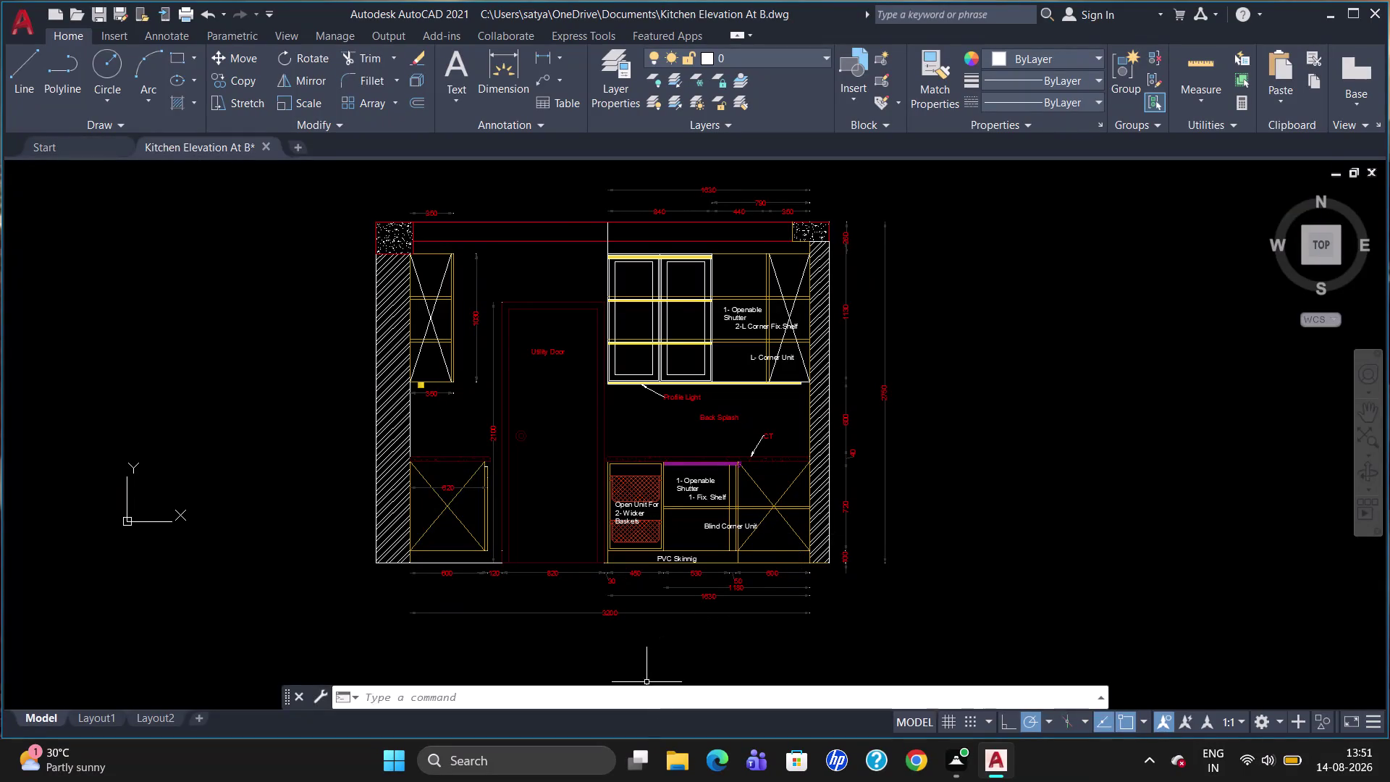
Select the two crossed lines in the lower-left base unit.
click(439, 507)
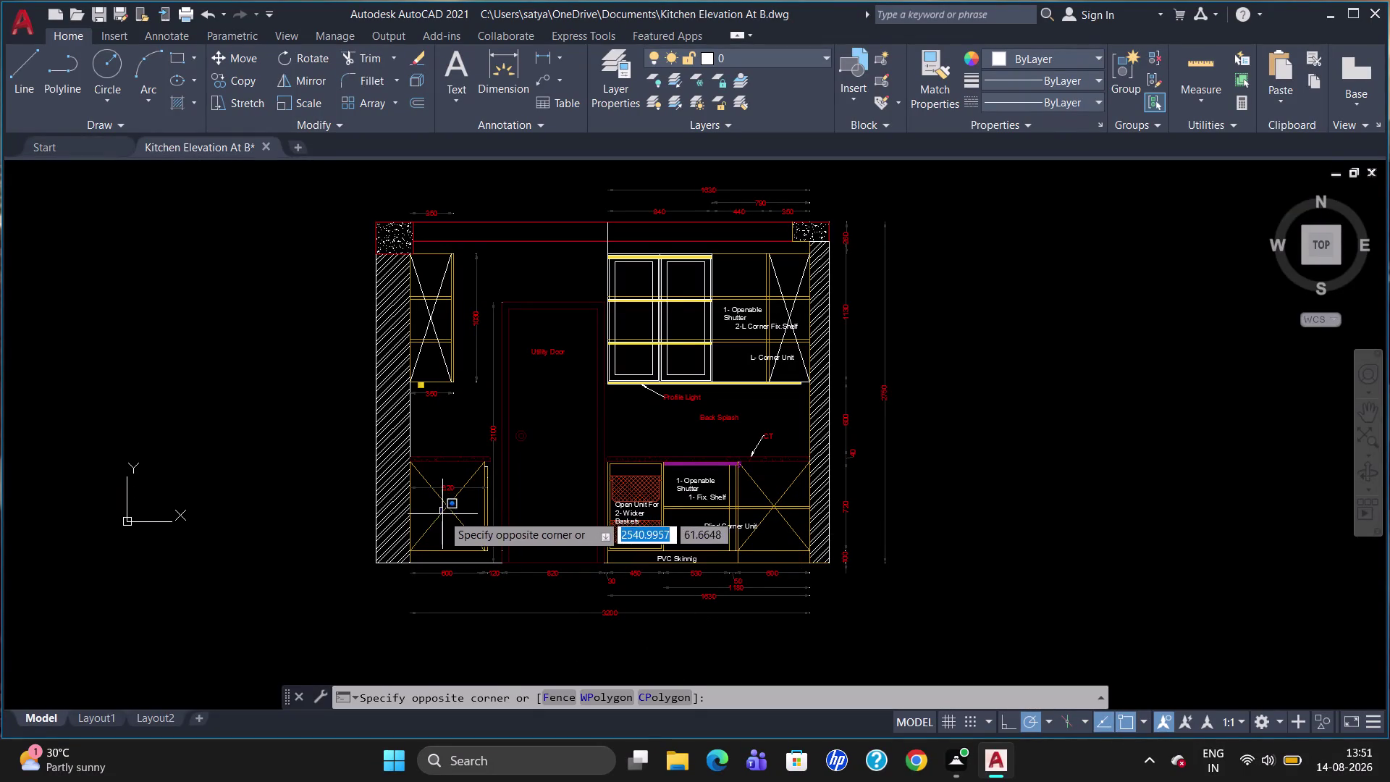
click(442, 514)
click(441, 513)
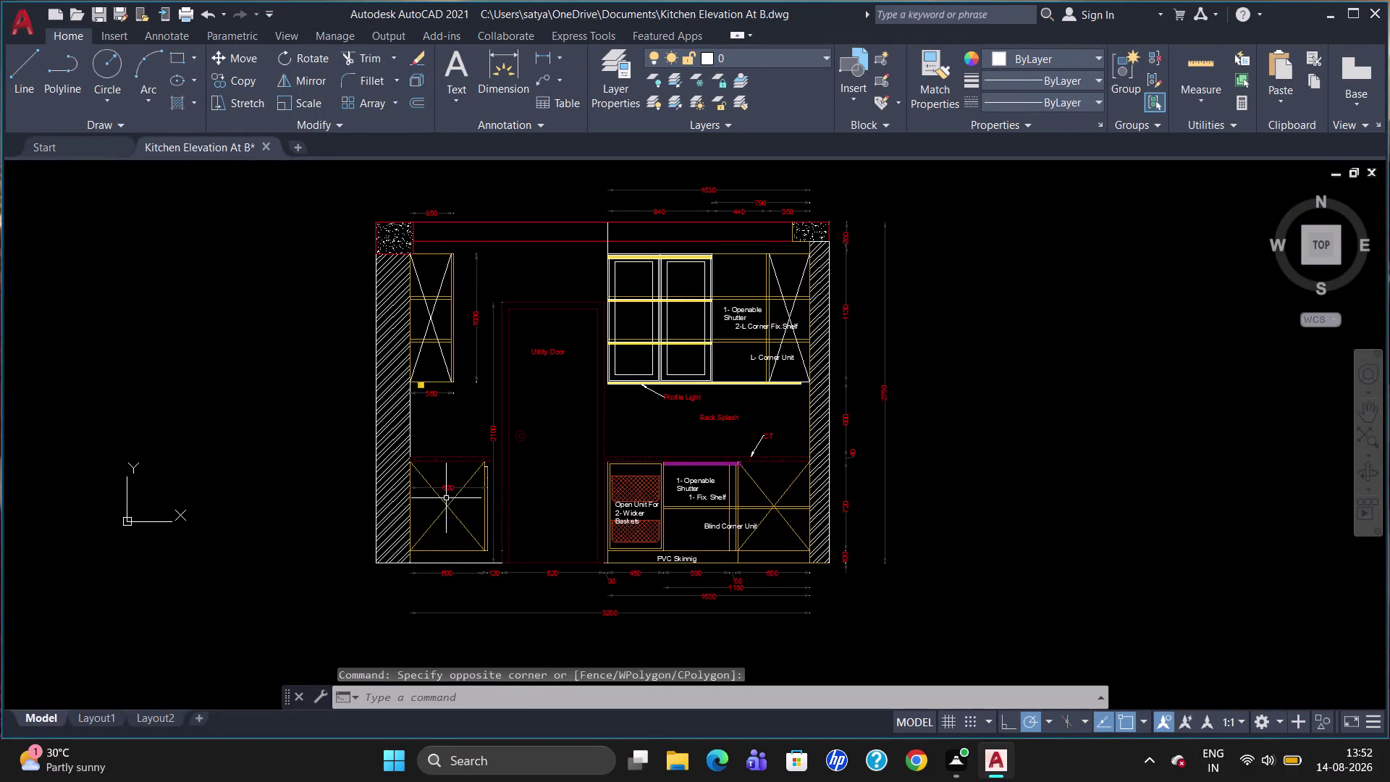
click(443, 496)
click(437, 515)
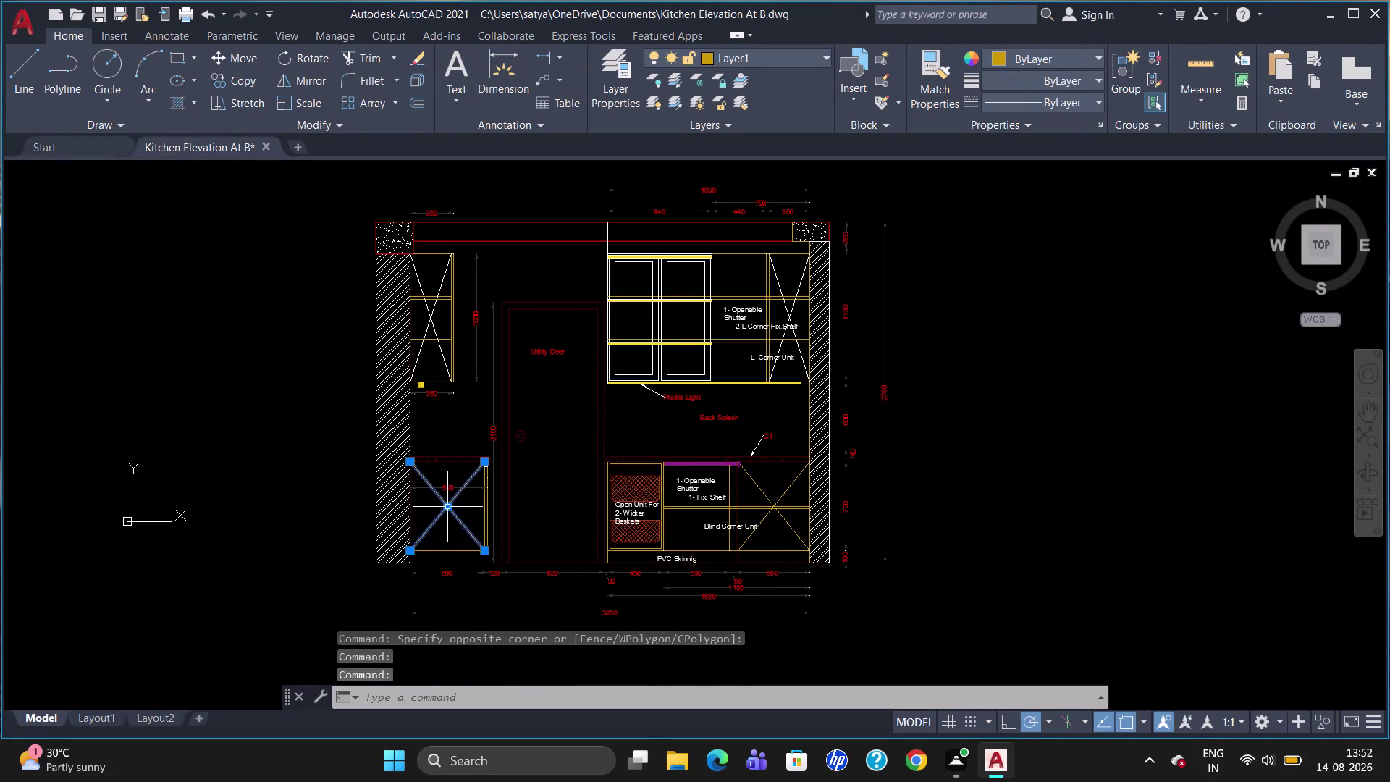
Check the selected lines' layer in Properties, close the palette, and start HATCH.
right_click(654, 410)
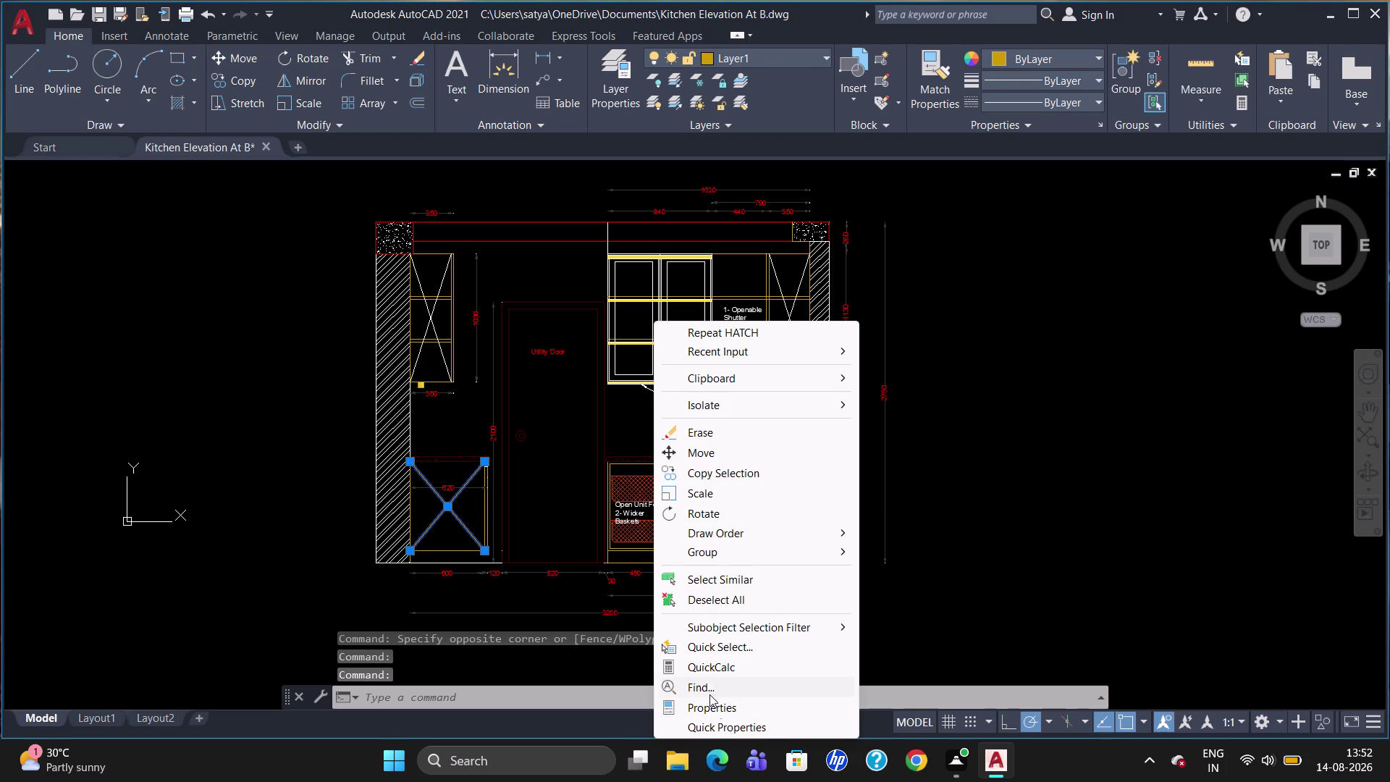
click(719, 707)
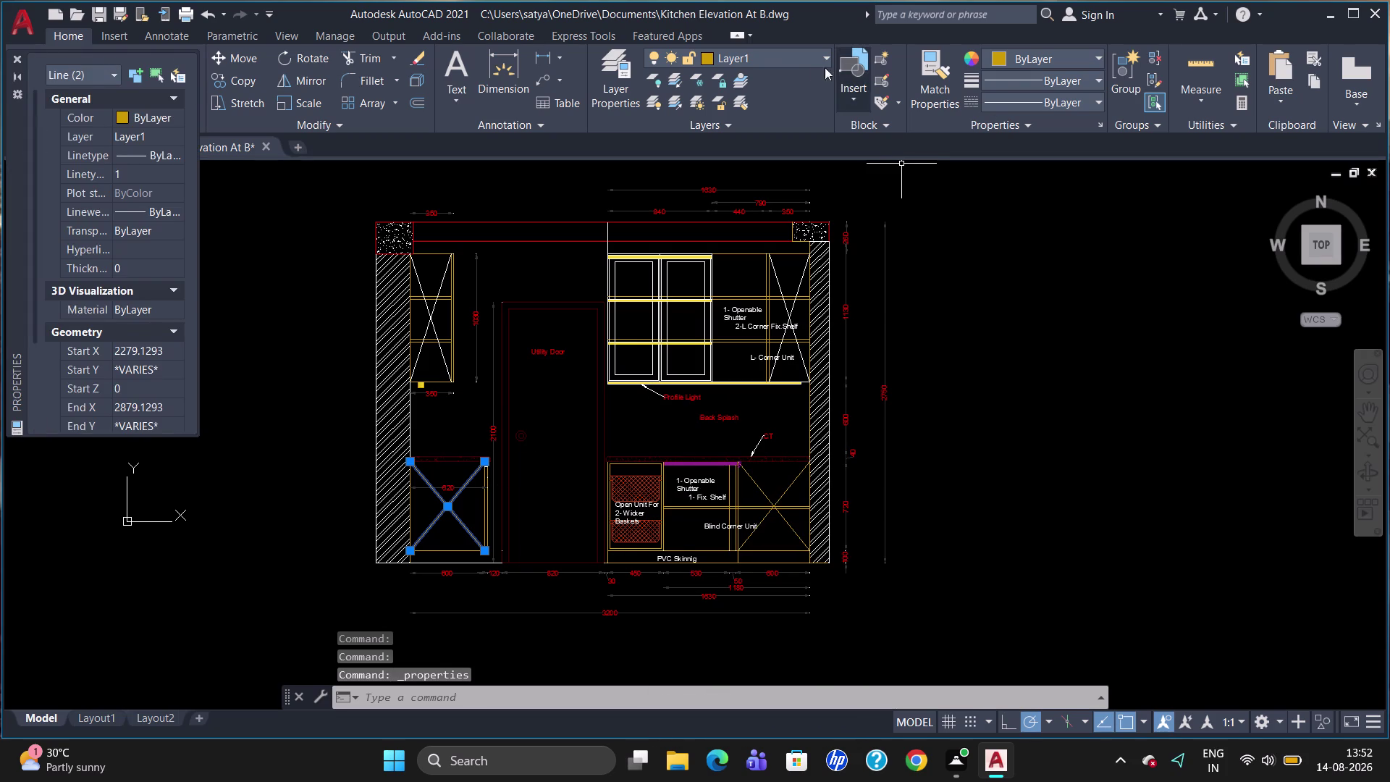
click(815, 62)
click(802, 77)
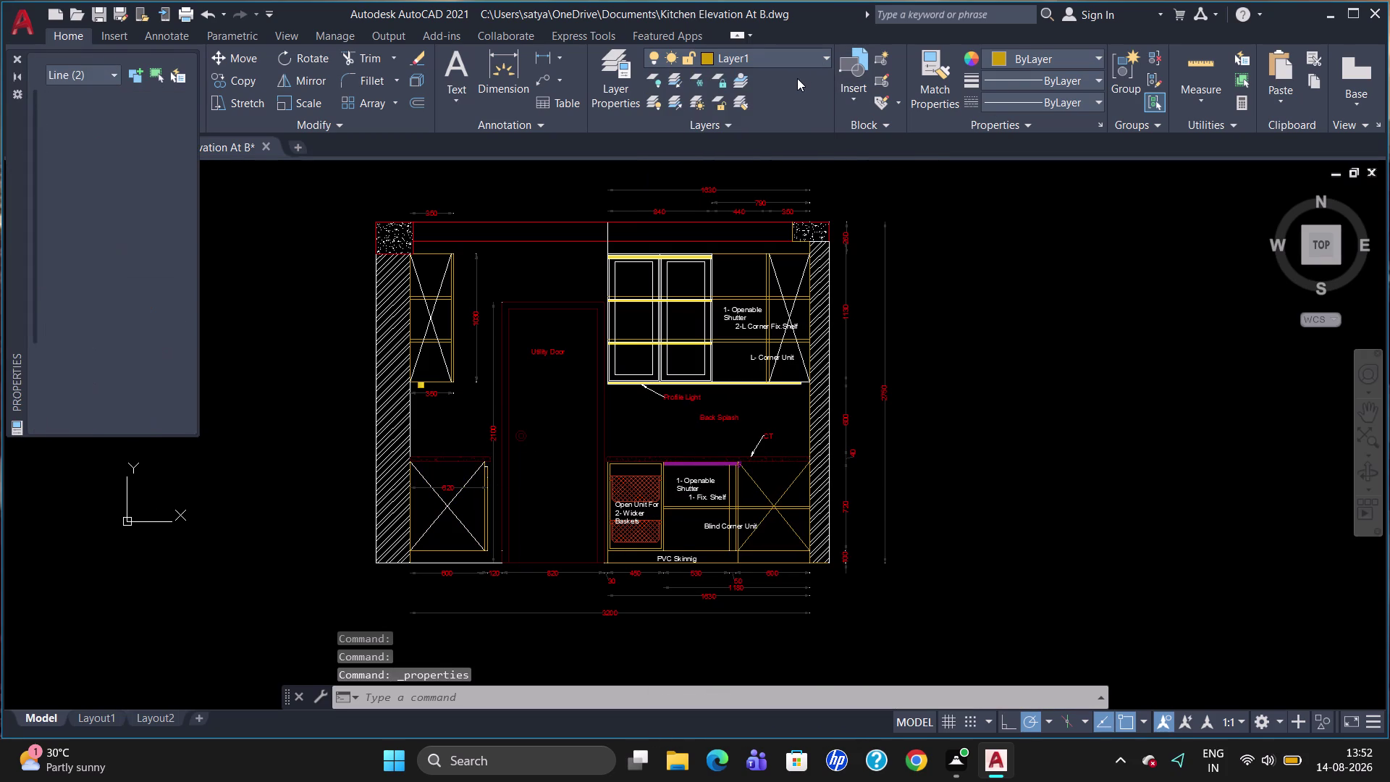
click(19, 52)
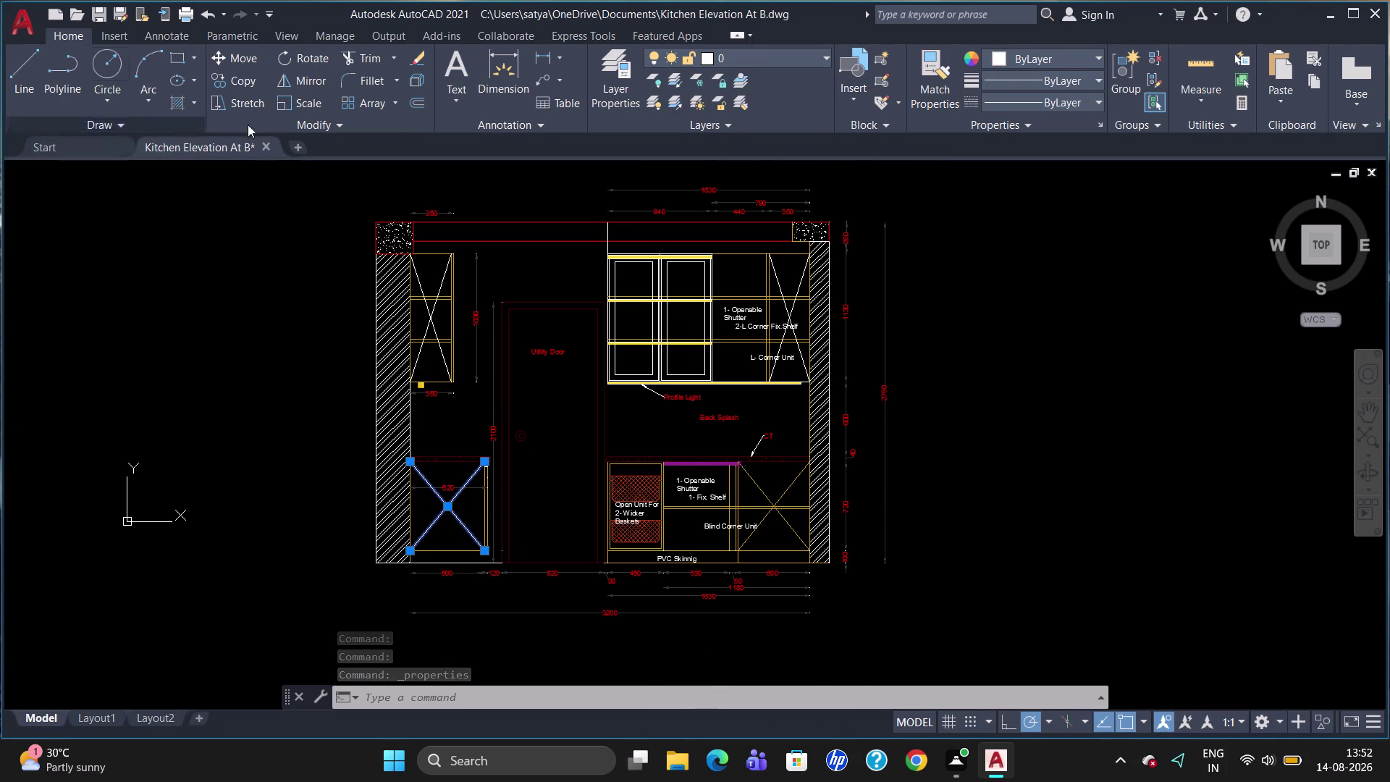
click(181, 103)
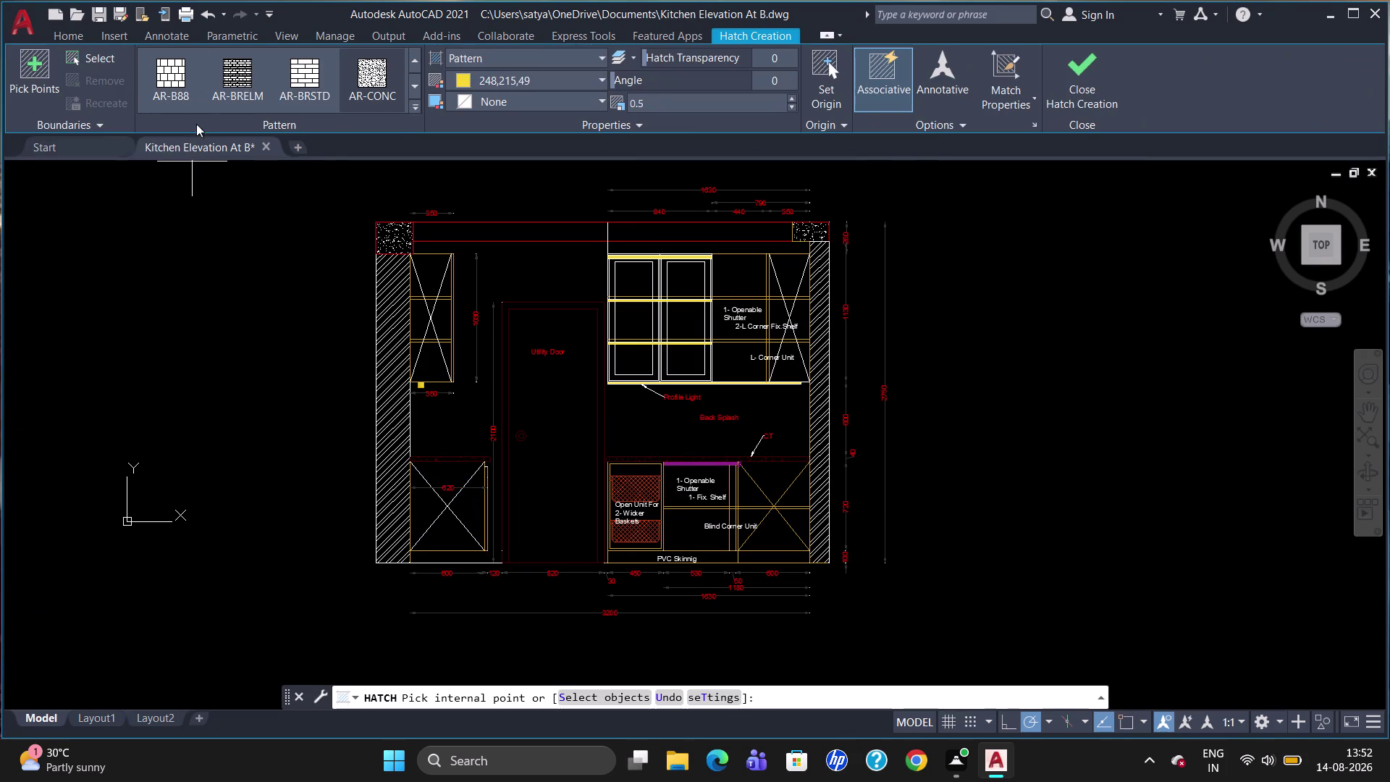
click(413, 102)
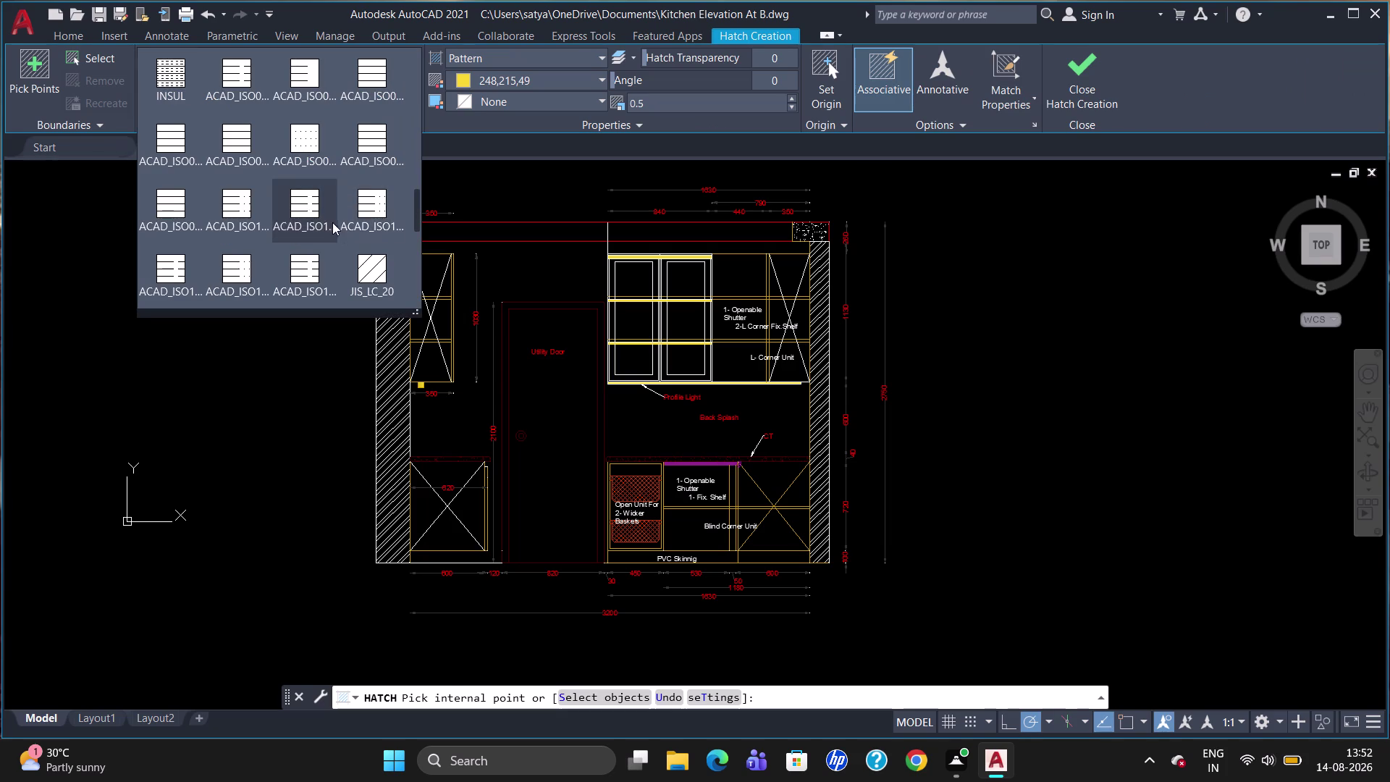
scroll(down, 3)
scroll(up, 3)
scroll(down, 3)
scroll(down, 3)
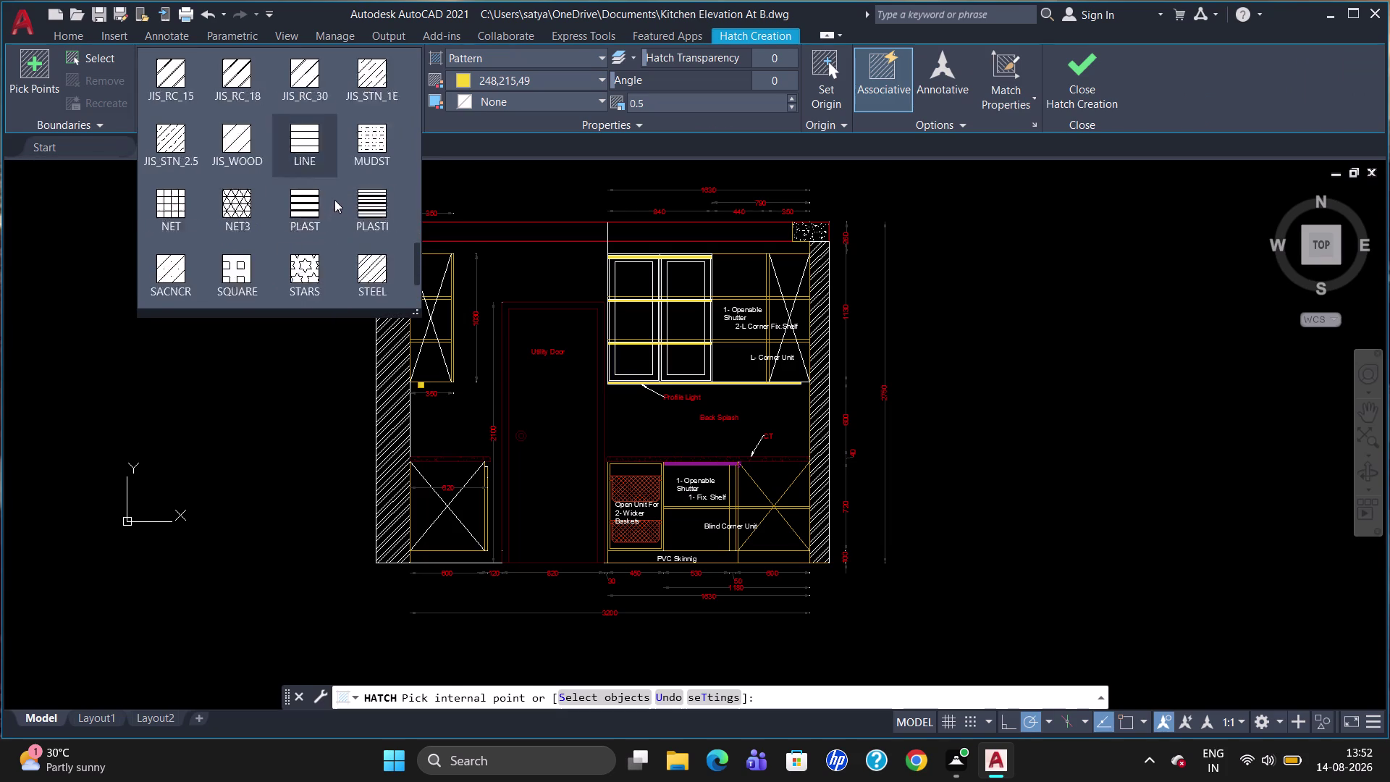
scroll(down, 3)
scroll(down, 3)
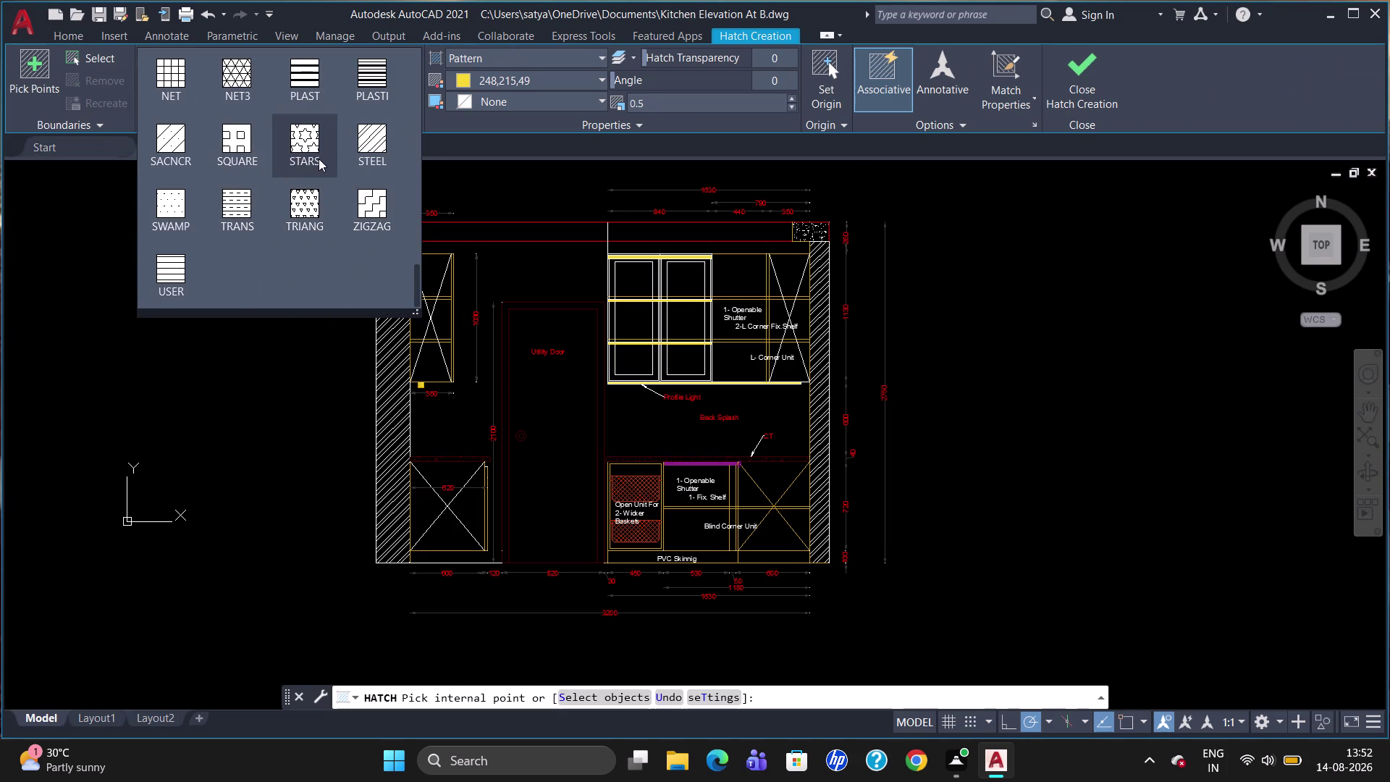
scroll(up, 3)
scroll(up, 3)
scroll(up, 3)
scroll(up, 3)
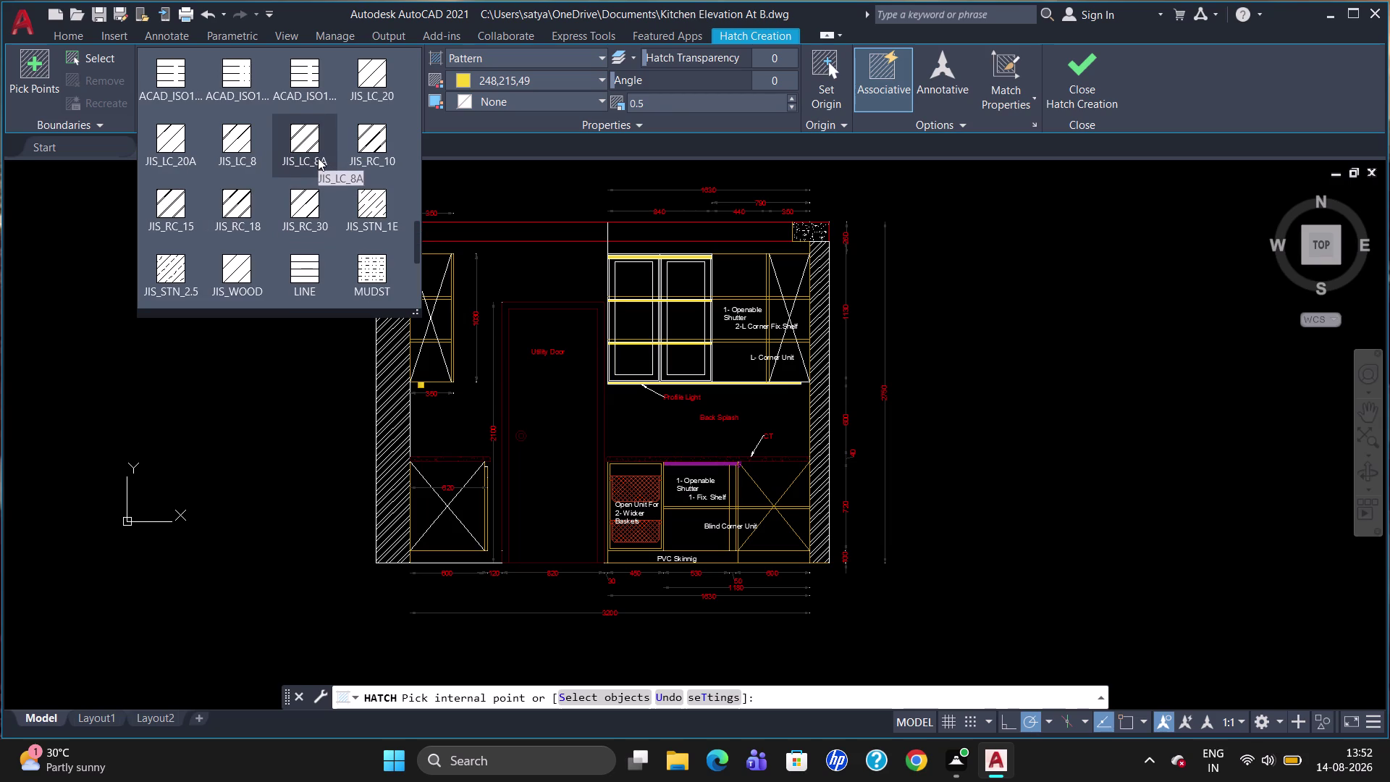
scroll(up, 3)
scroll(up, 3)
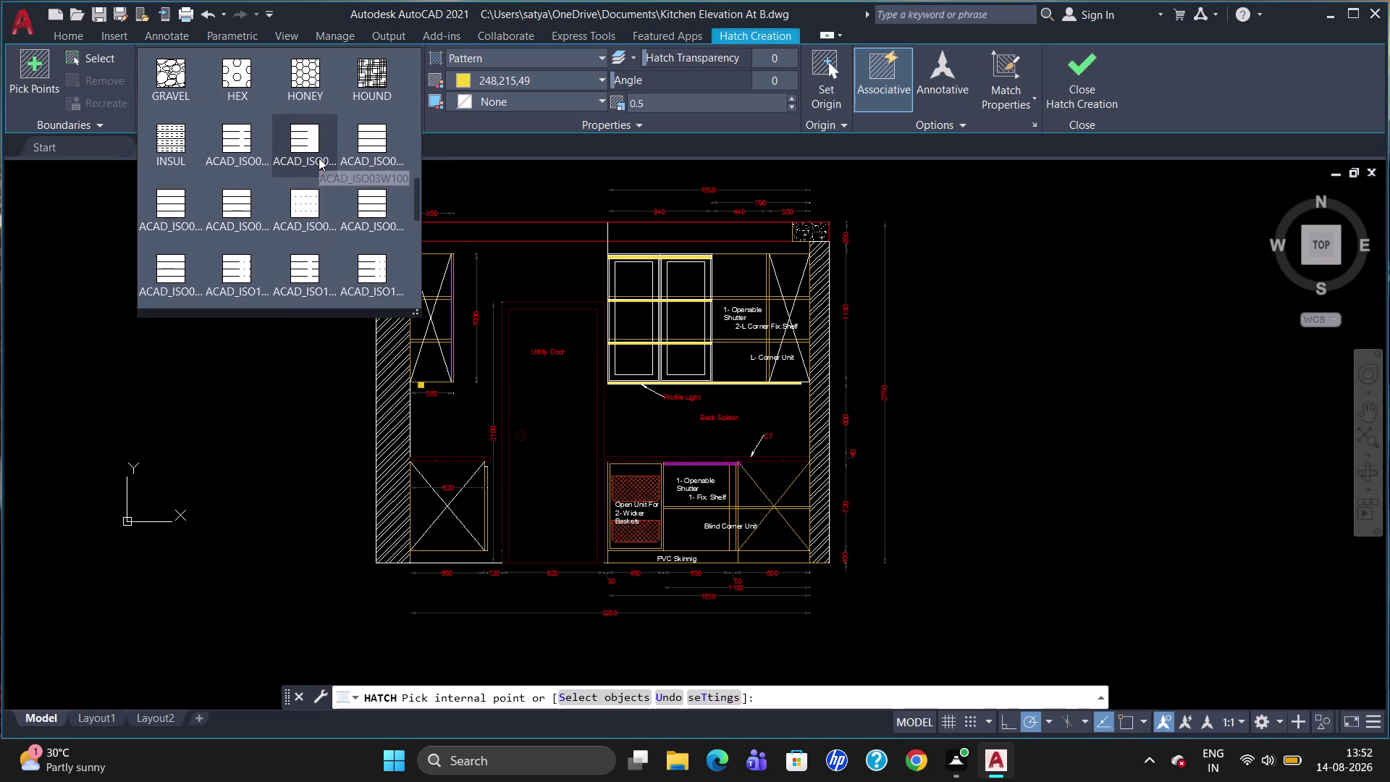
scroll(up, 3)
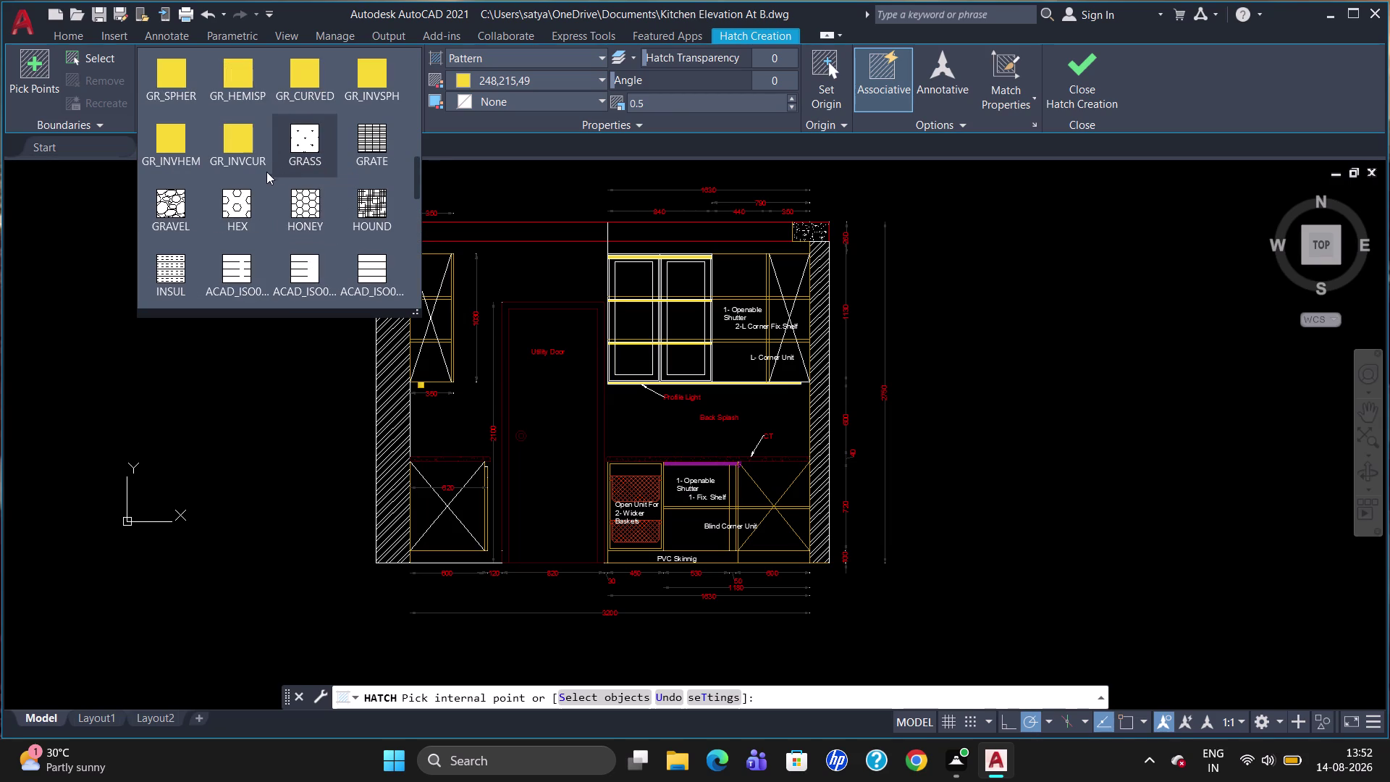
scroll(up, 3)
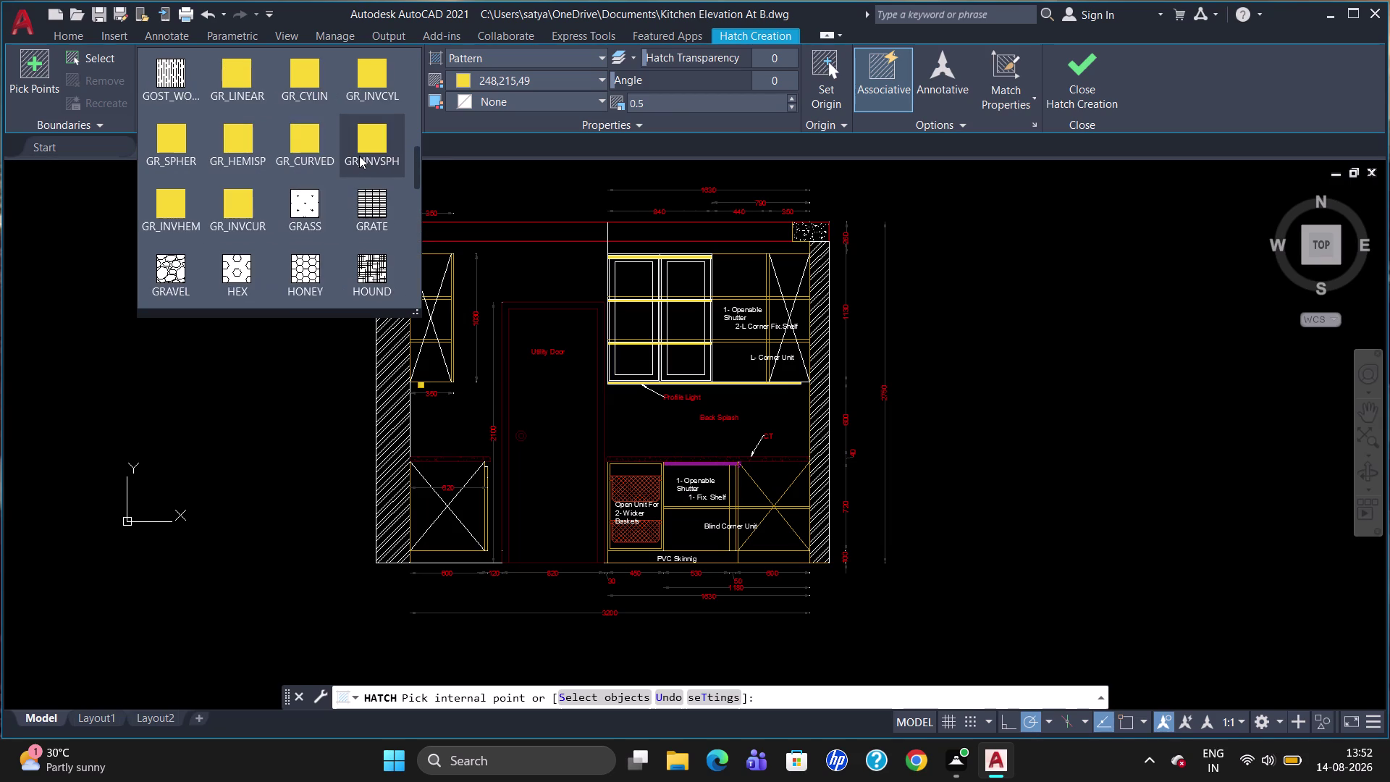
scroll(up, 3)
scroll(up, 3)
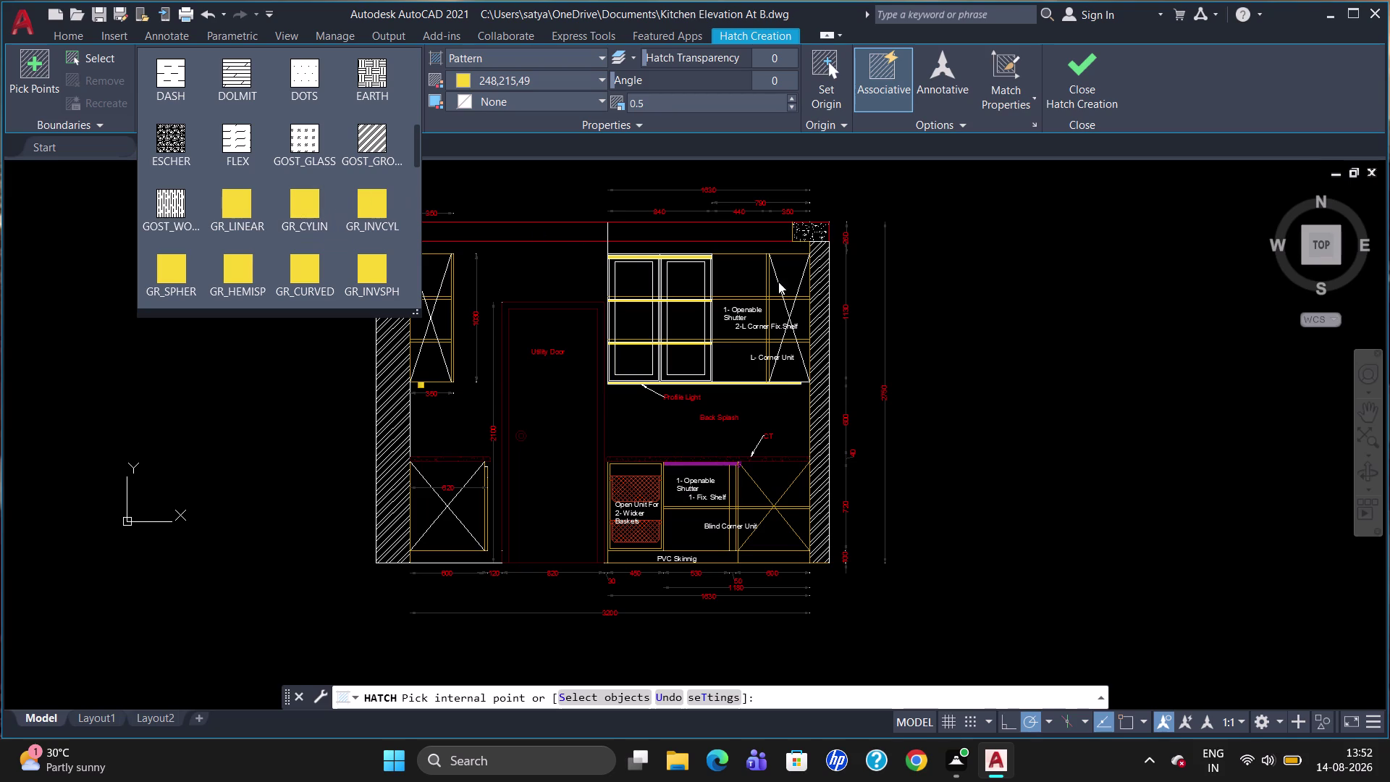
key(Escape)
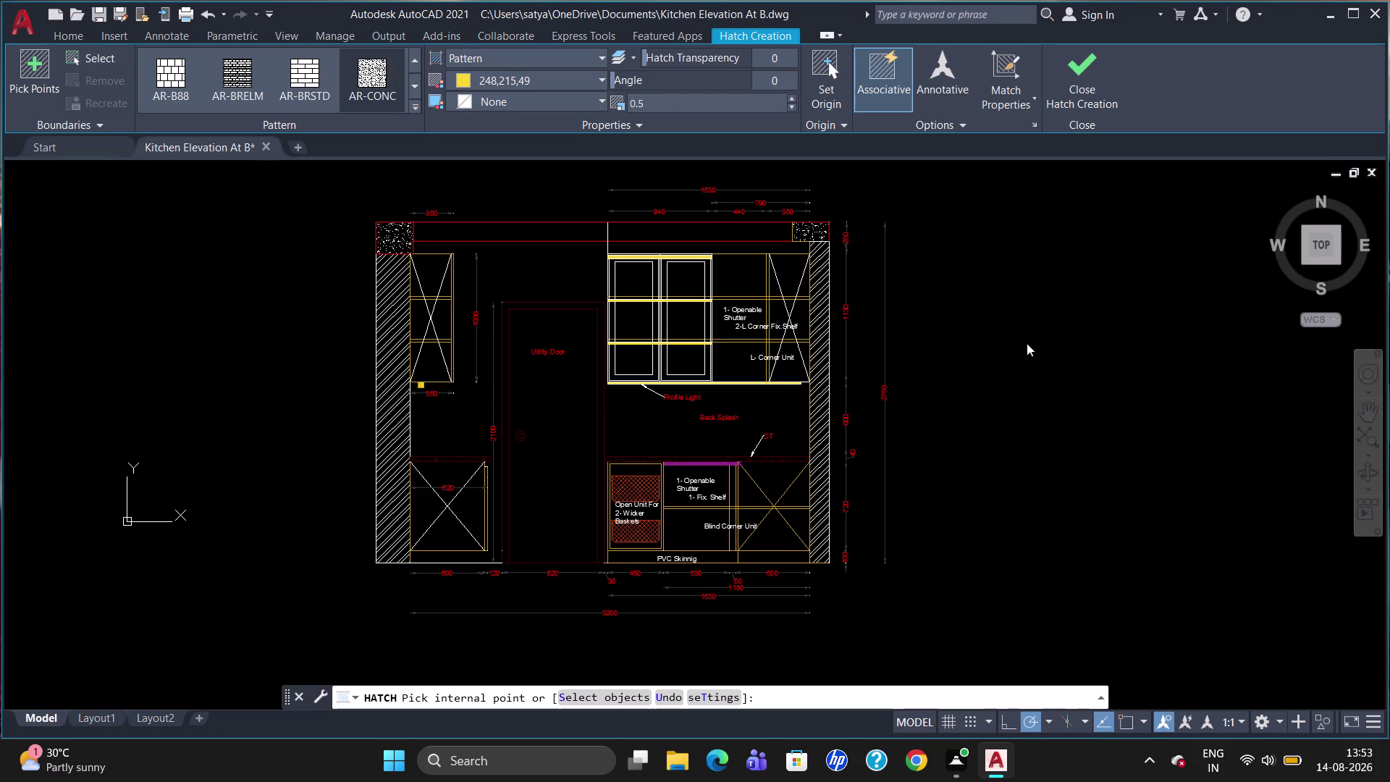
Try picking a hatch area outside the drawing and dismiss the boundary error.
text(rec)
key(Return)
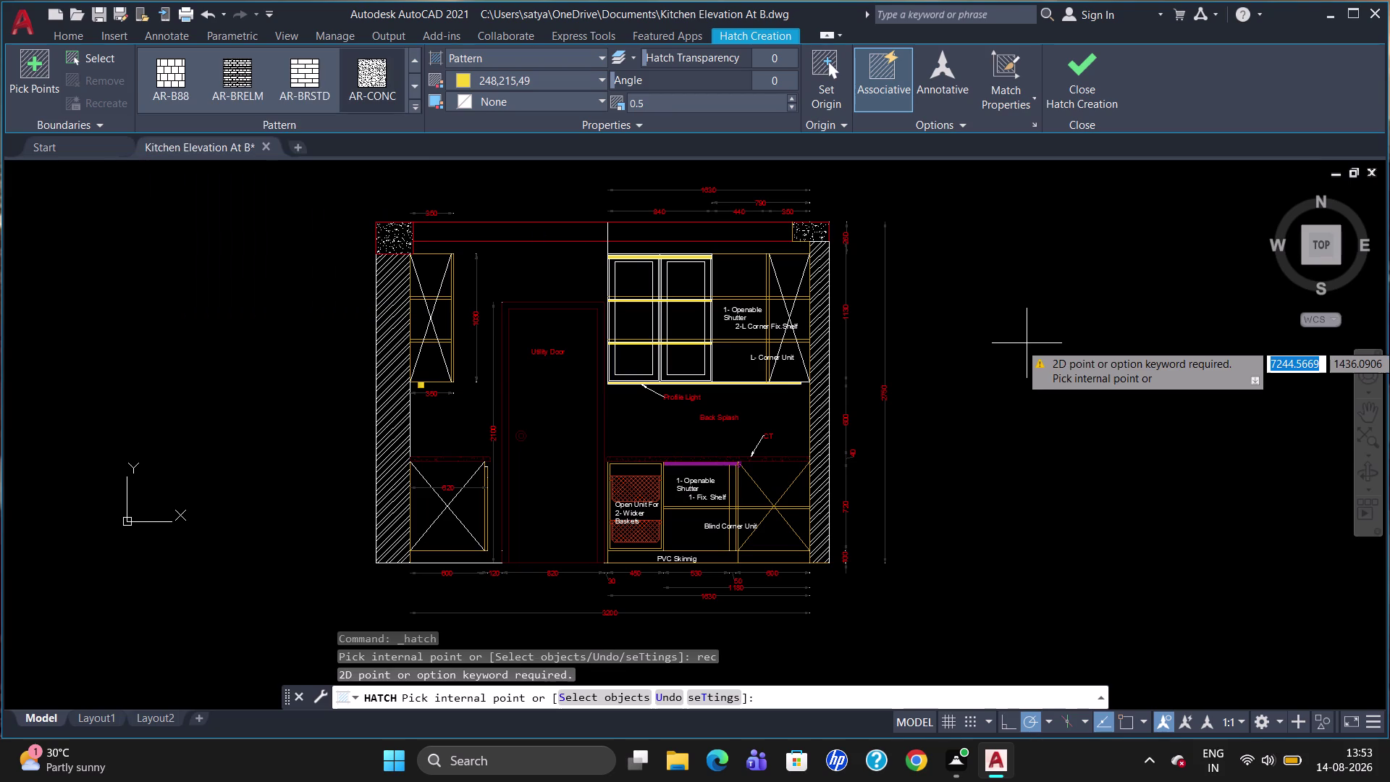
click(1029, 330)
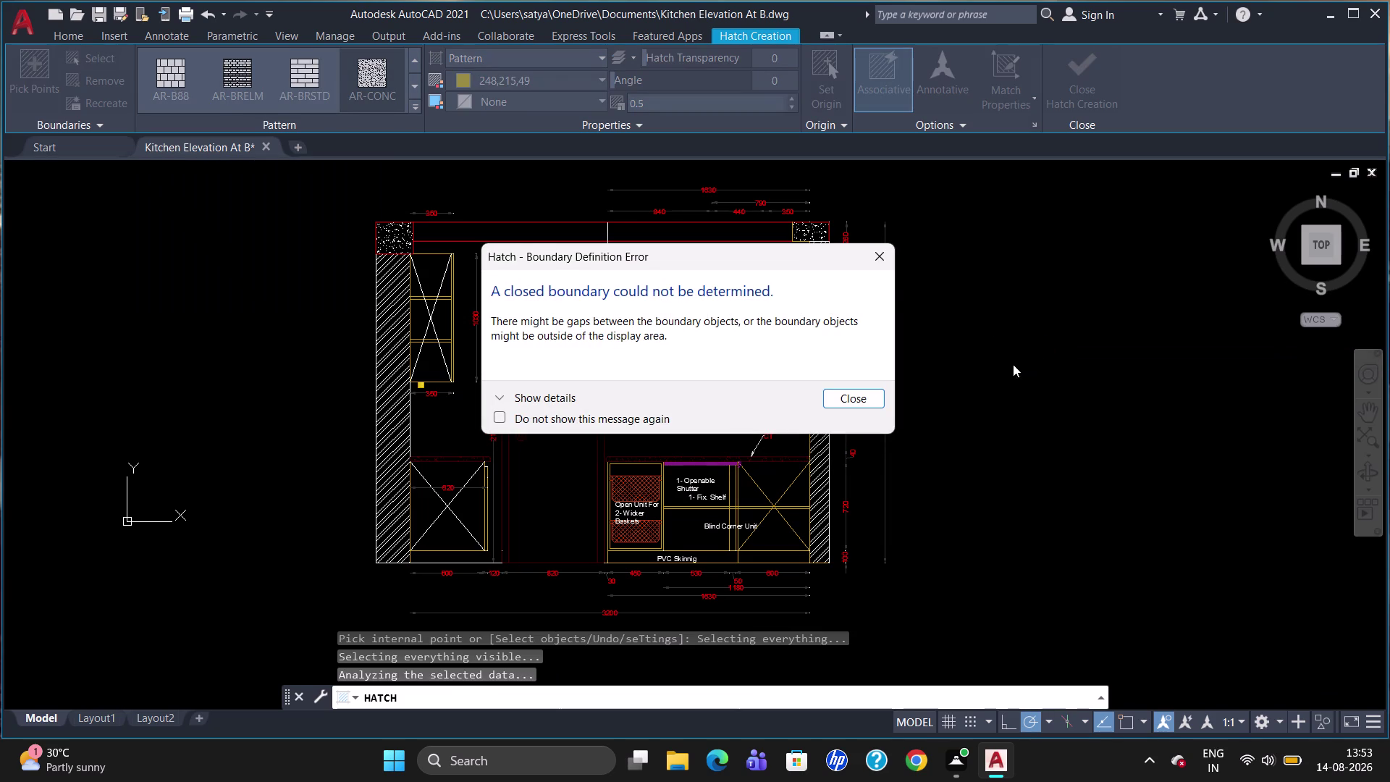
click(886, 250)
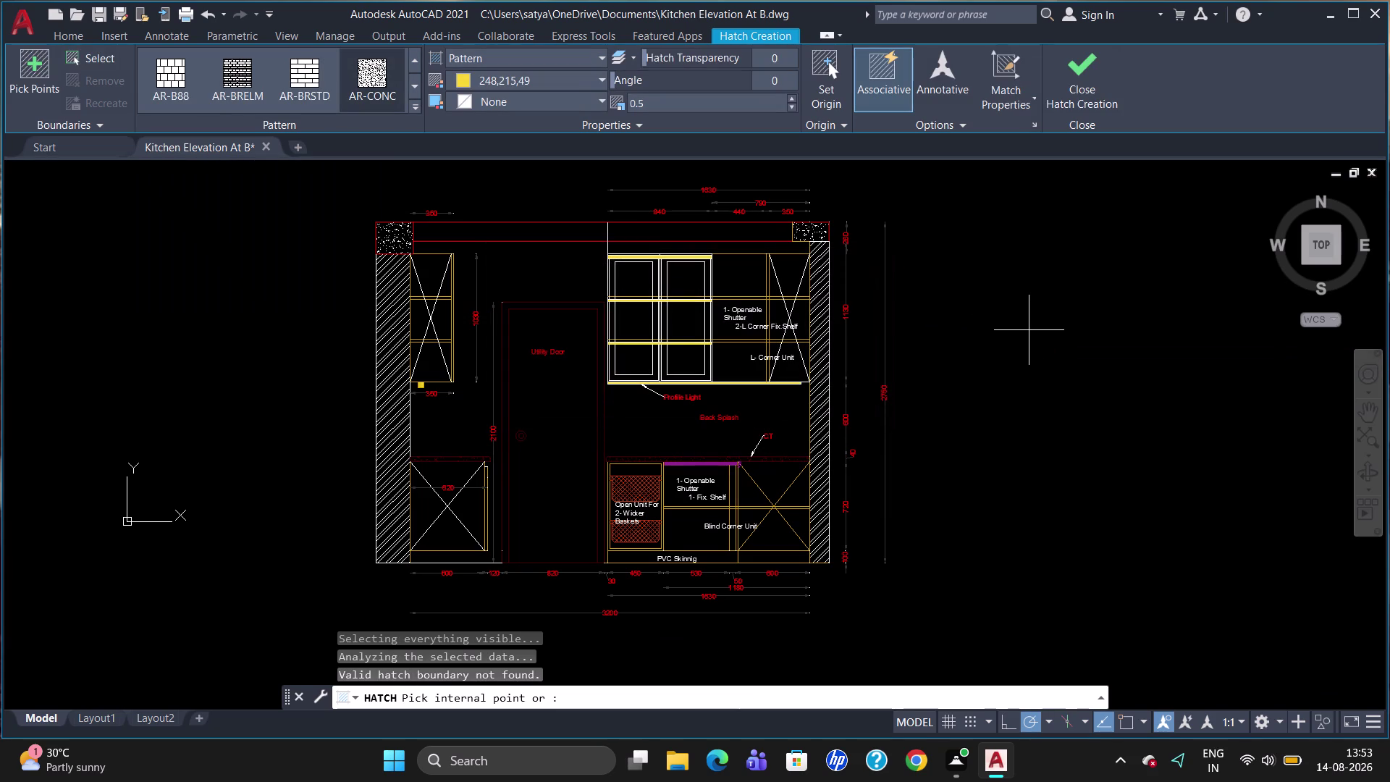
text(rec)
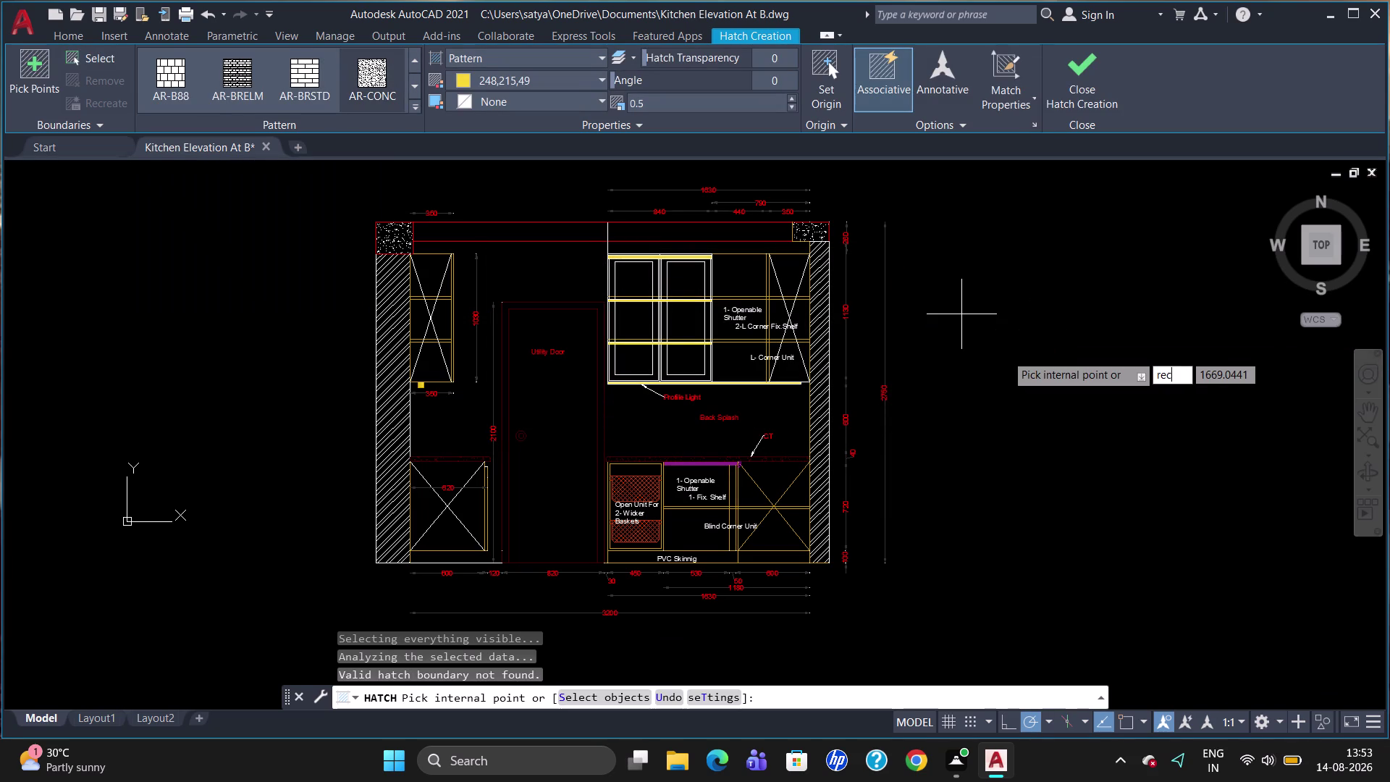
key(Return)
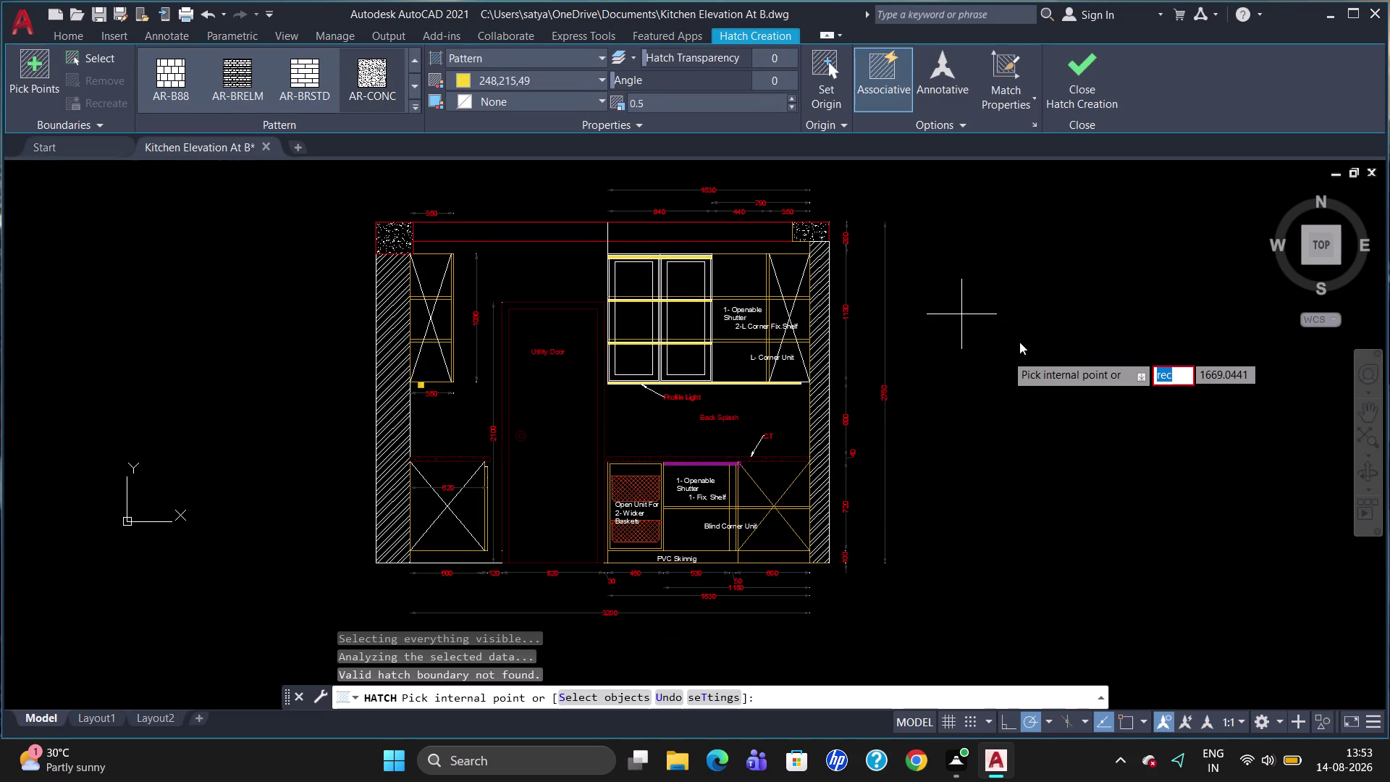
Cancel the hatch and start a rectangle beside the elevation.
key(Escape)
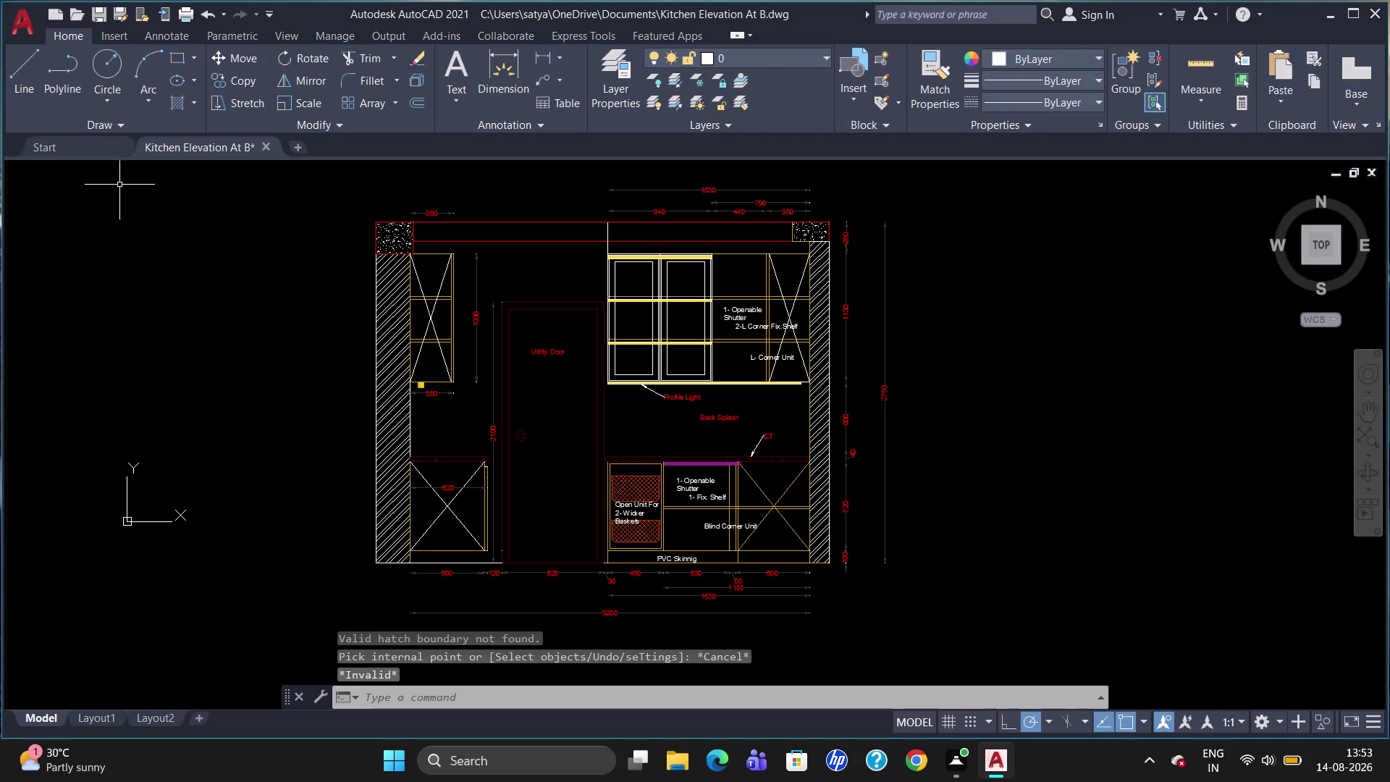
click(77, 38)
key(Escape)
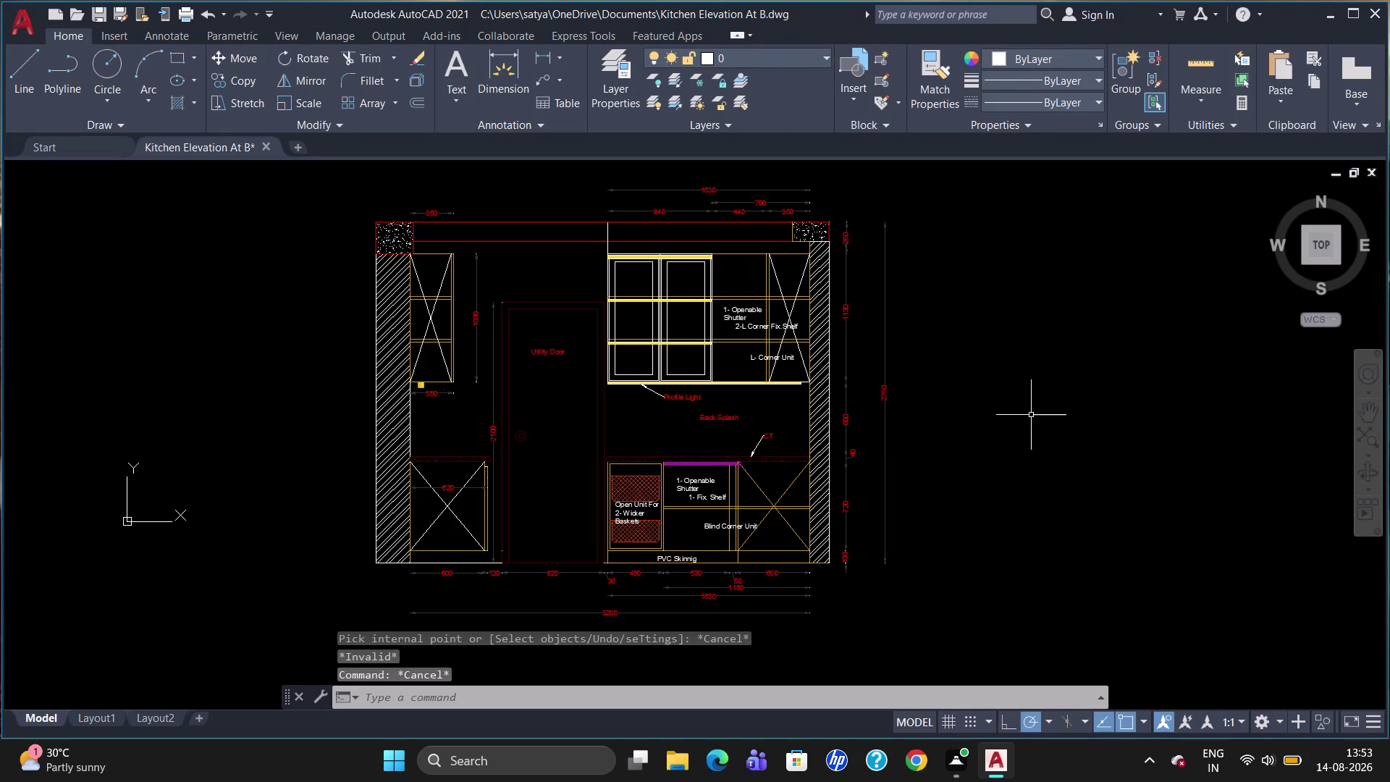
text(rec)
key(Return)
click(1034, 320)
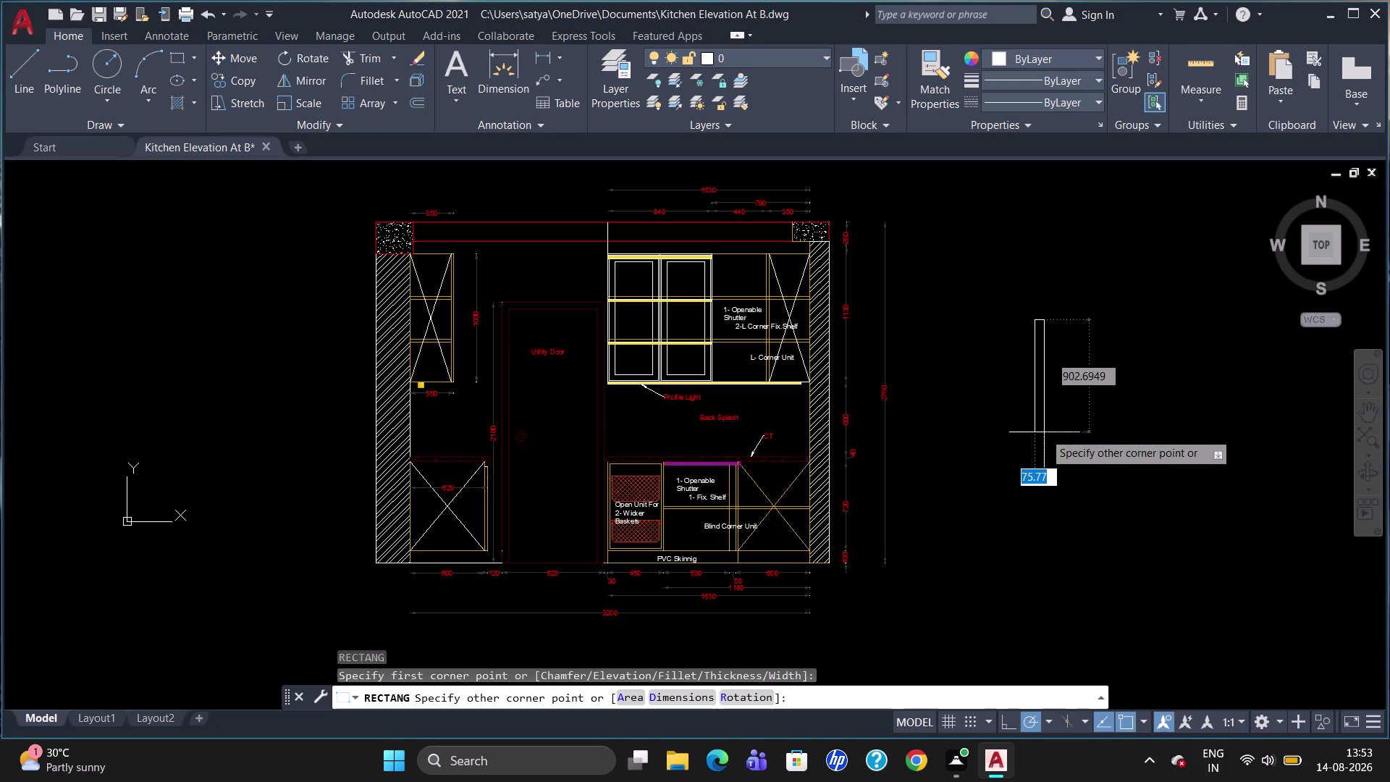
key(Escape)
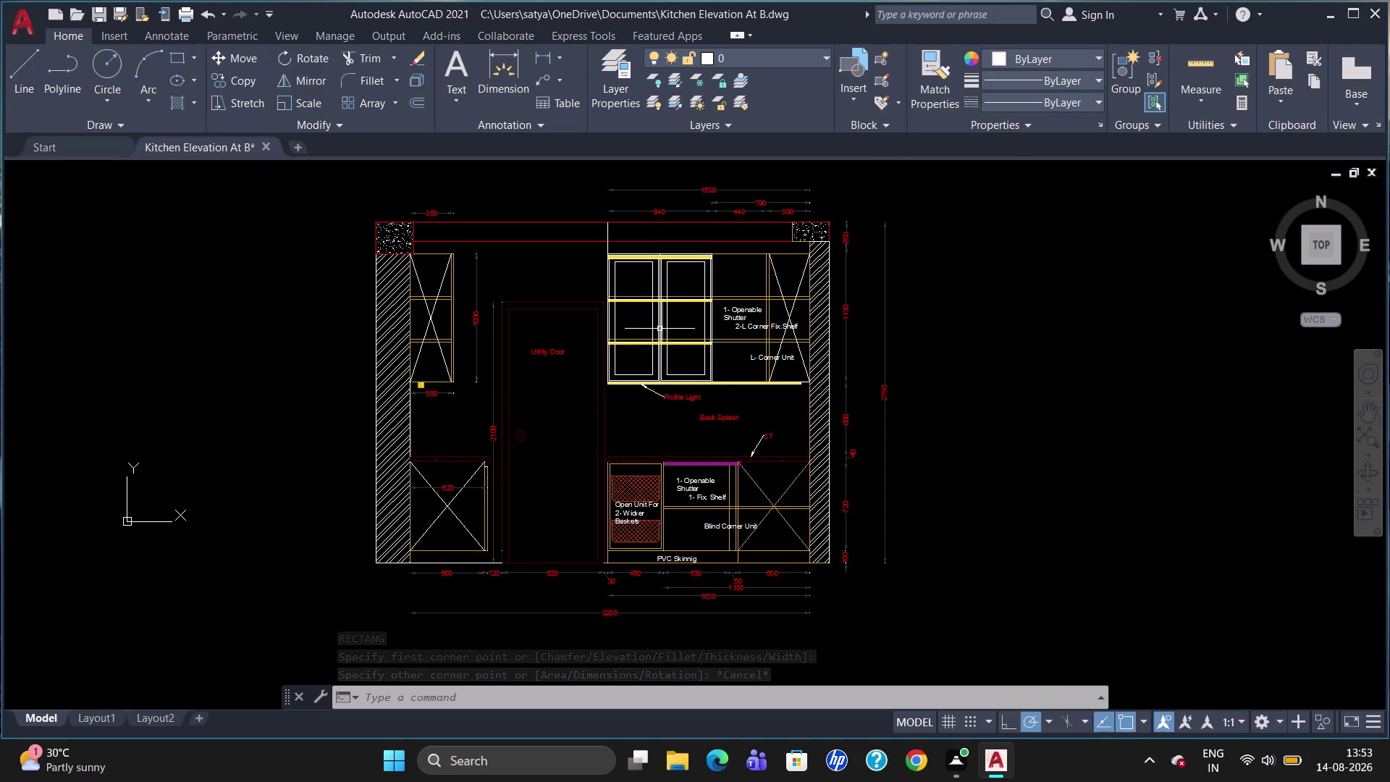
scroll(up, 3)
scroll(down, 3)
scroll(up, 3)
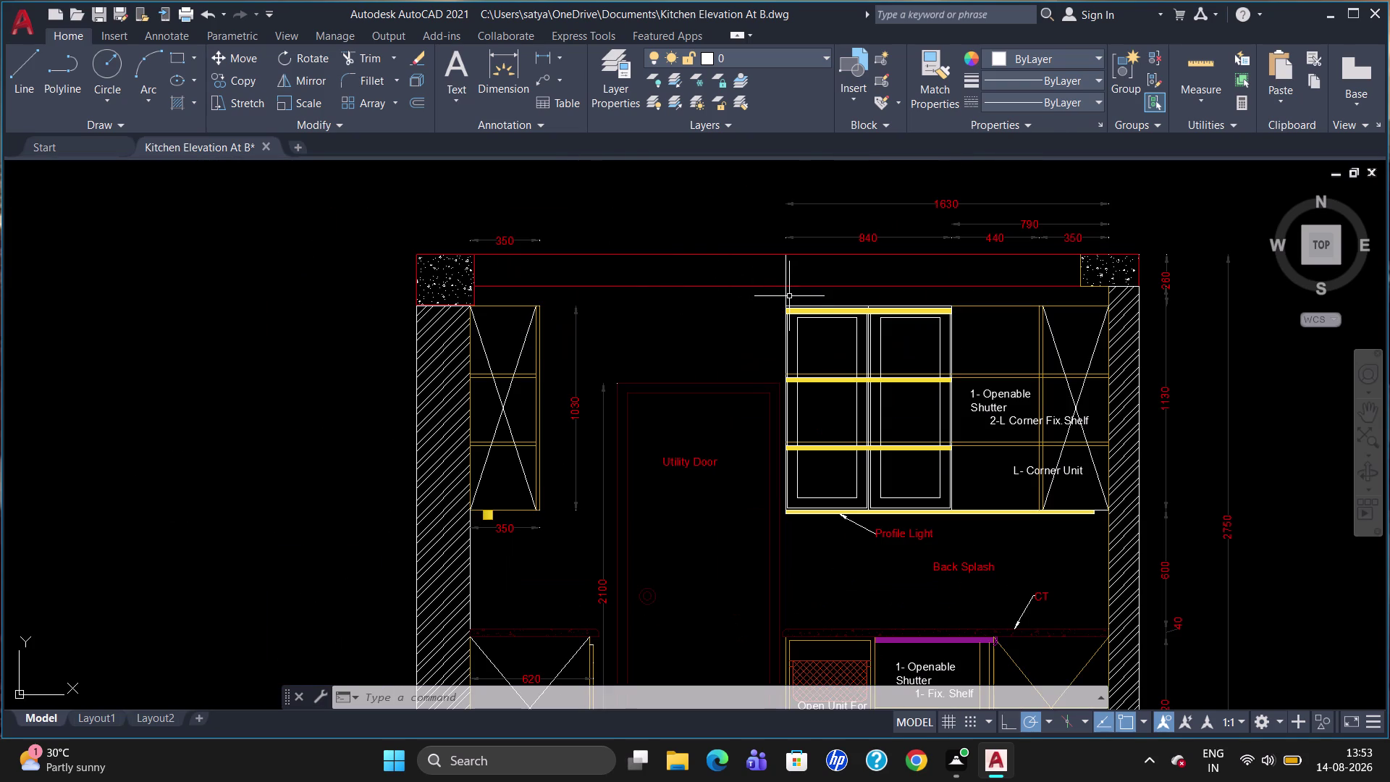
key(Escape)
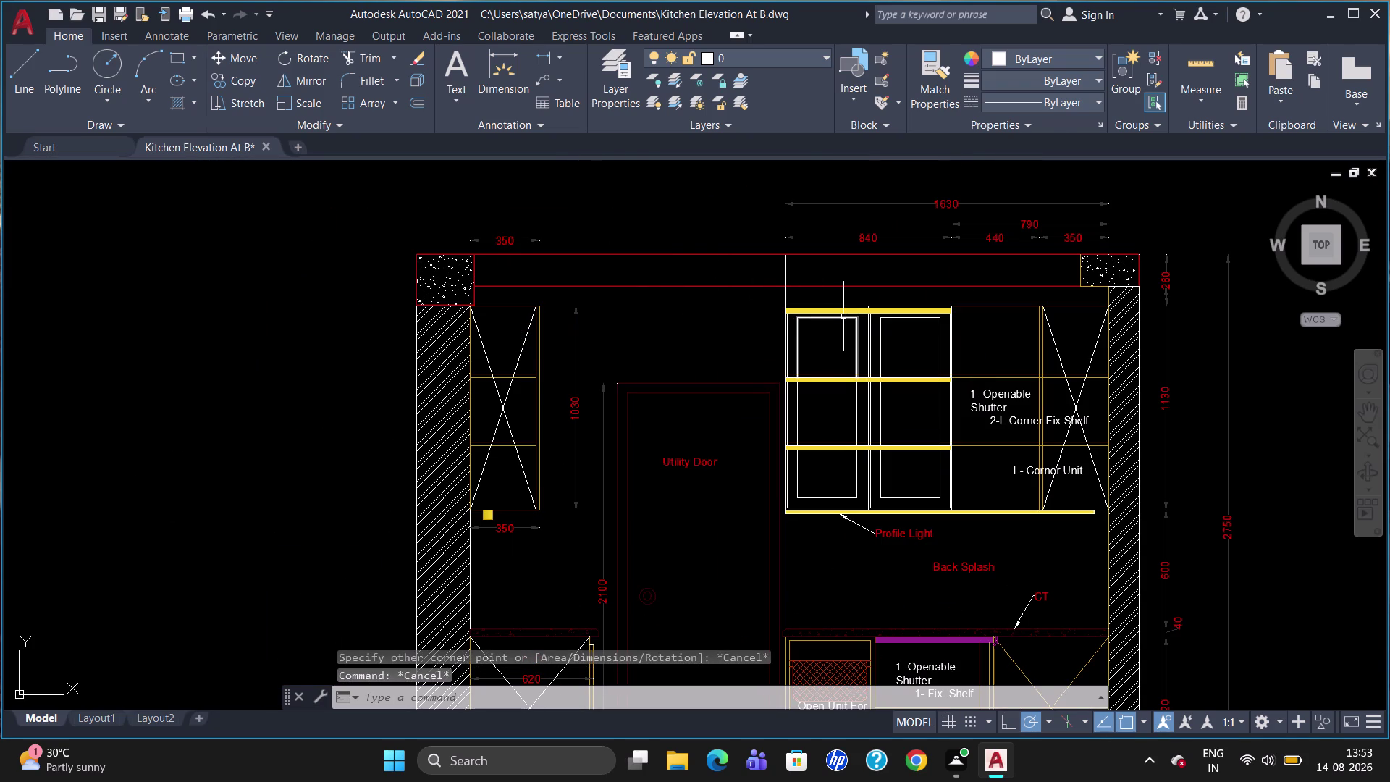
Place a 260 vertical dimension for the loft height.
text(dli)
key(Return)
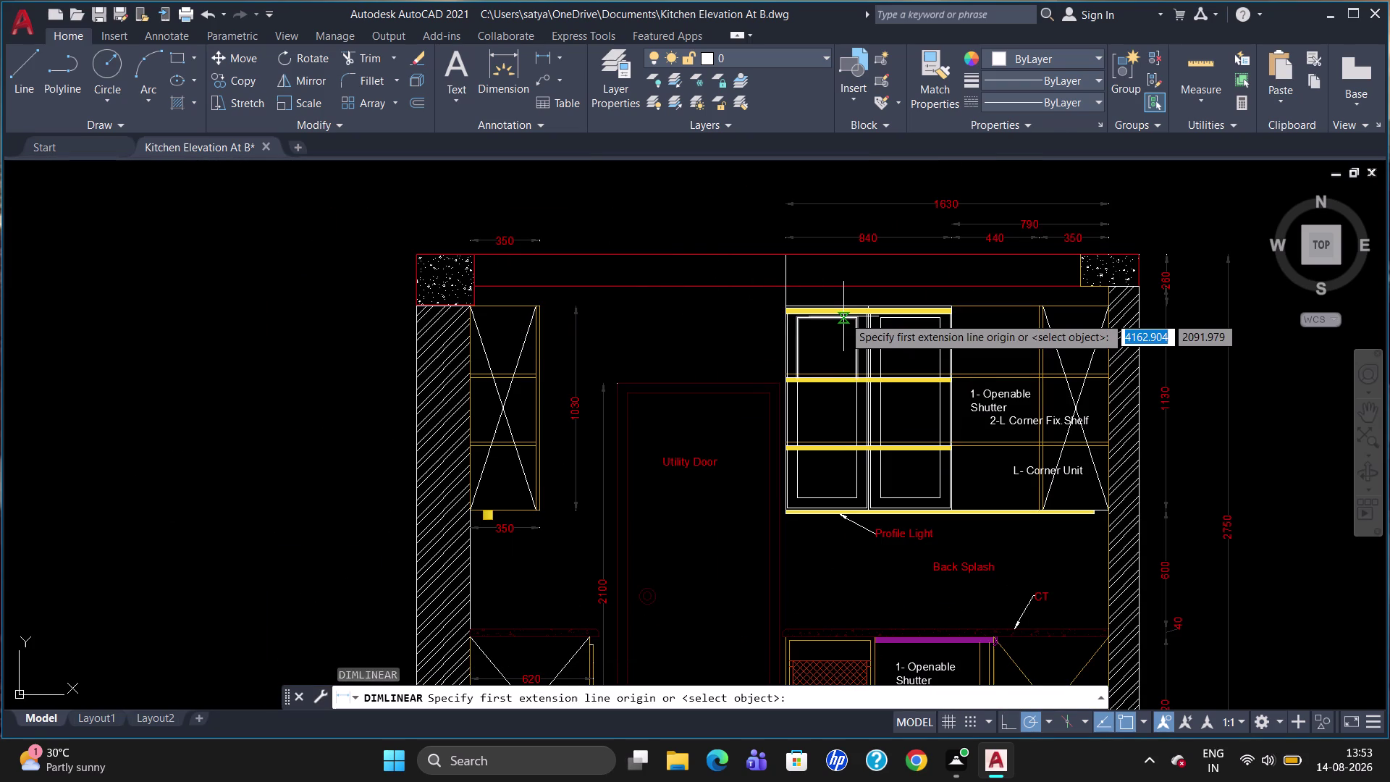
click(791, 256)
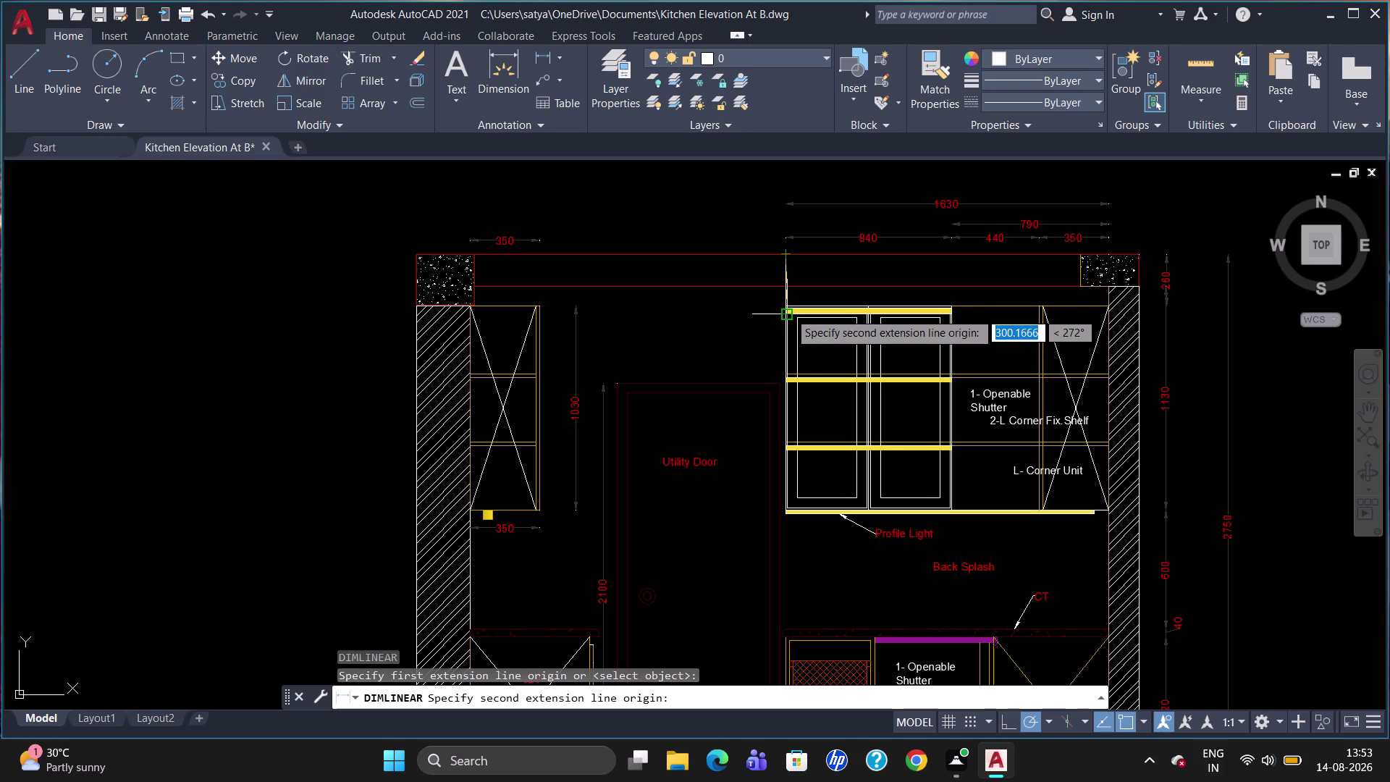
click(790, 302)
click(772, 304)
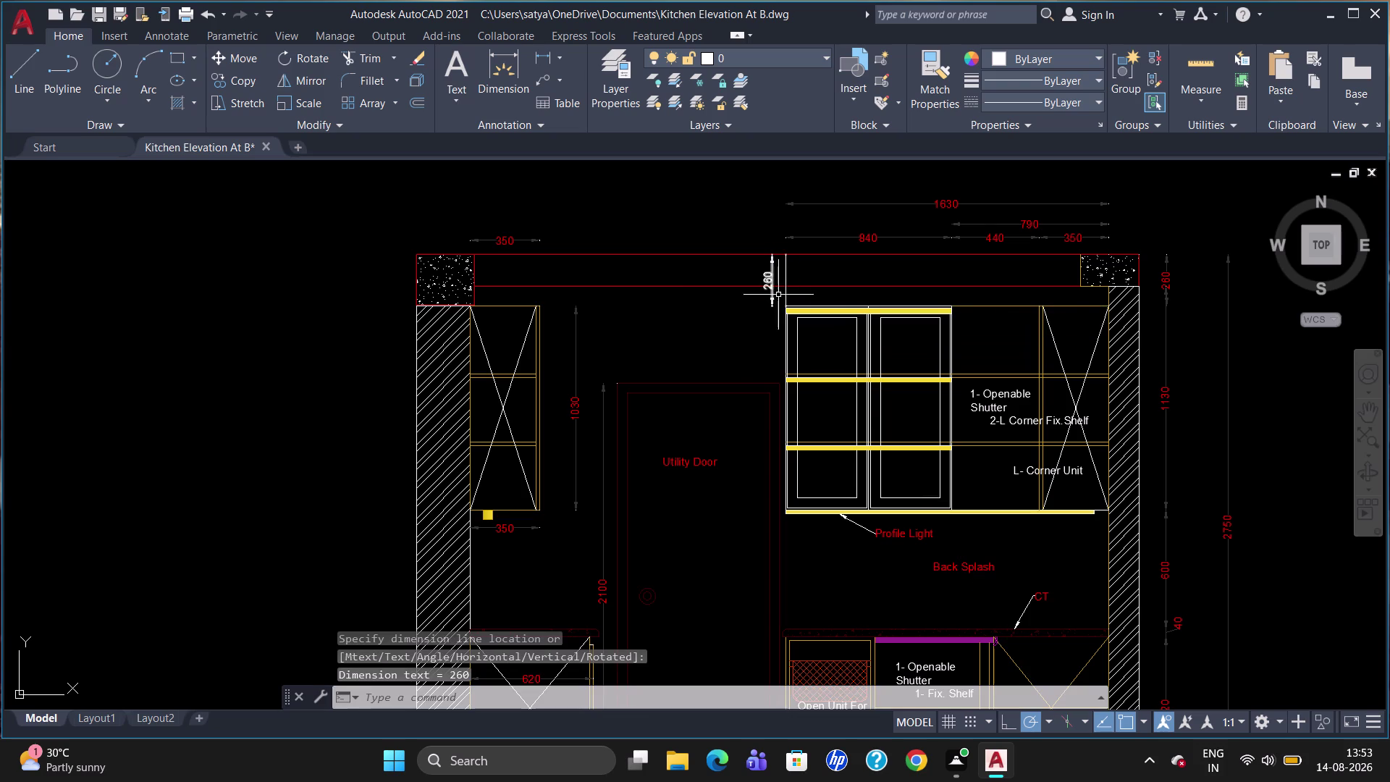
Erase the stray vertical line in the loft and zoom to check.
click(761, 279)
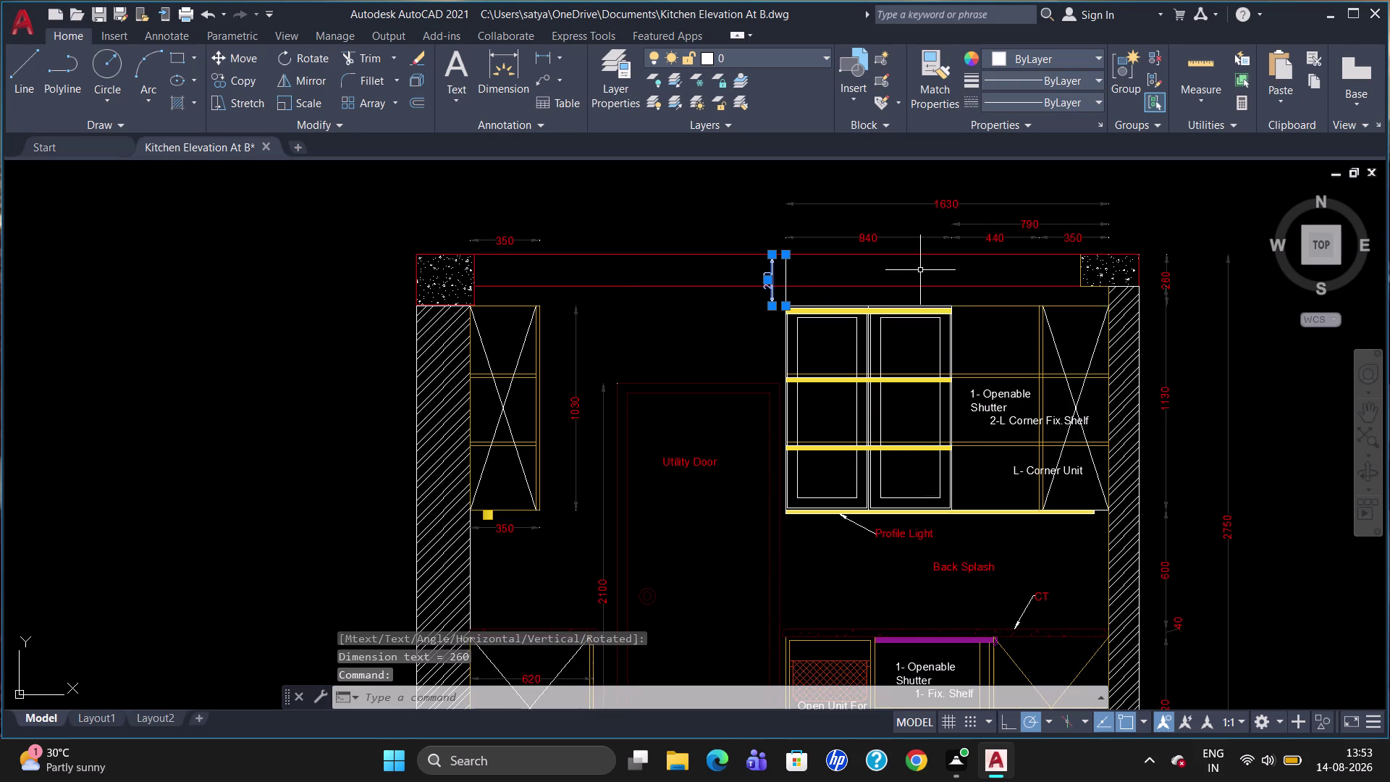
key(Delete)
scroll(up, 3)
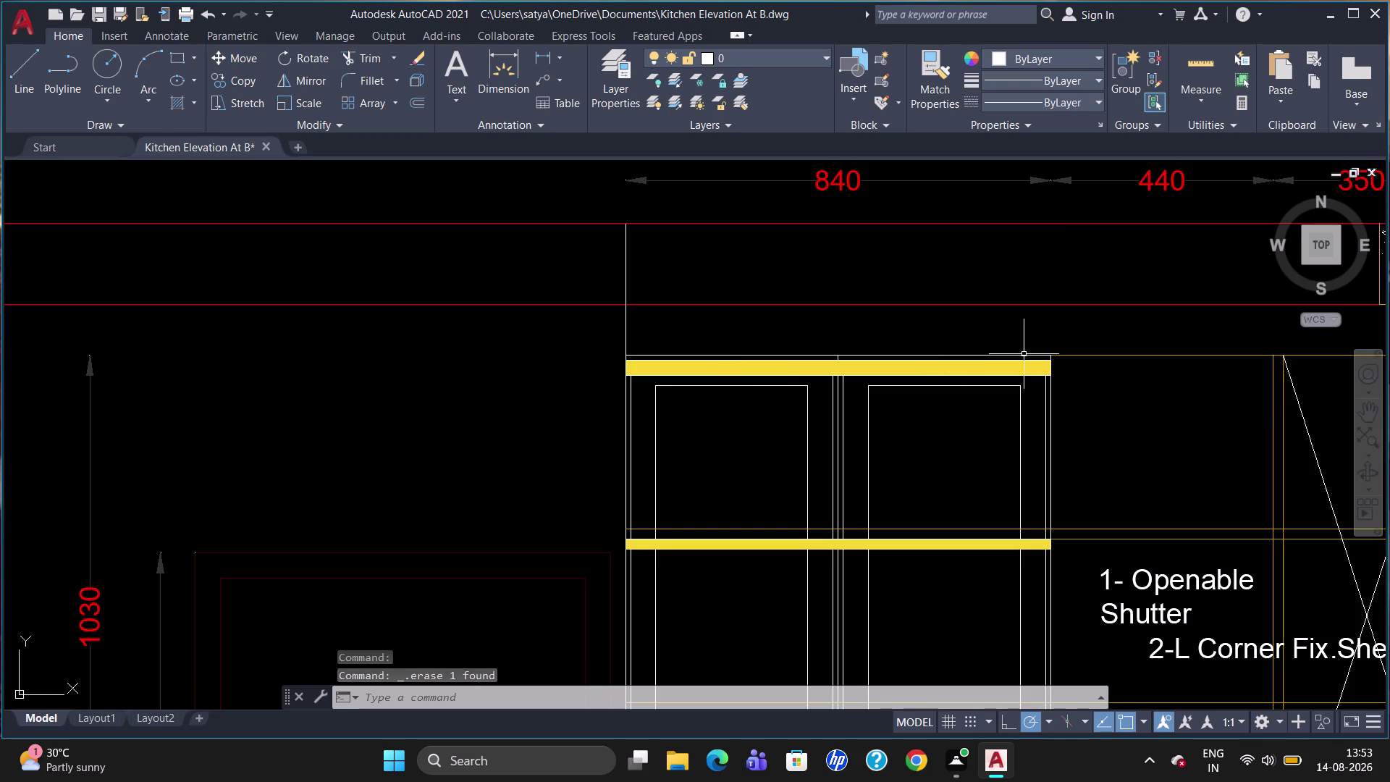
scroll(down, 3)
scroll(down, 3)
scroll(up, 3)
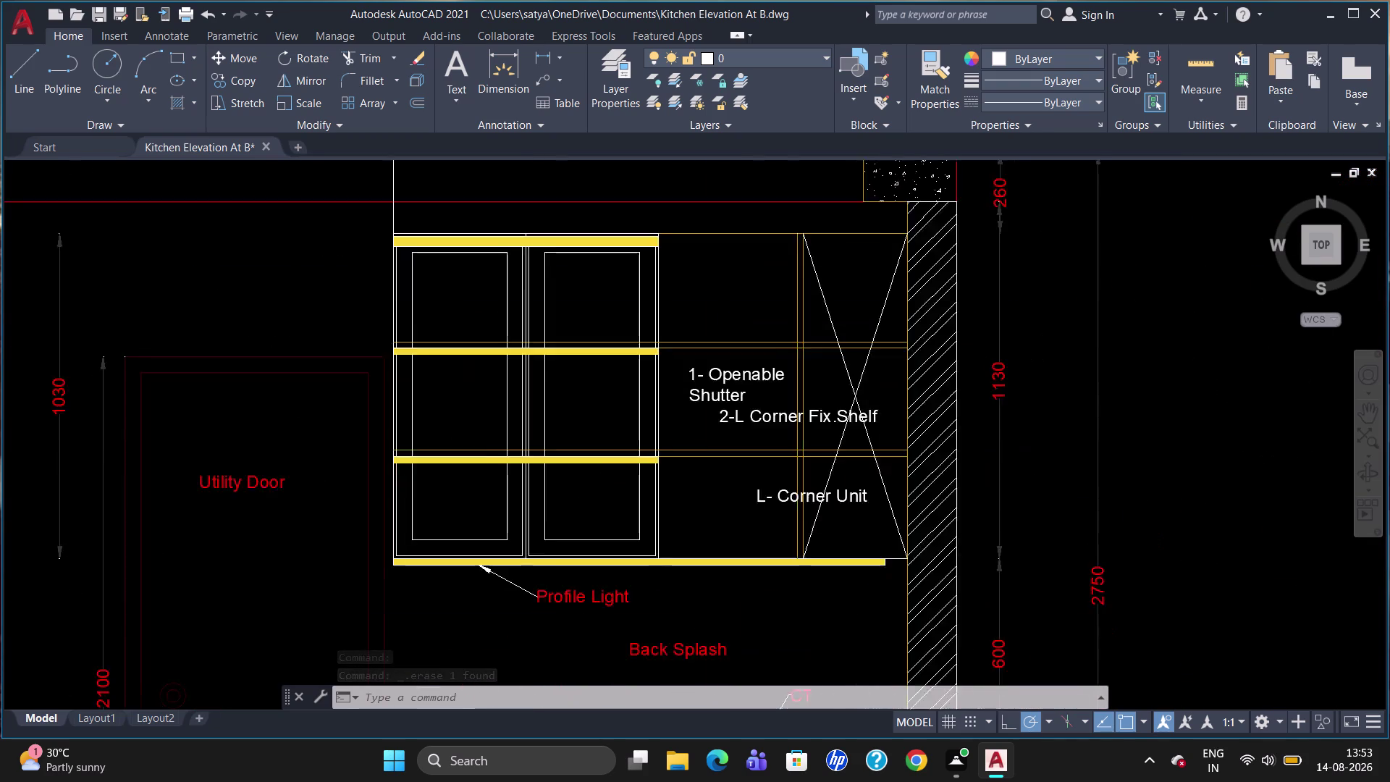
scroll(down, 3)
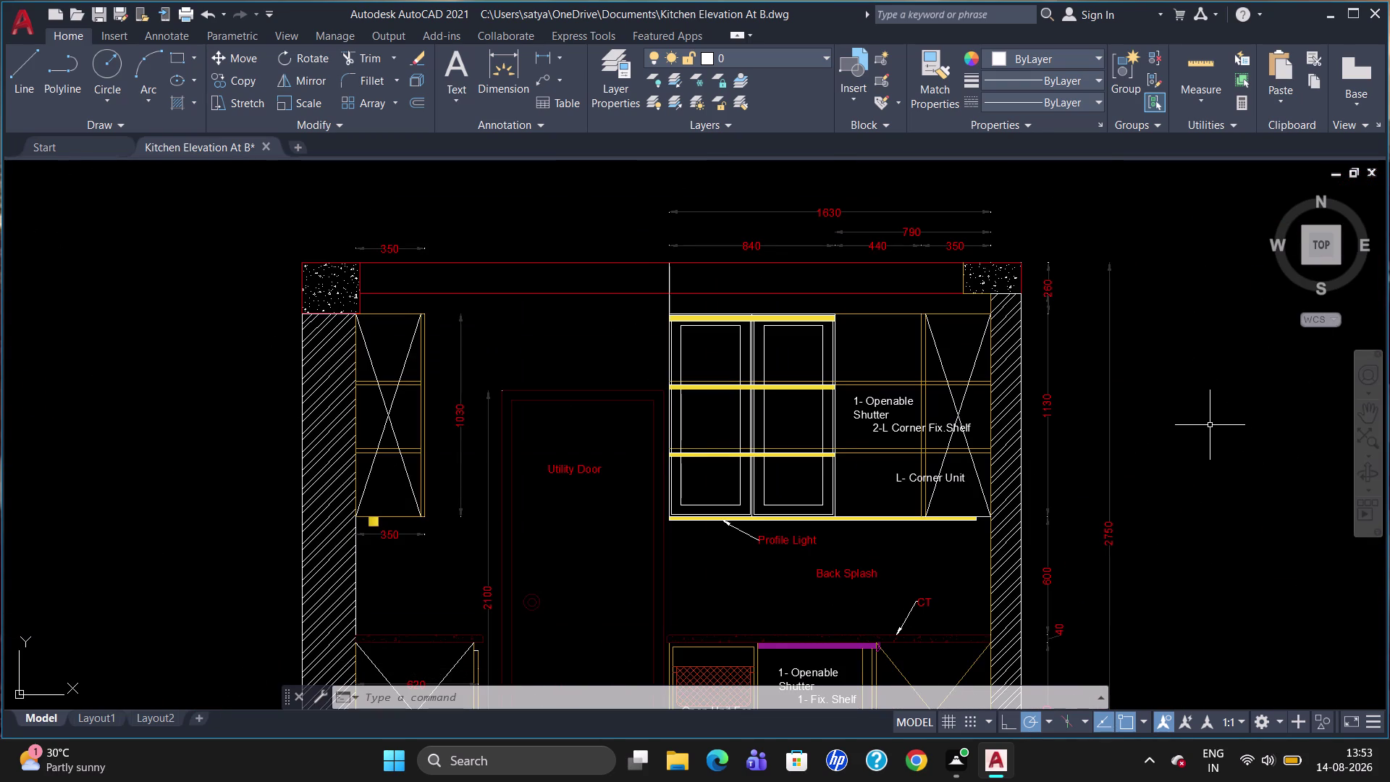
Draw a 20 by 260 rectangle beside the elevation.
text(rec)
key(Return)
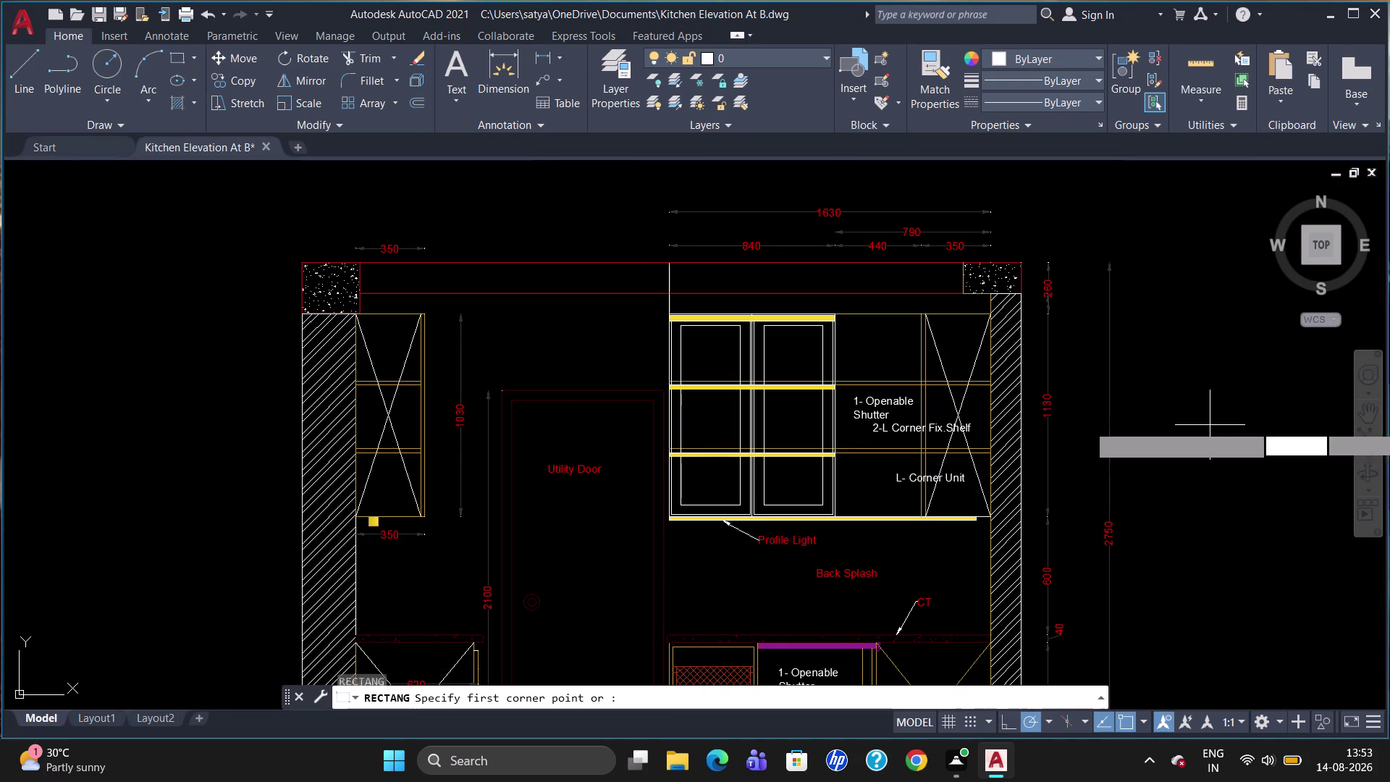
click(1199, 363)
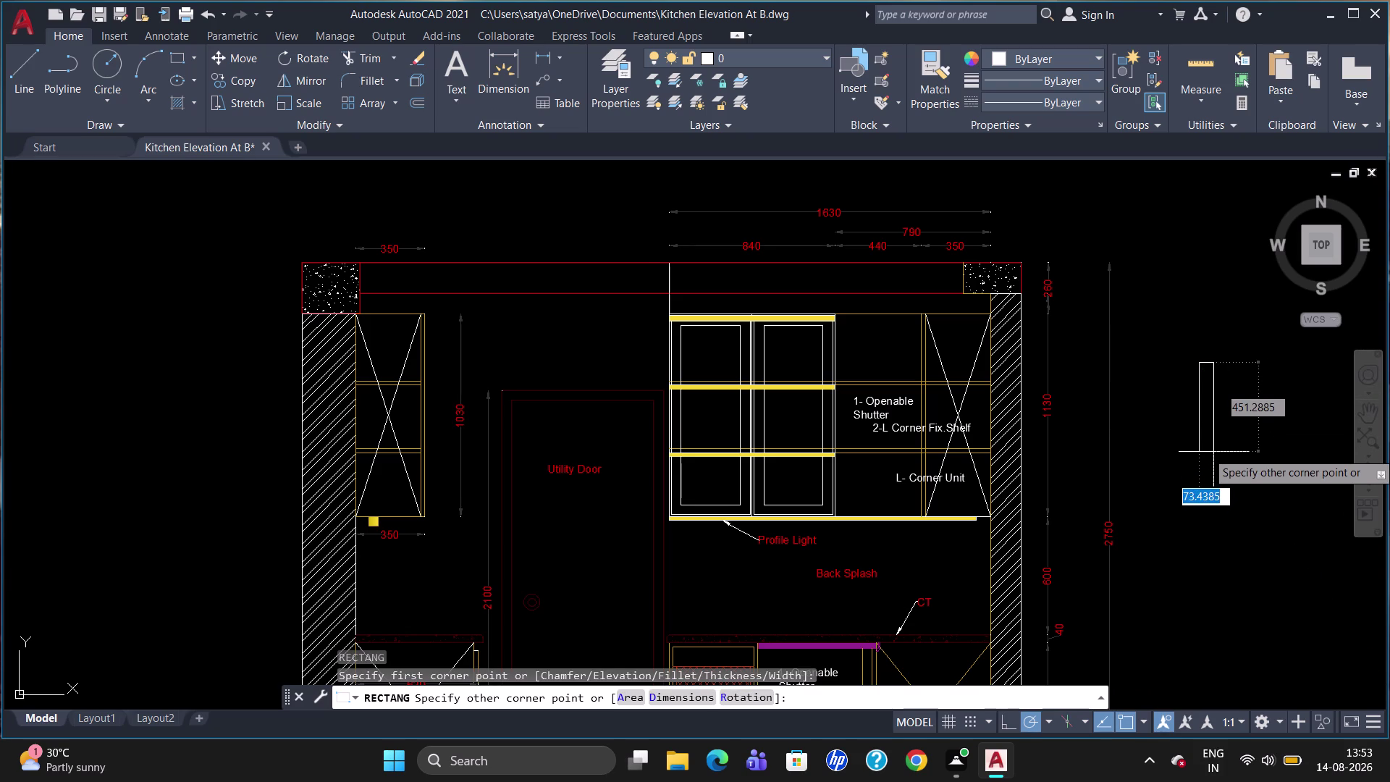
text(20)
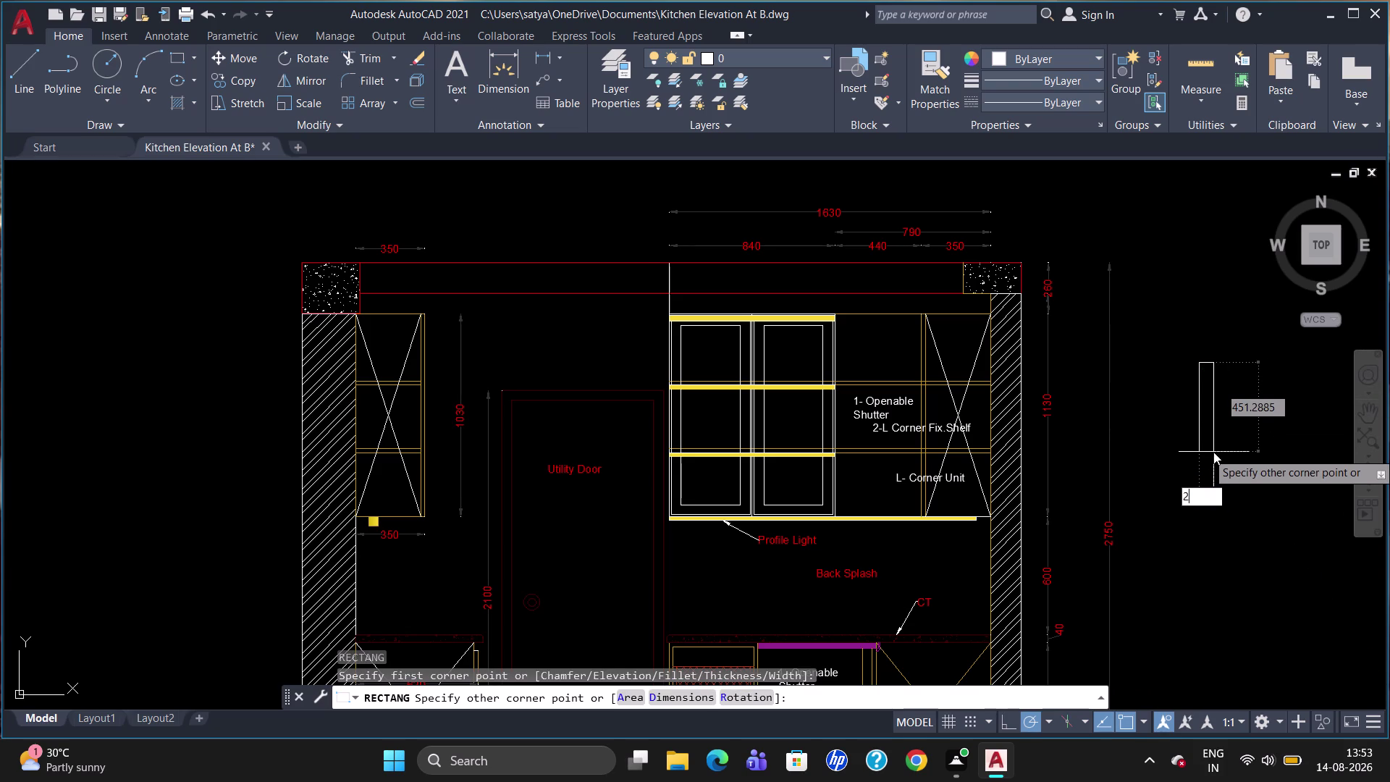
key(Tab)
key(2)
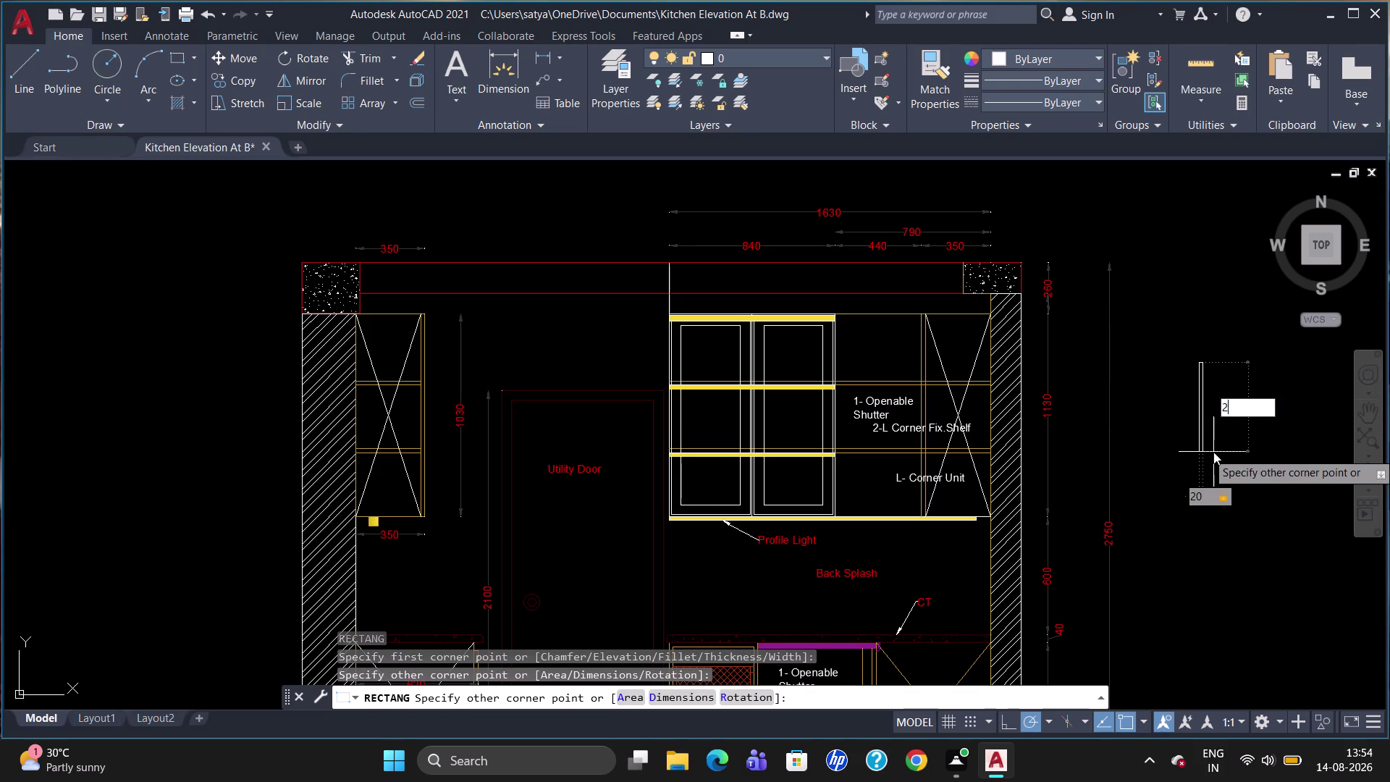
text(60)
key(Return)
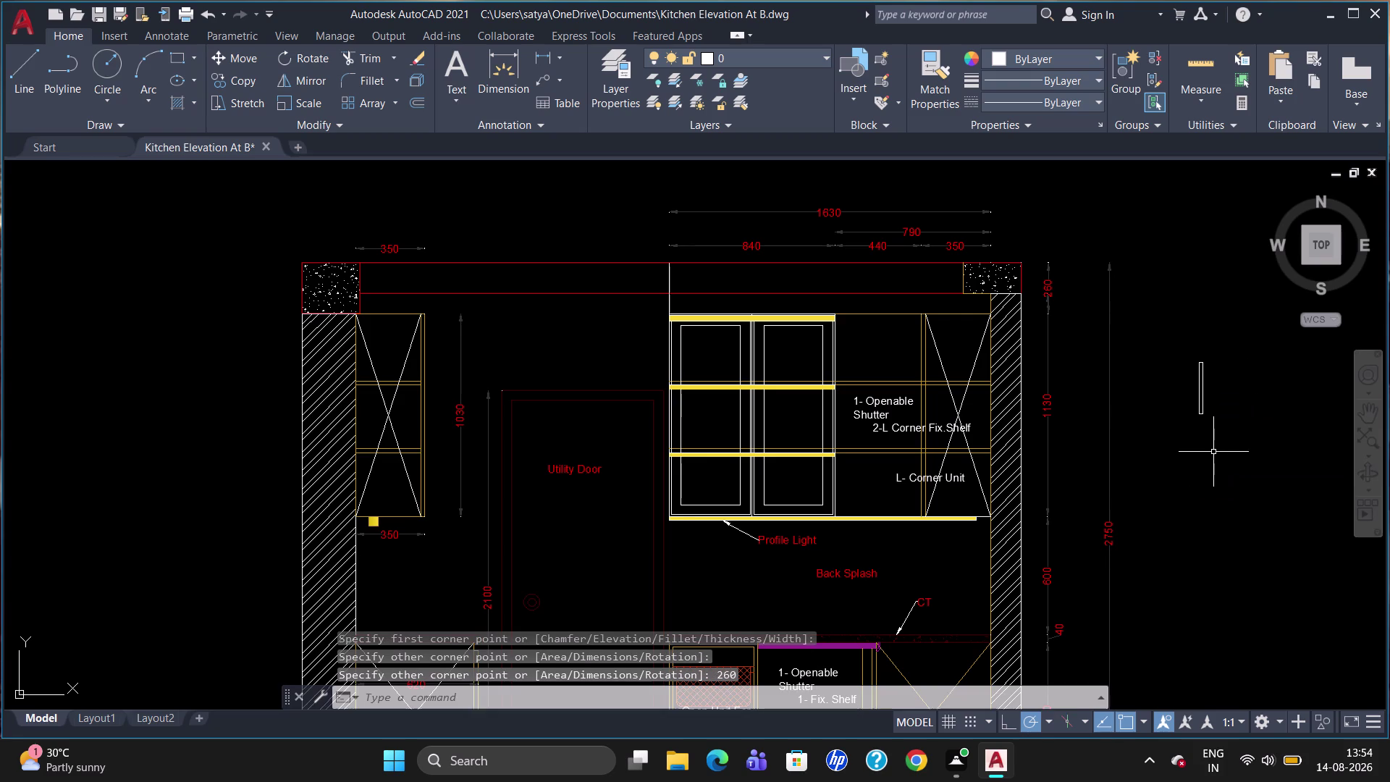
Copy the thin rectangle to the loft's left edge.
click(1199, 384)
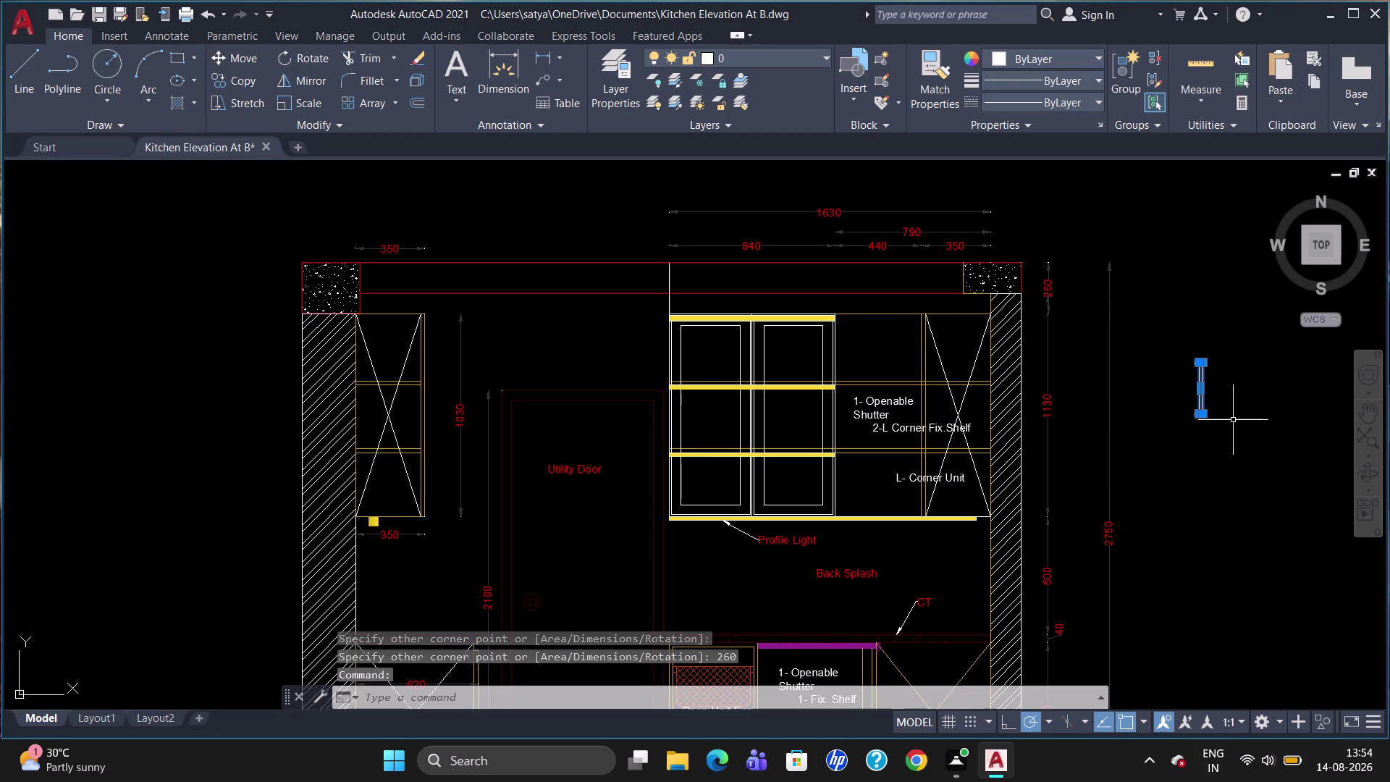
text(co)
key(Return)
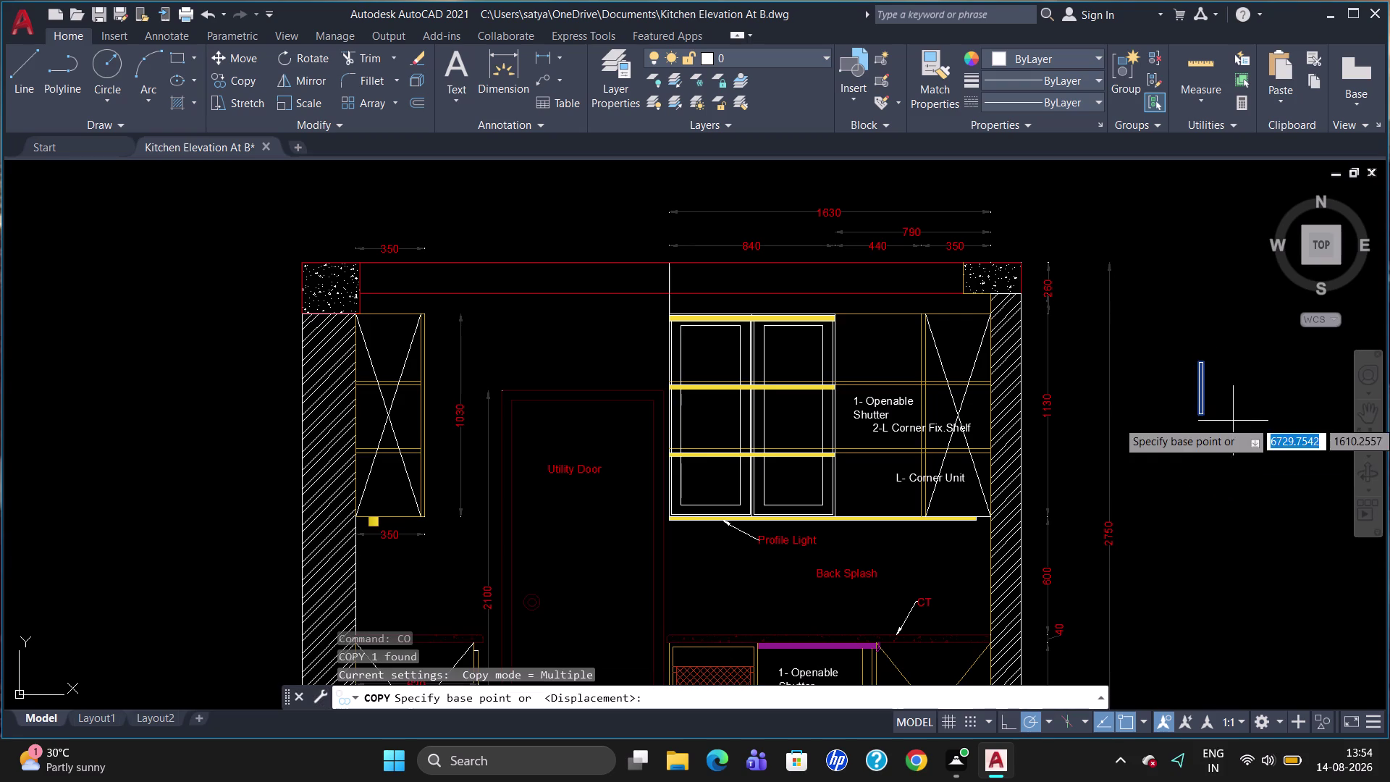
click(1199, 388)
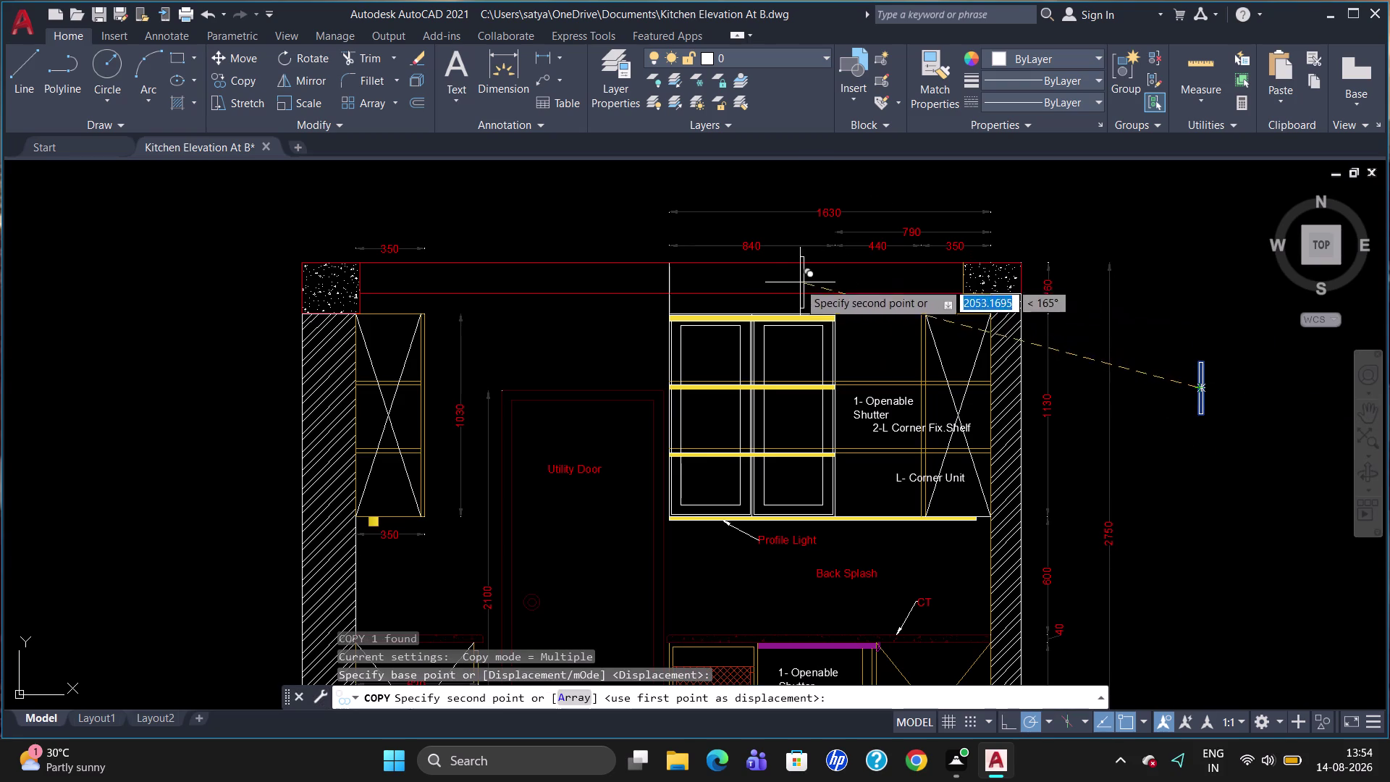
click(674, 289)
key(Escape)
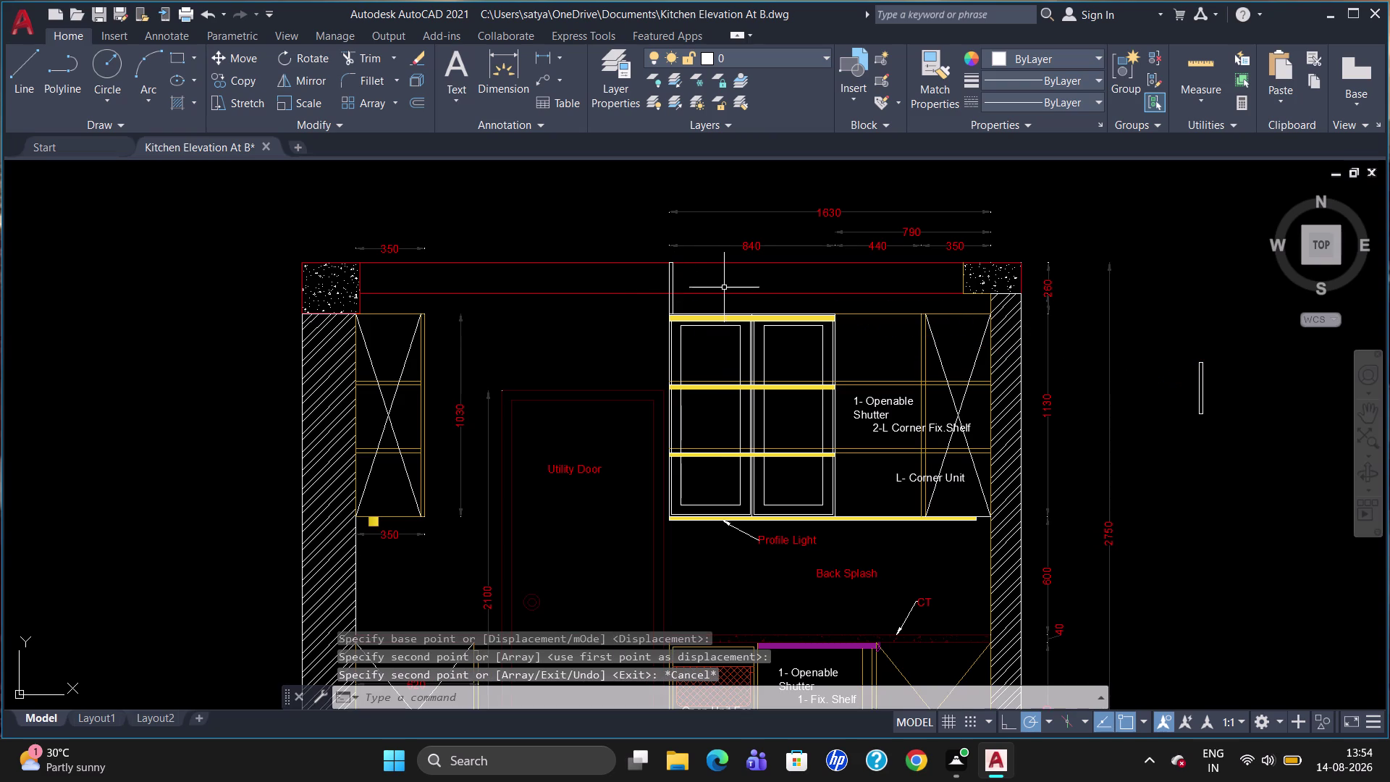
click(672, 291)
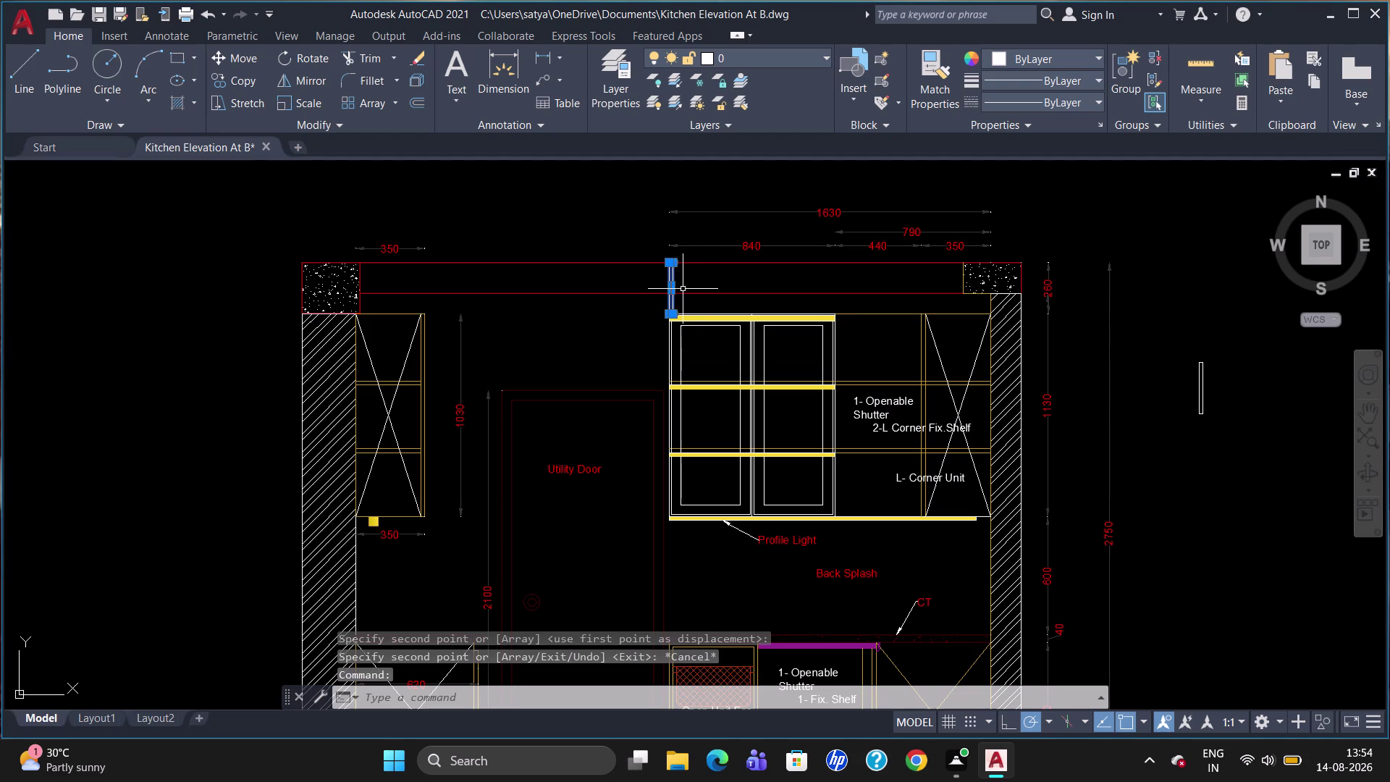
key(c)
key(o)
key(Return)
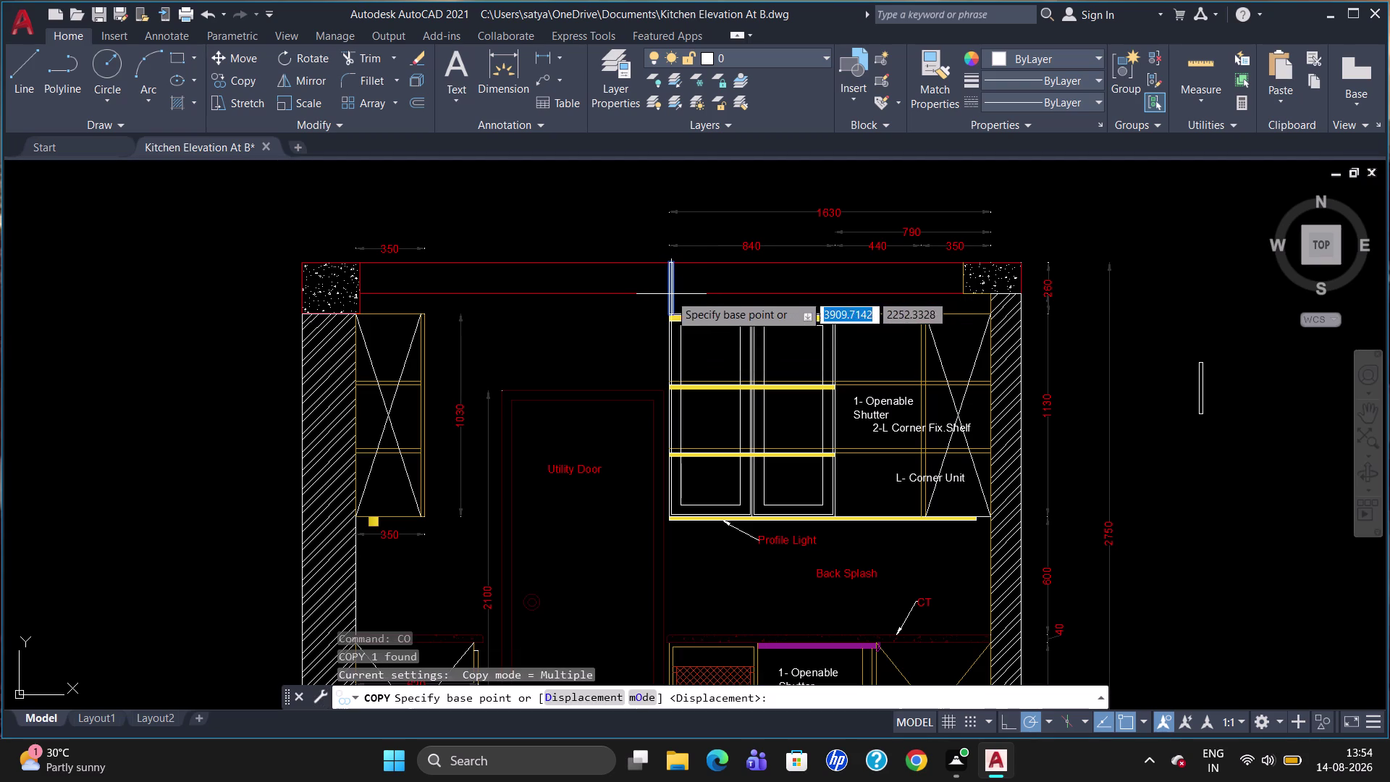
click(674, 287)
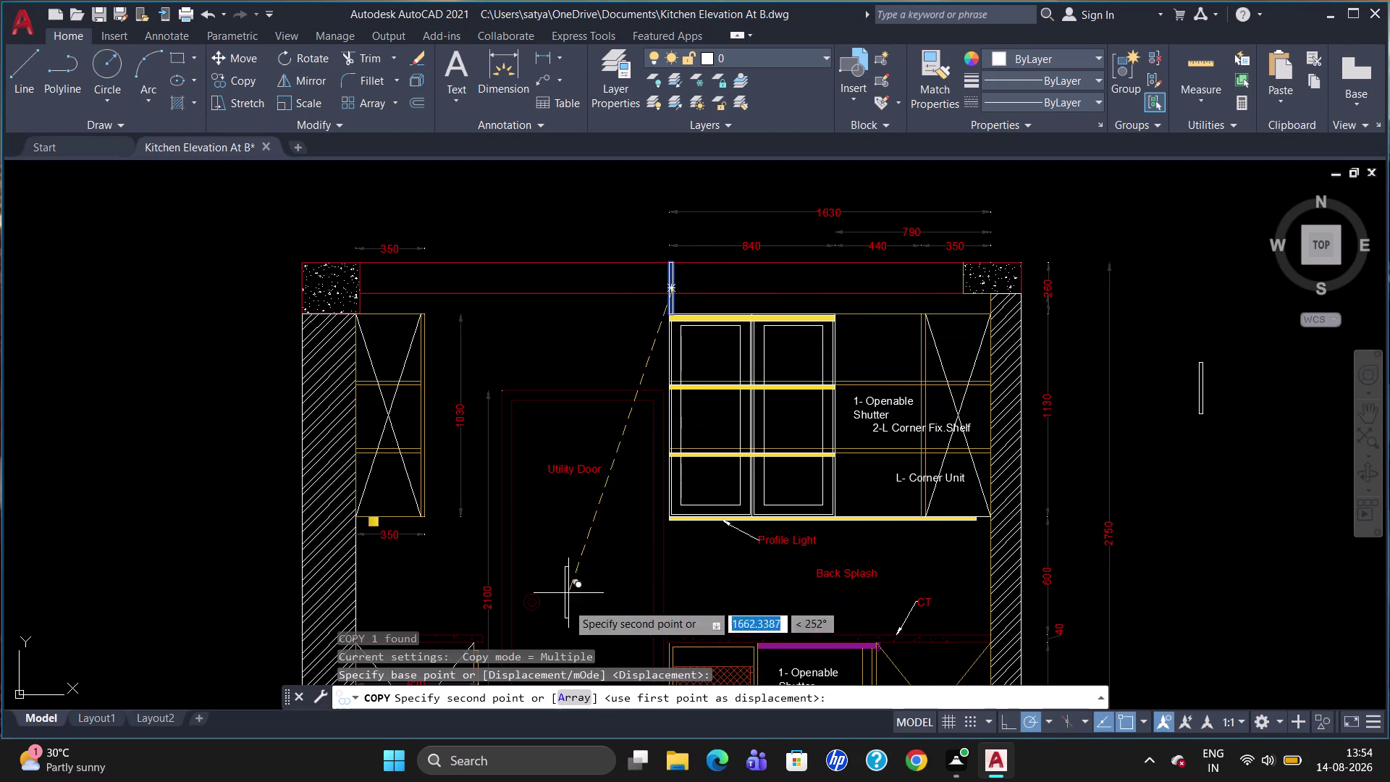
click(563, 695)
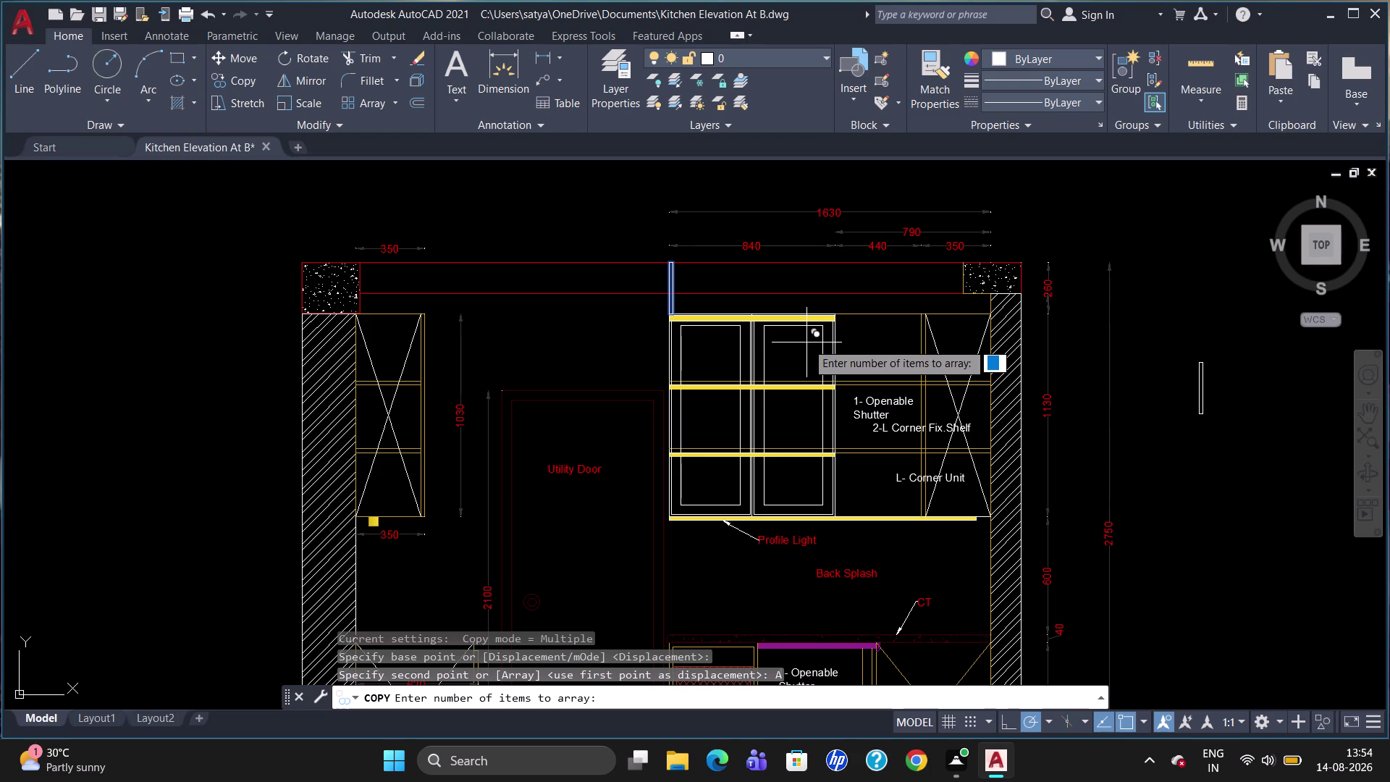
text(4)
text(0)
key(Return)
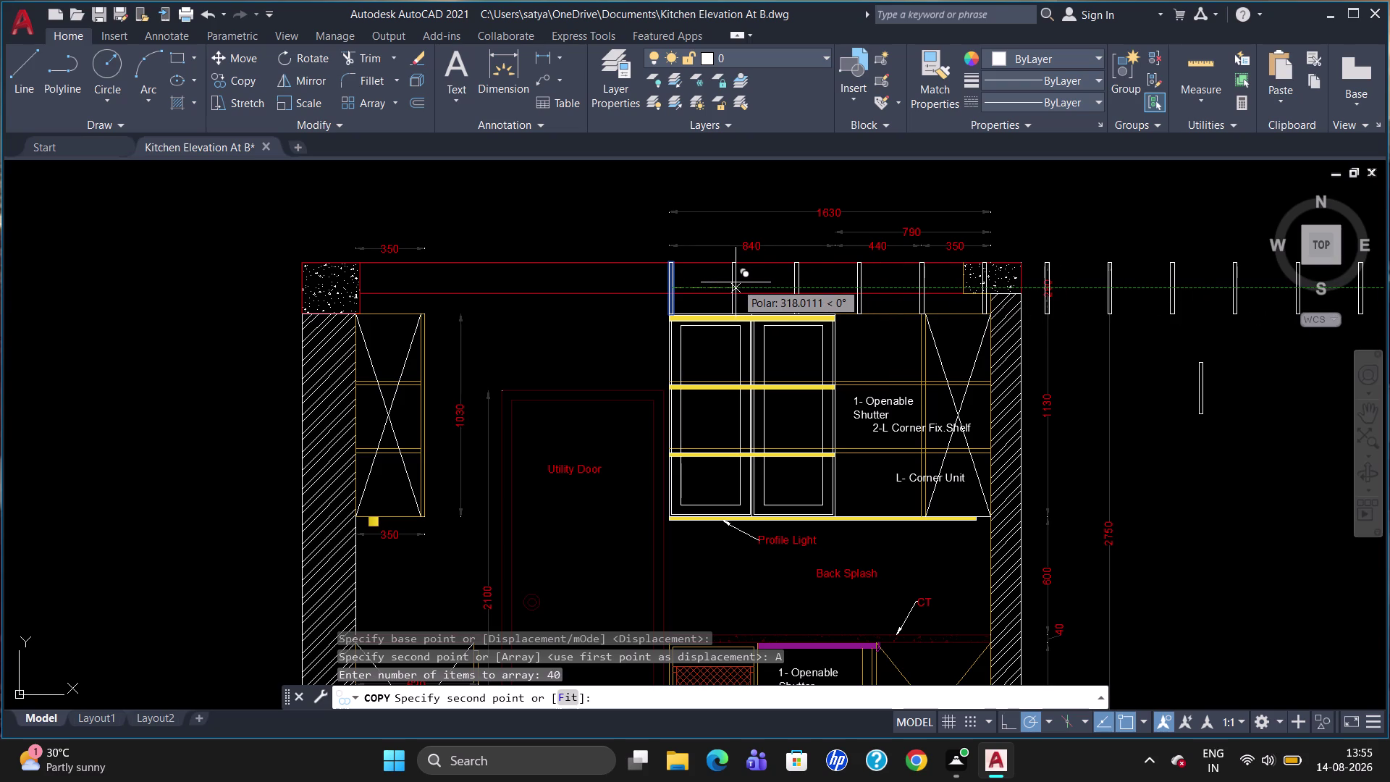
text(30)
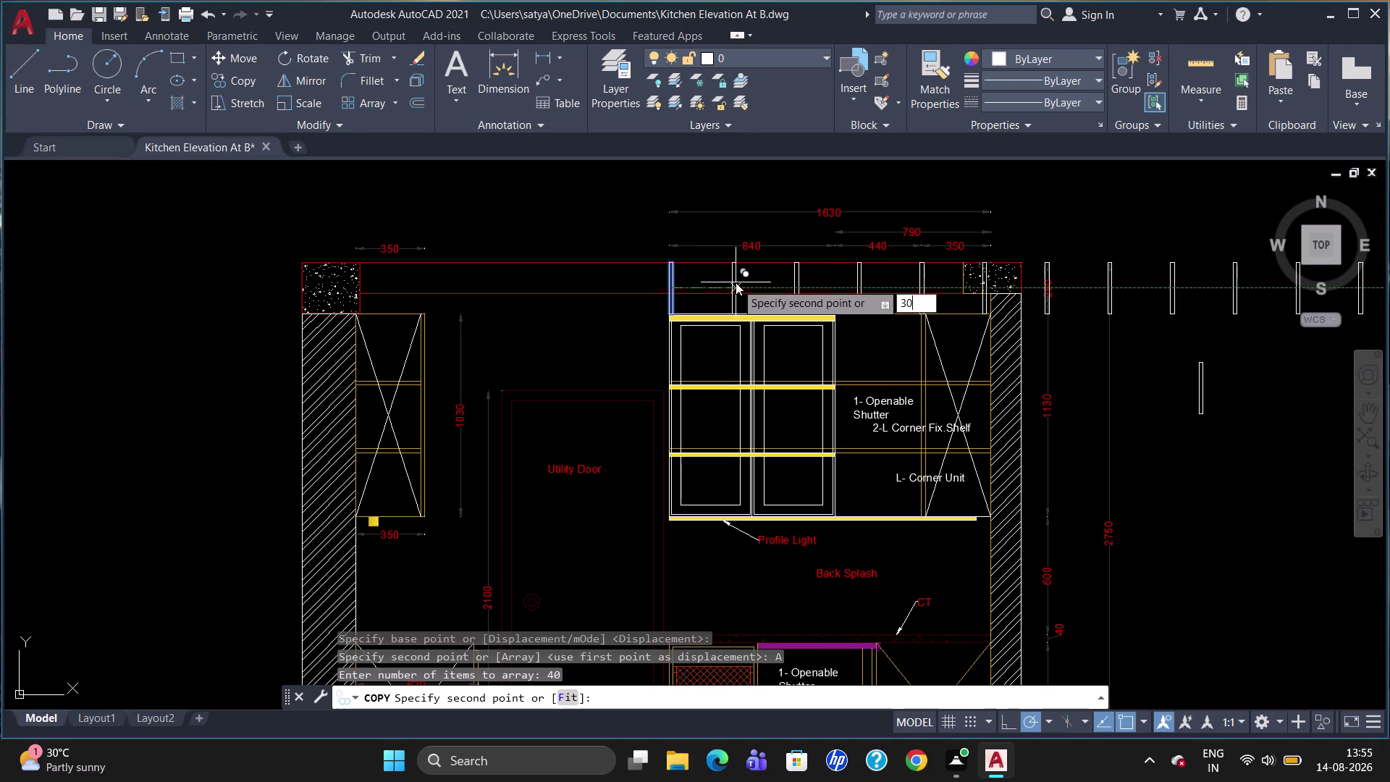
key(shift+less)
key(0)
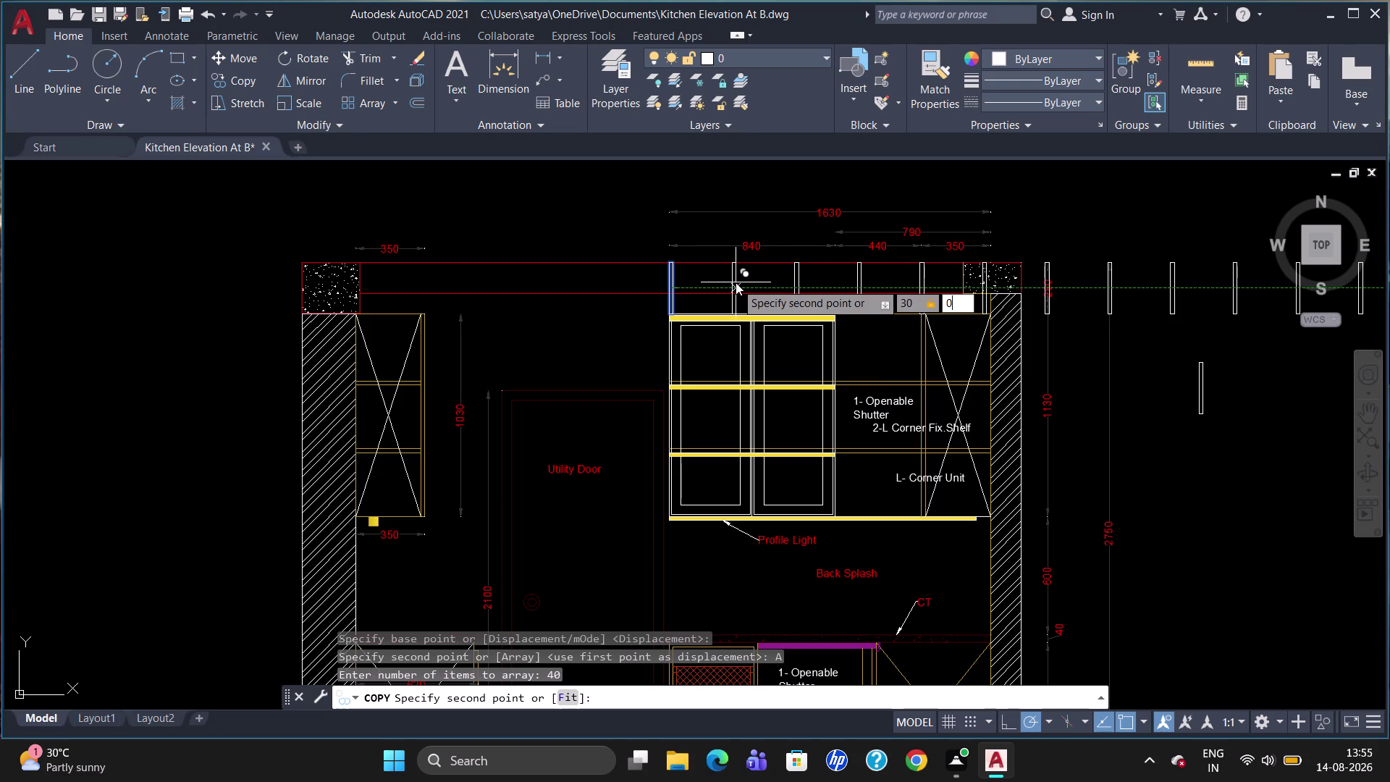
key(Return)
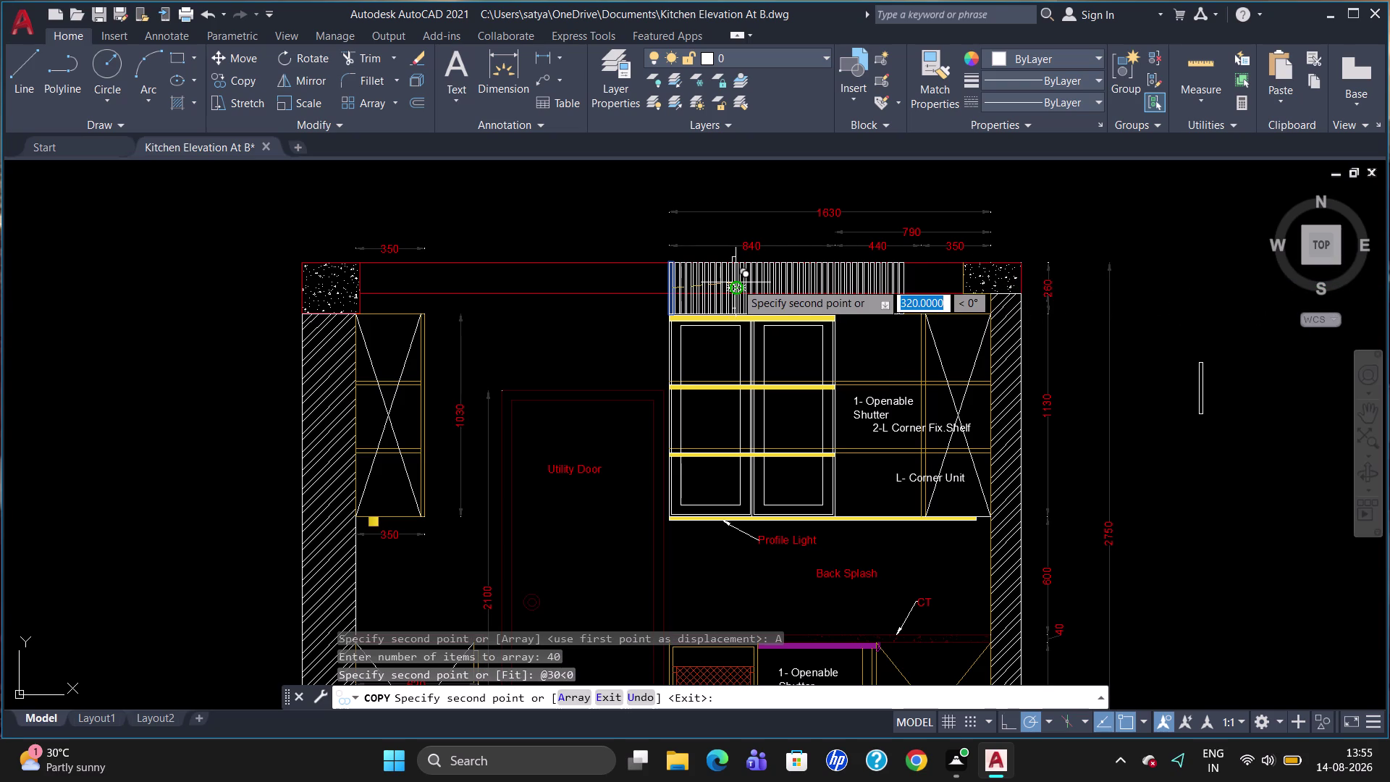
key(Escape)
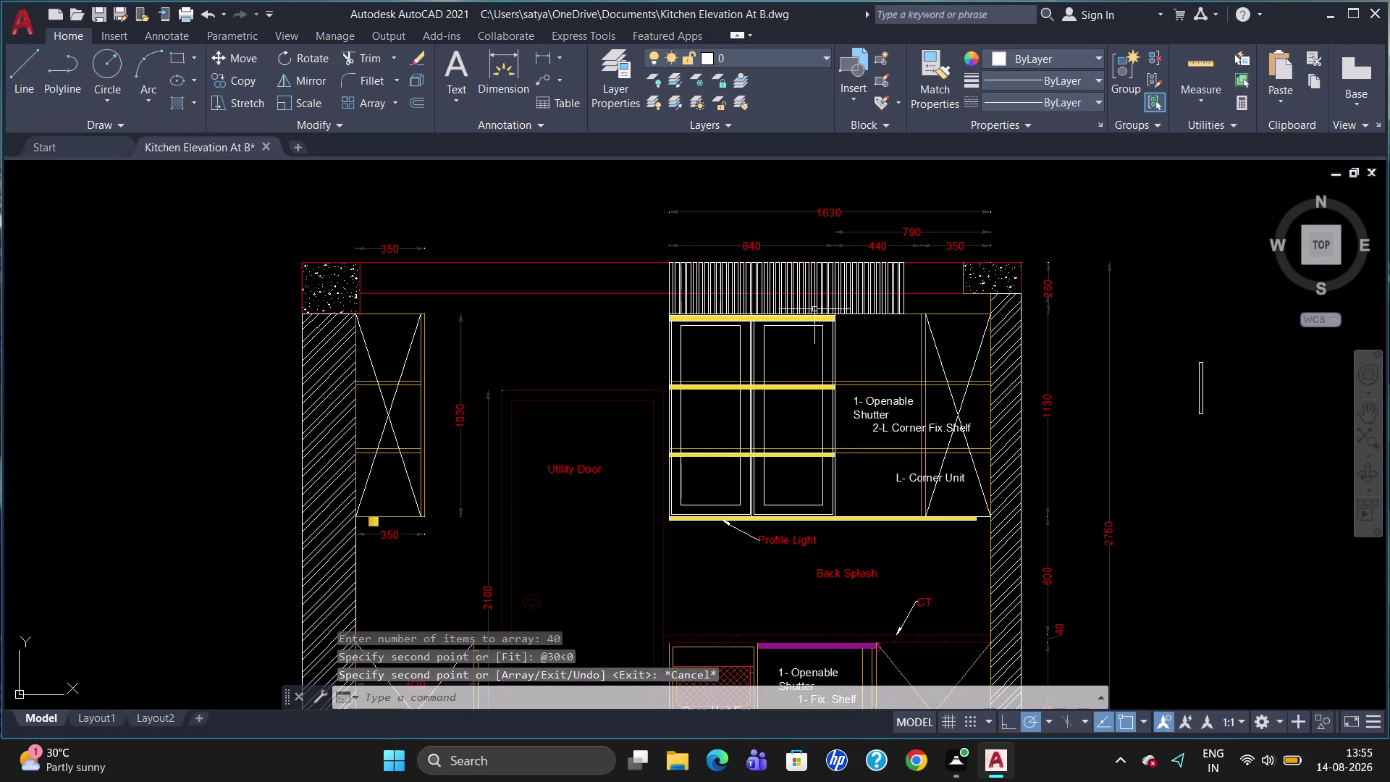
Inspect the louvers up close and undo the row of copied strips.
scroll(up, 3)
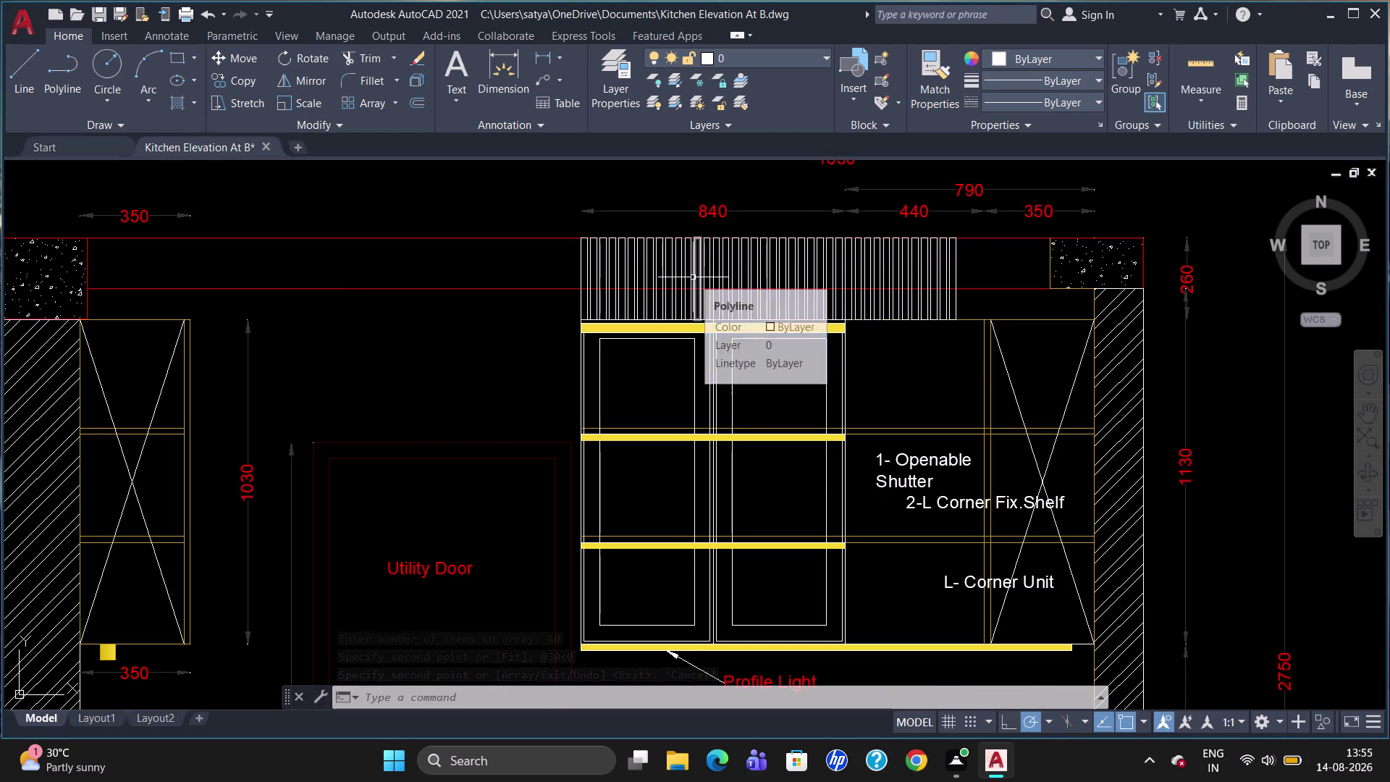
scroll(up, 3)
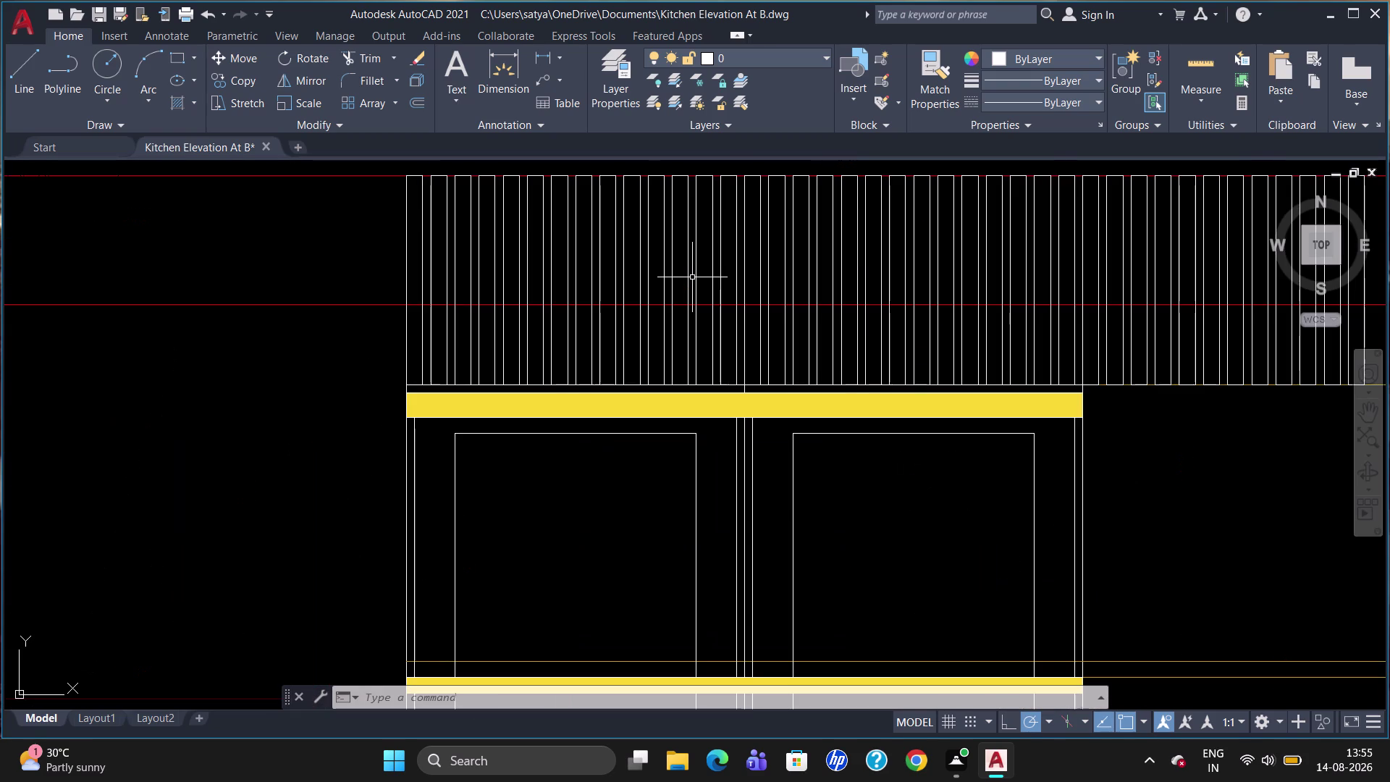
scroll(down, 3)
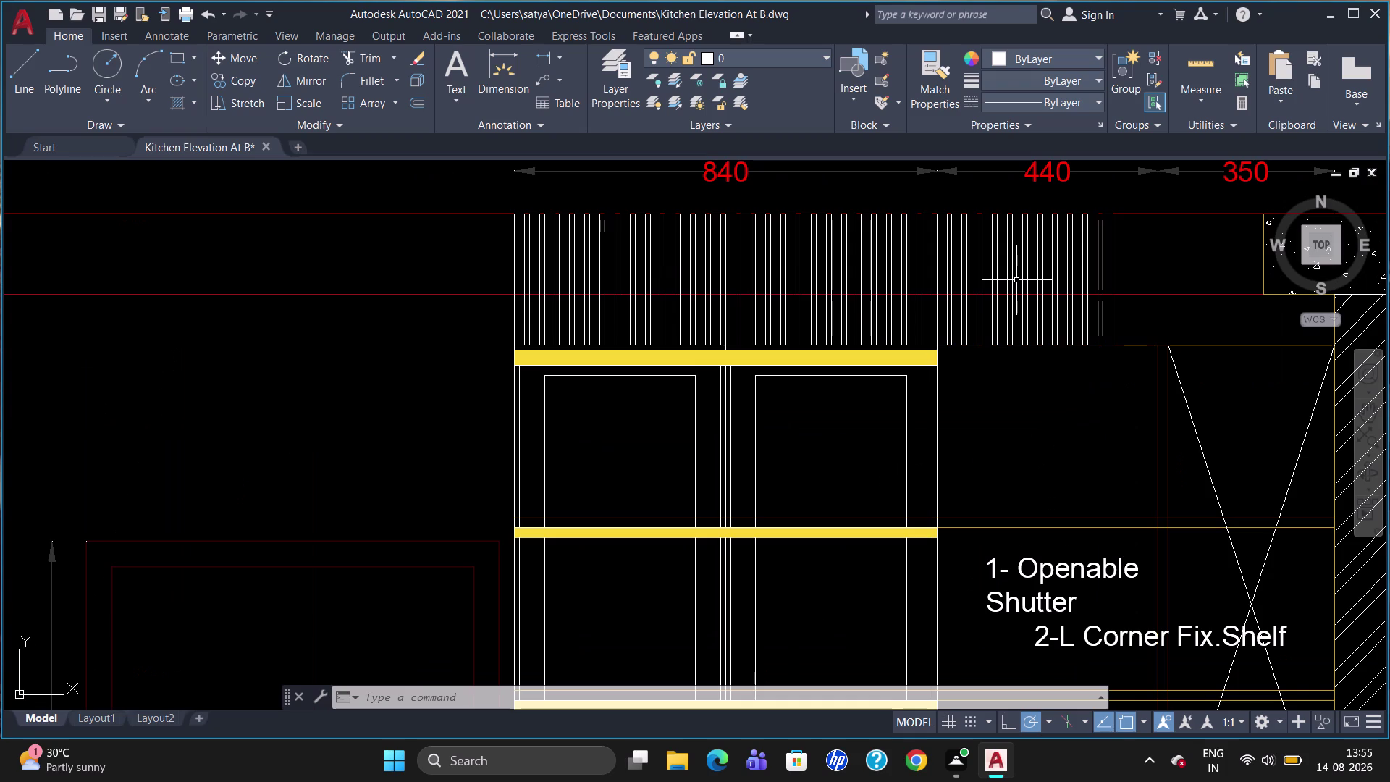
scroll(up, 3)
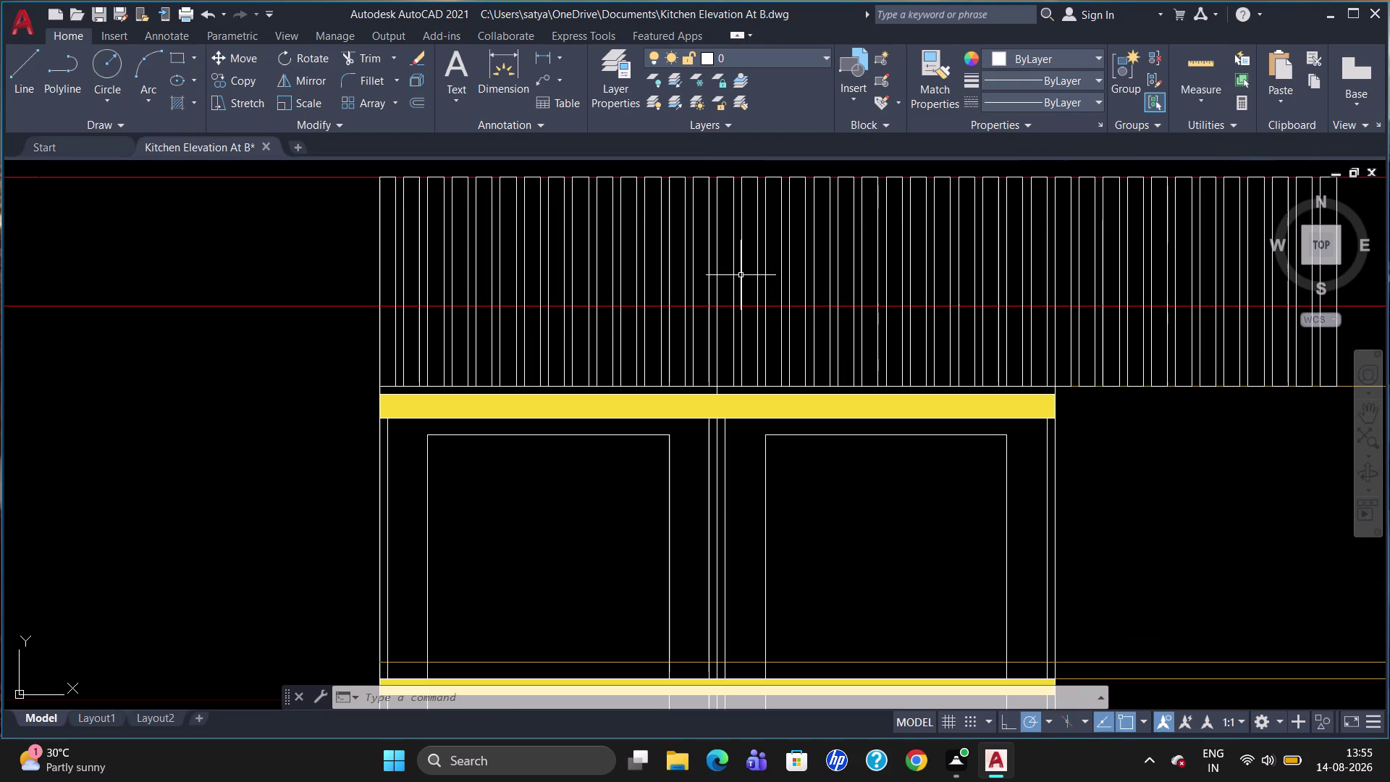
scroll(down, 3)
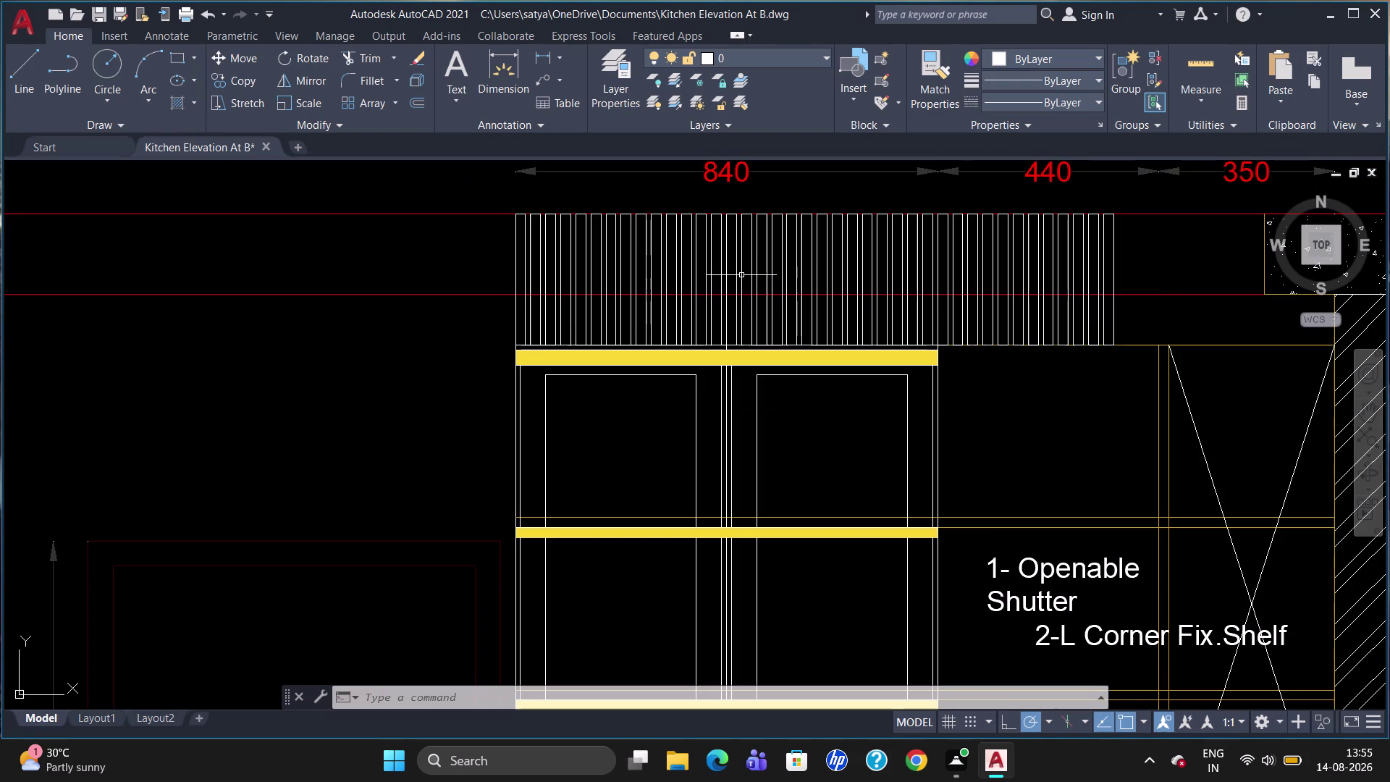
key(u)
key(Return)
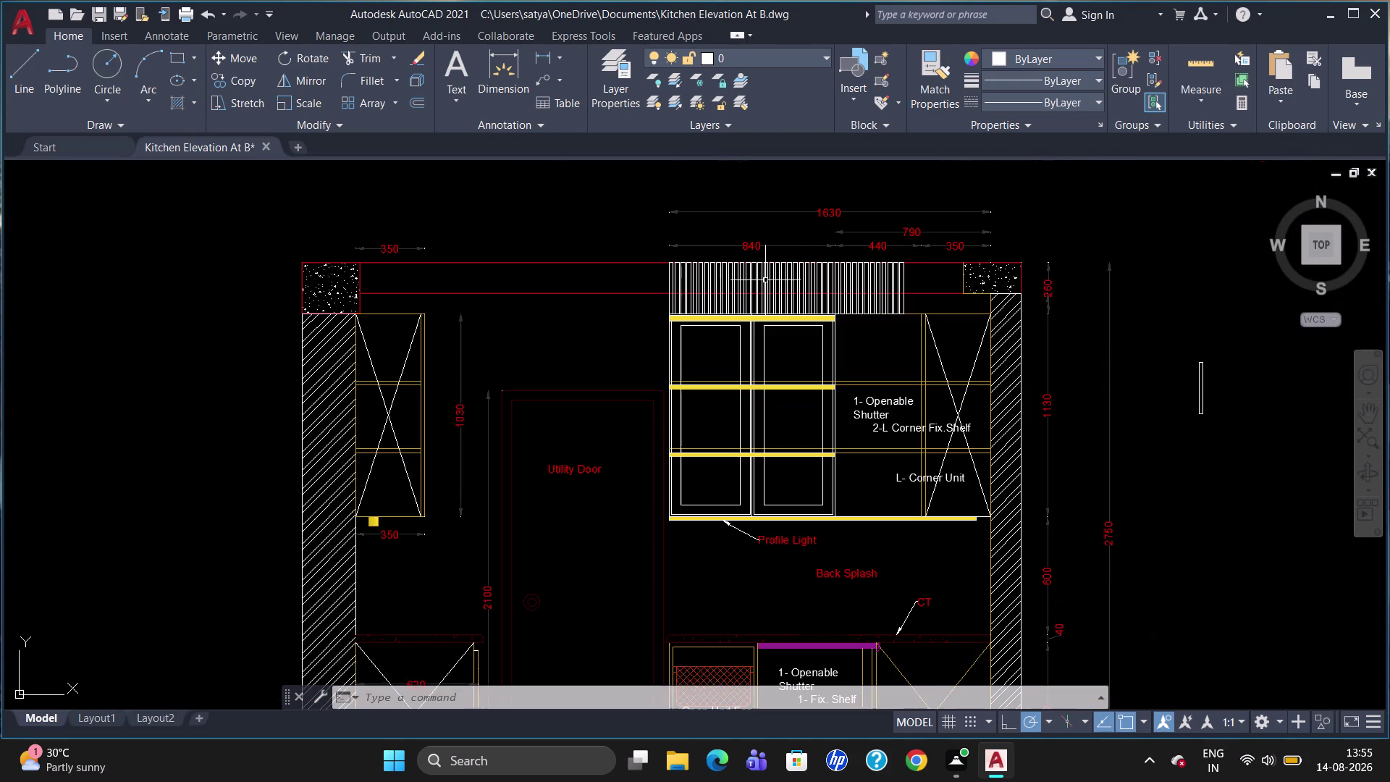
key(u)
key(Return)
Undo the earlier strip copy and select the loft's left edge line.
key(u)
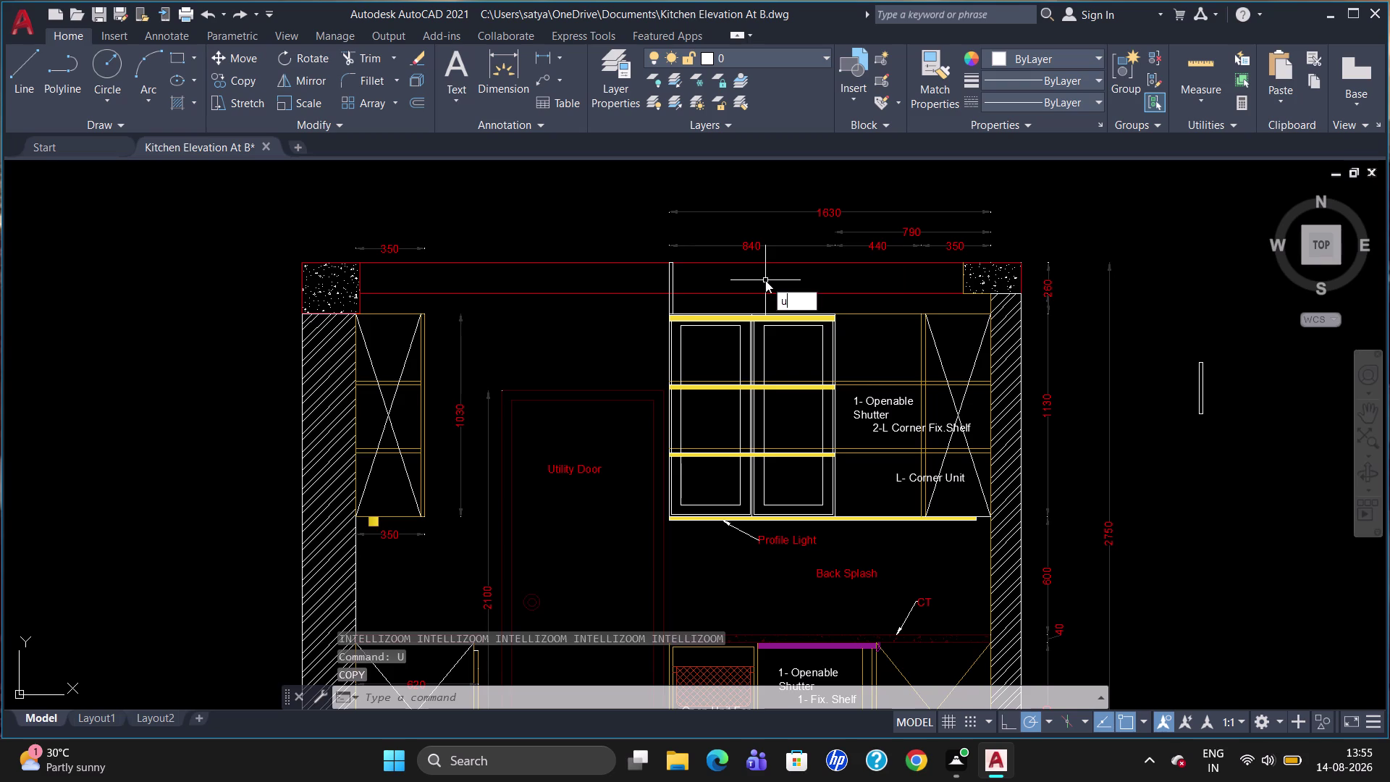
key(Return)
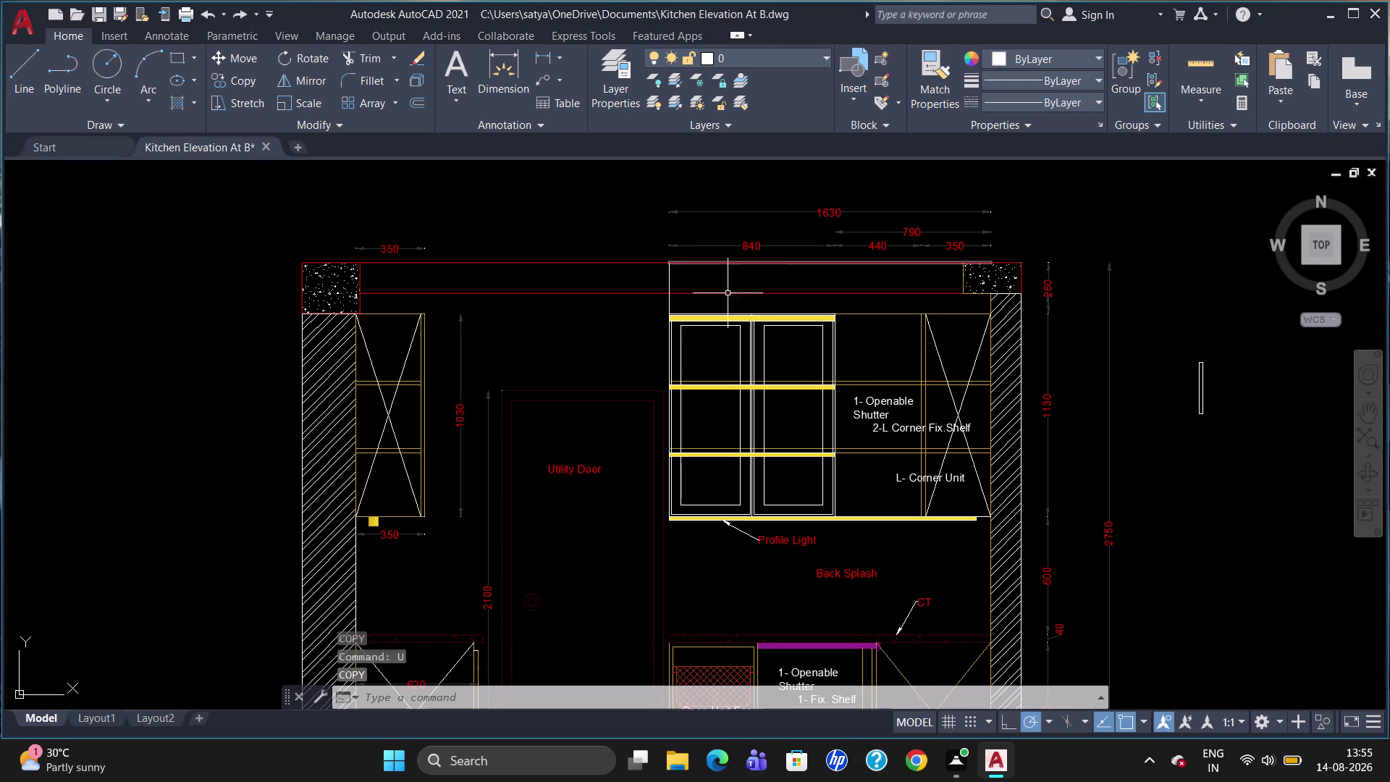
scroll(up, 3)
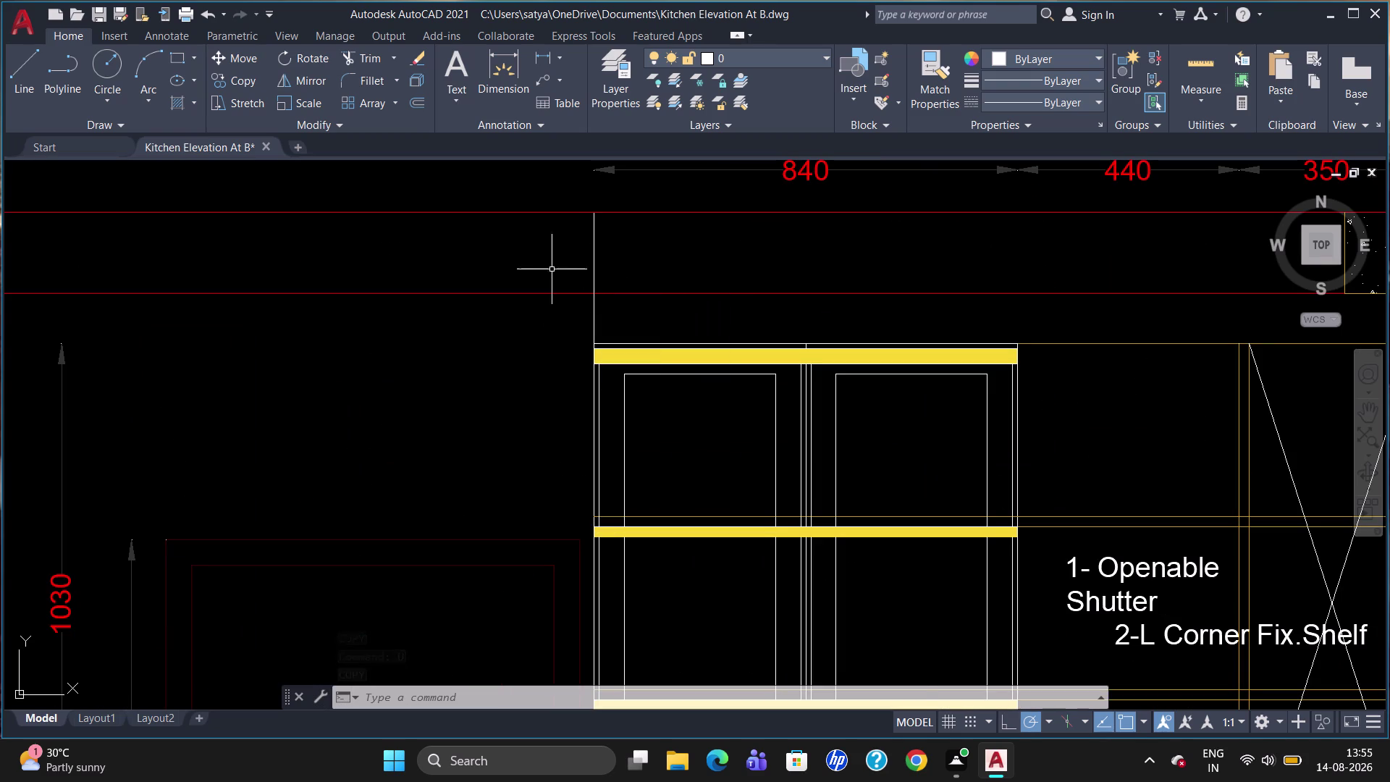
scroll(up, 3)
click(597, 258)
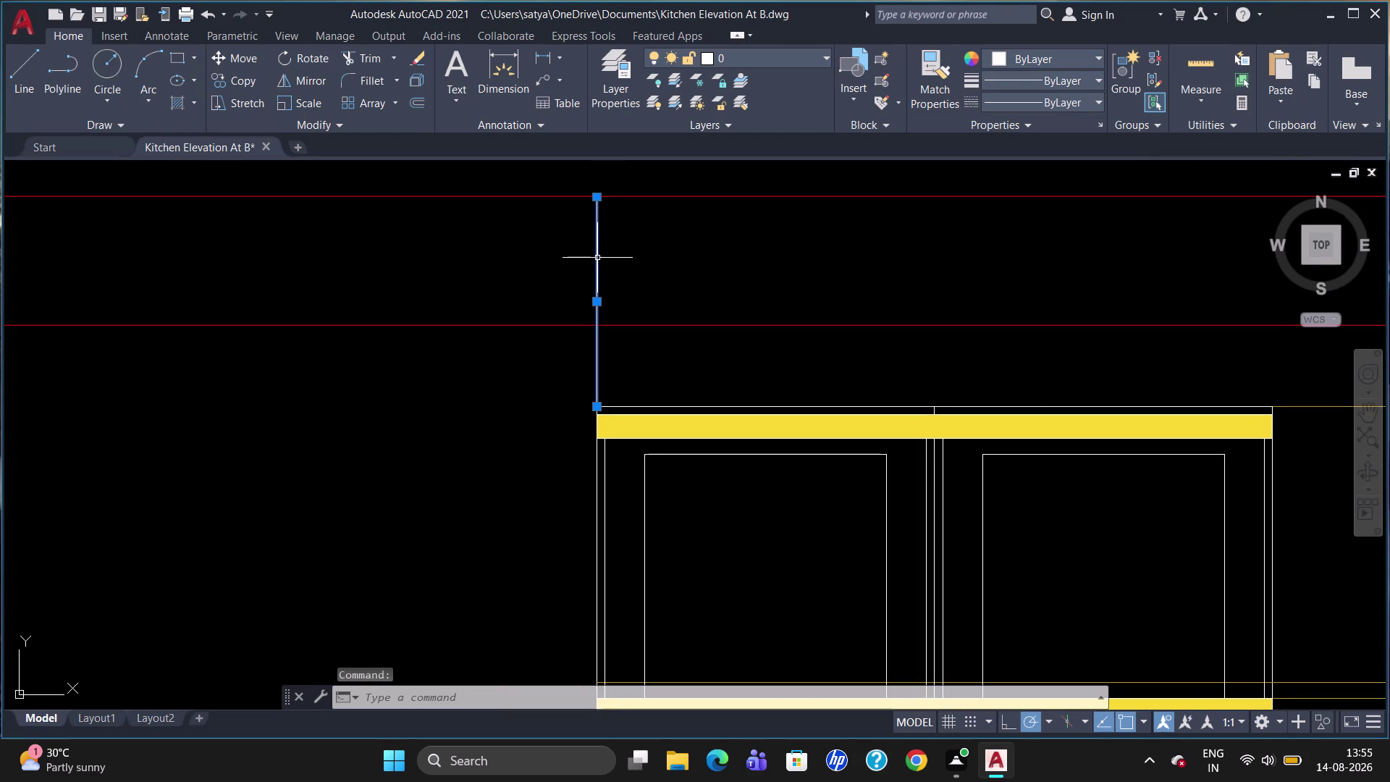
Offset the loft's left vertical line 20 to the right.
key(Escape)
key(o)
key(Return)
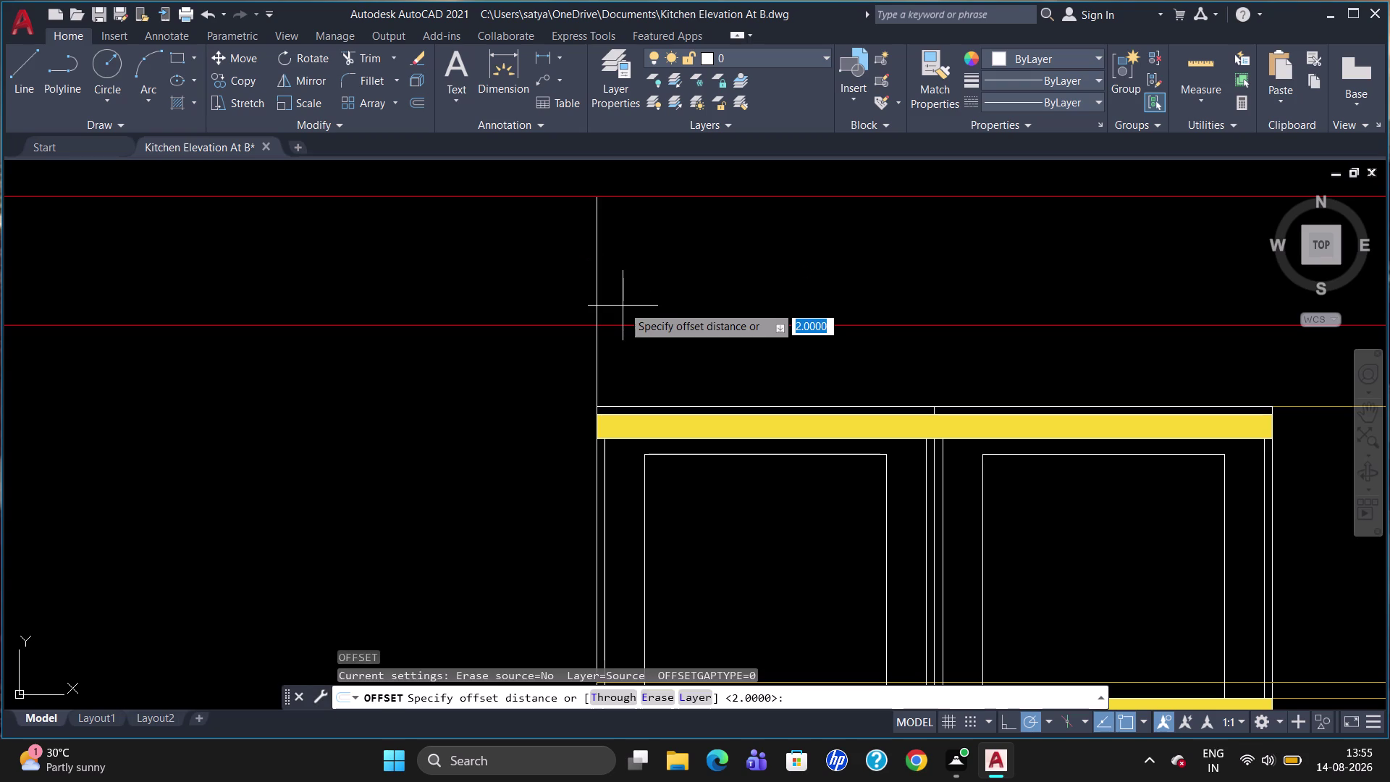
key(1)
key(Return)
click(595, 305)
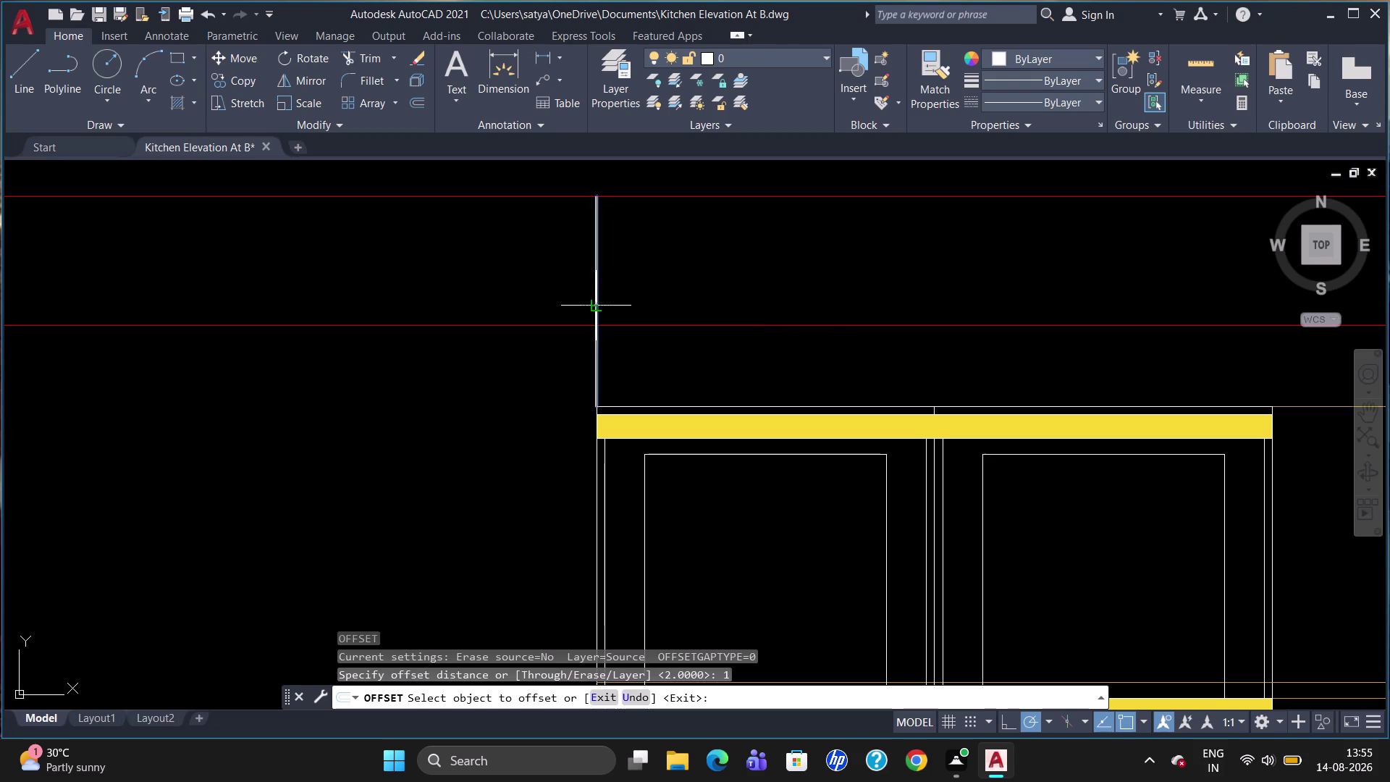
click(616, 309)
scroll(up, 3)
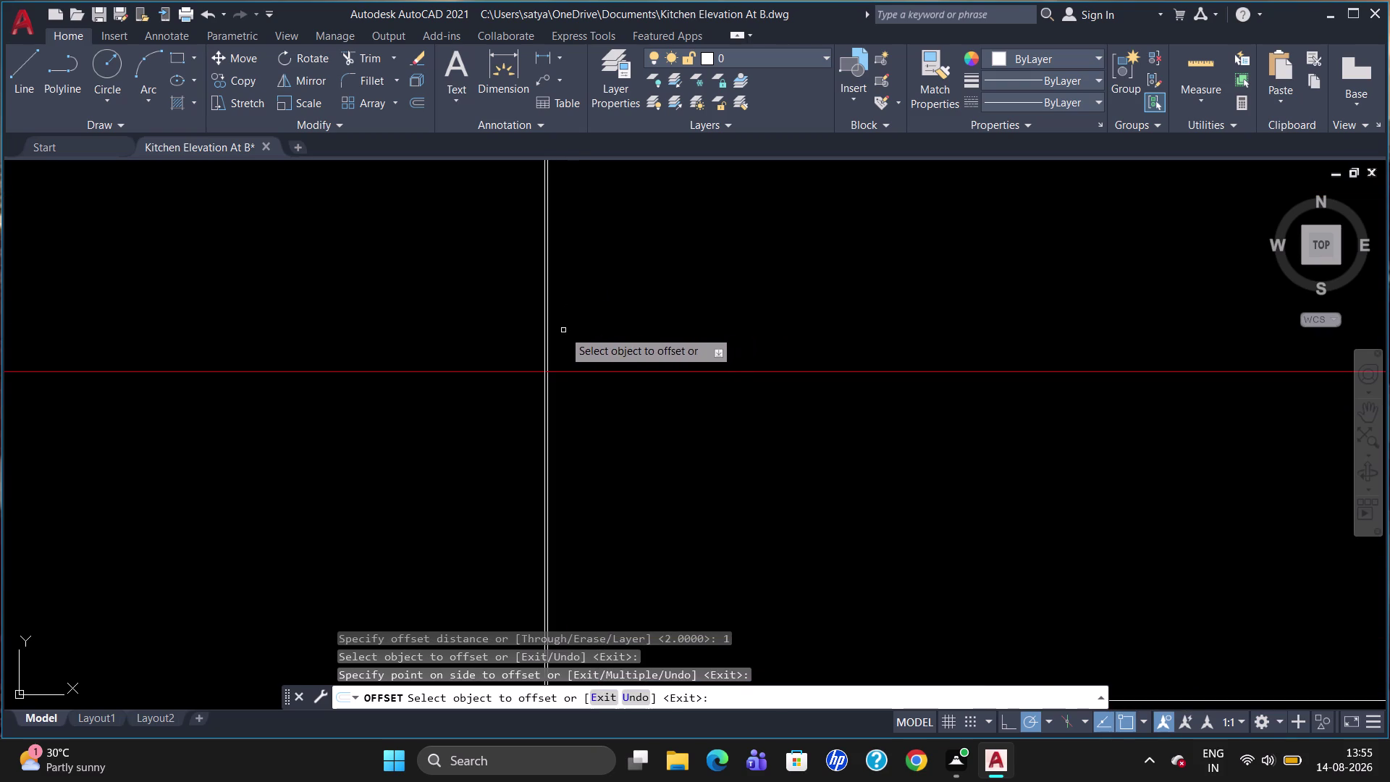
click(550, 340)
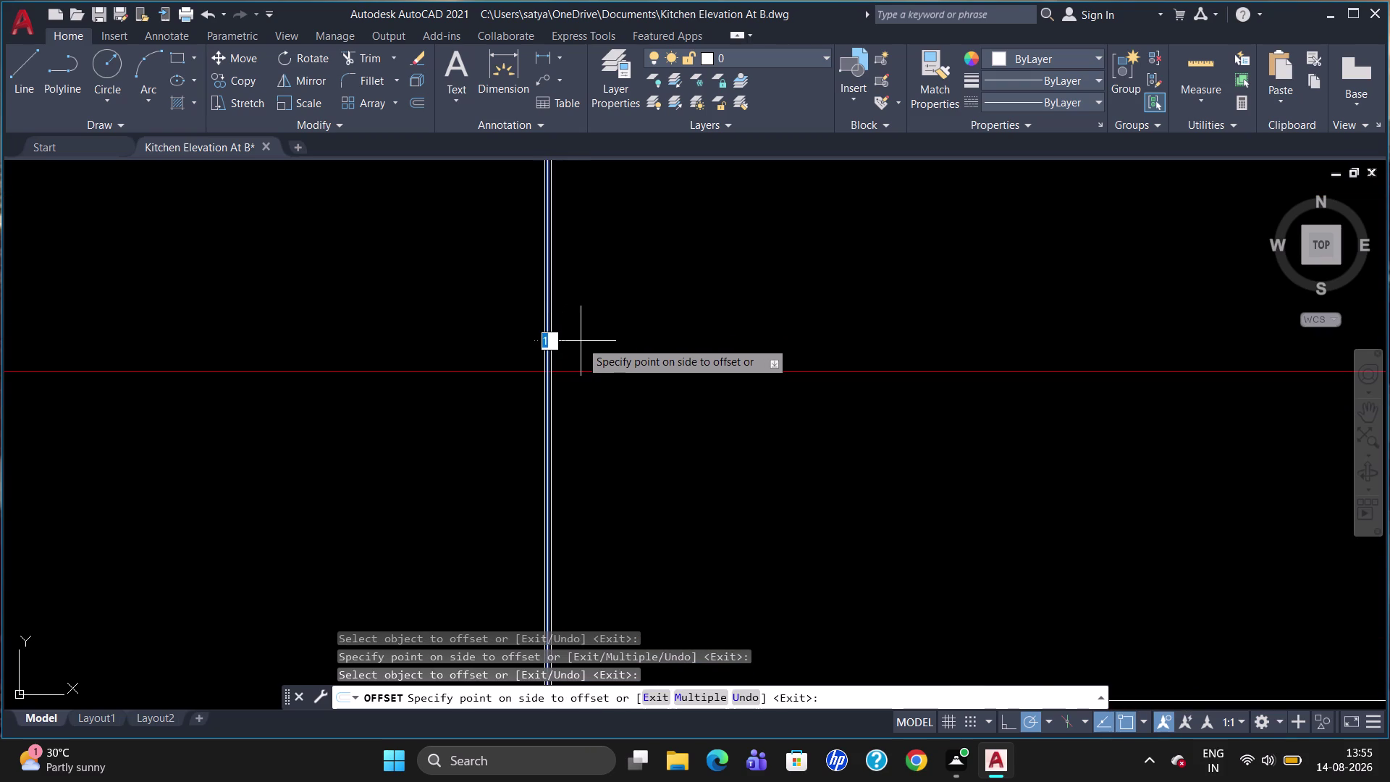
text(20)
key(Return)
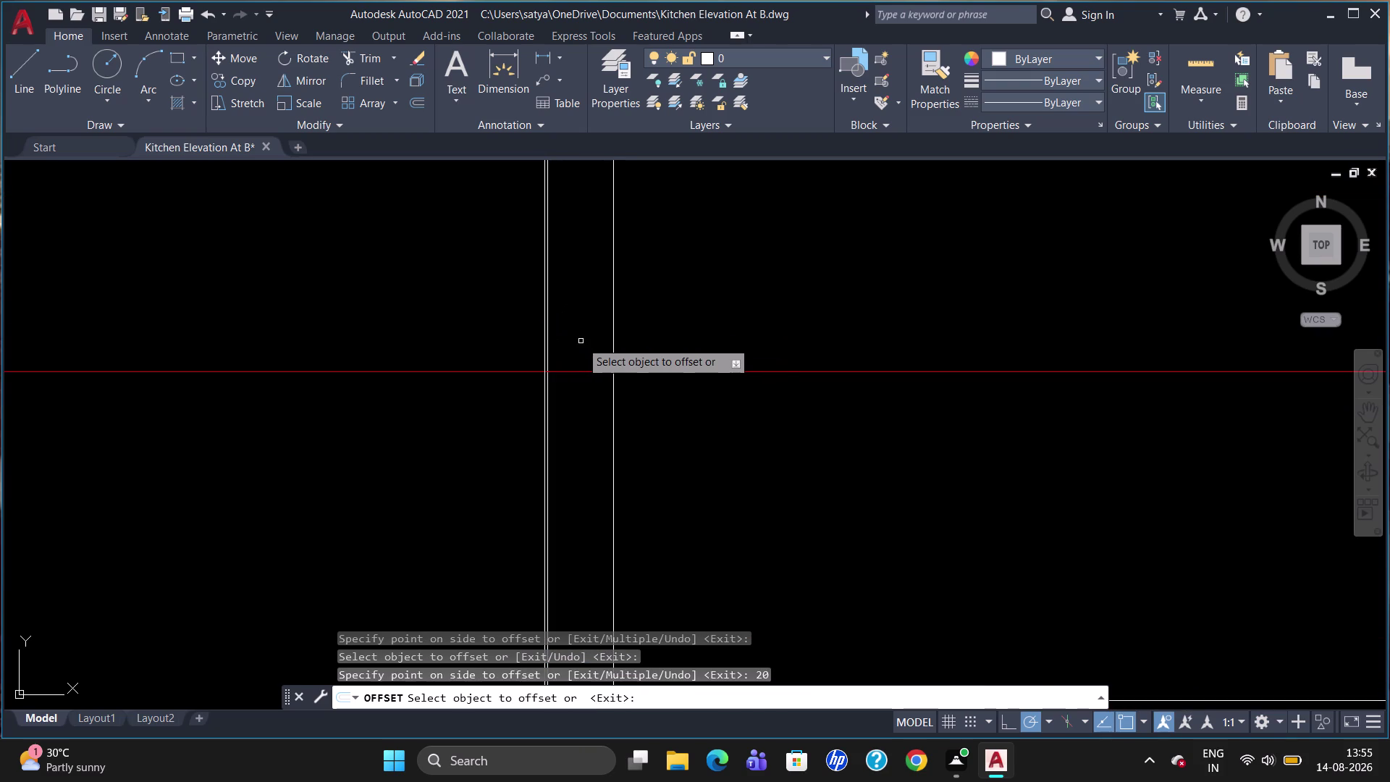
End the offset and select the new vertical line in the loft.
scroll(down, 3)
scroll(down, 3)
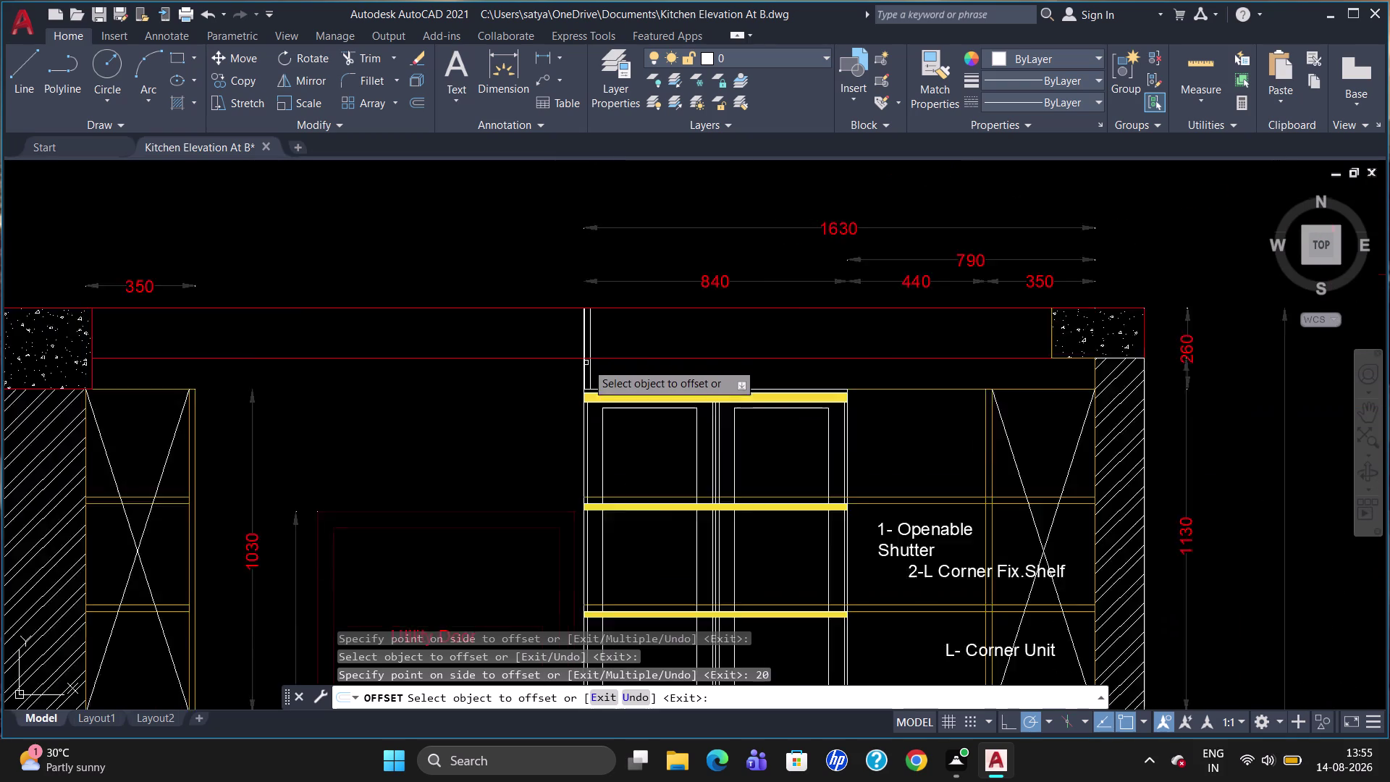
scroll(down, 3)
scroll(up, 3)
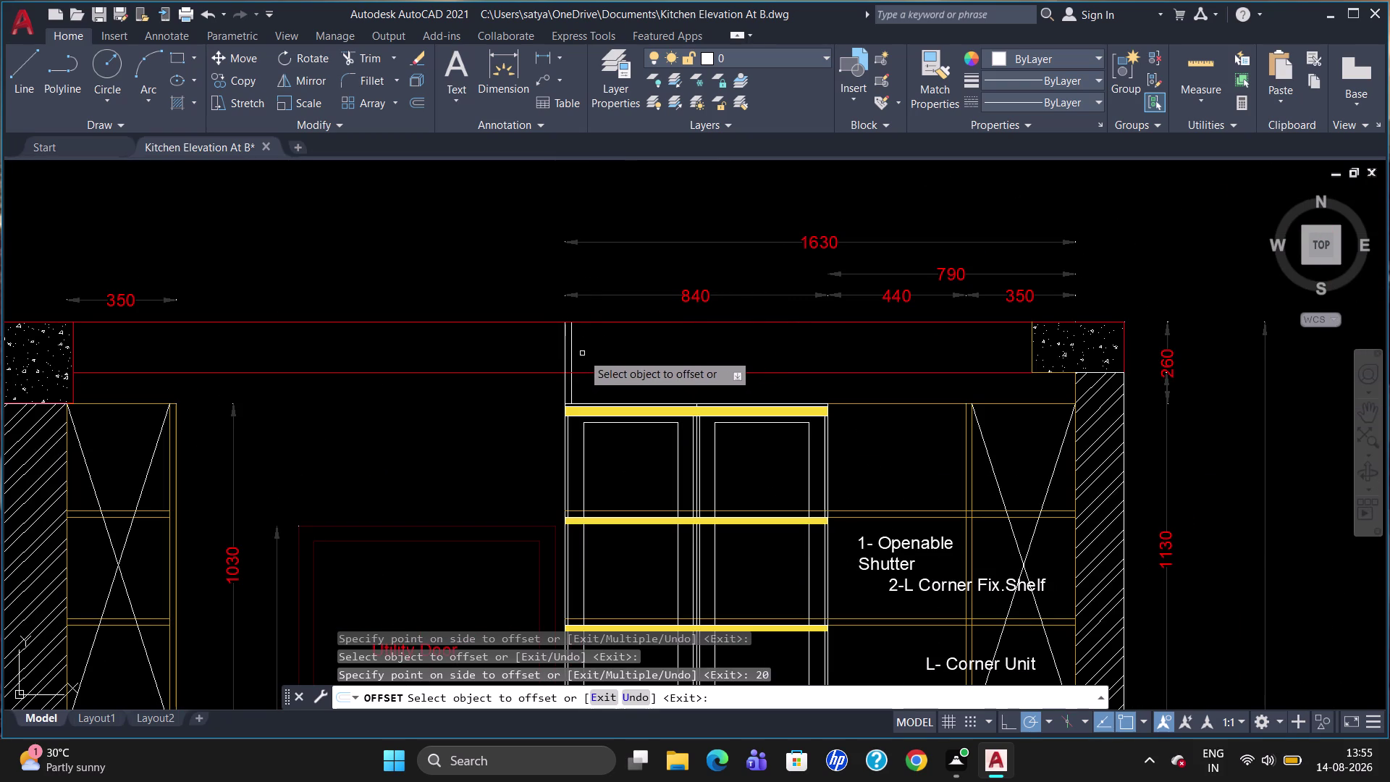
click(574, 353)
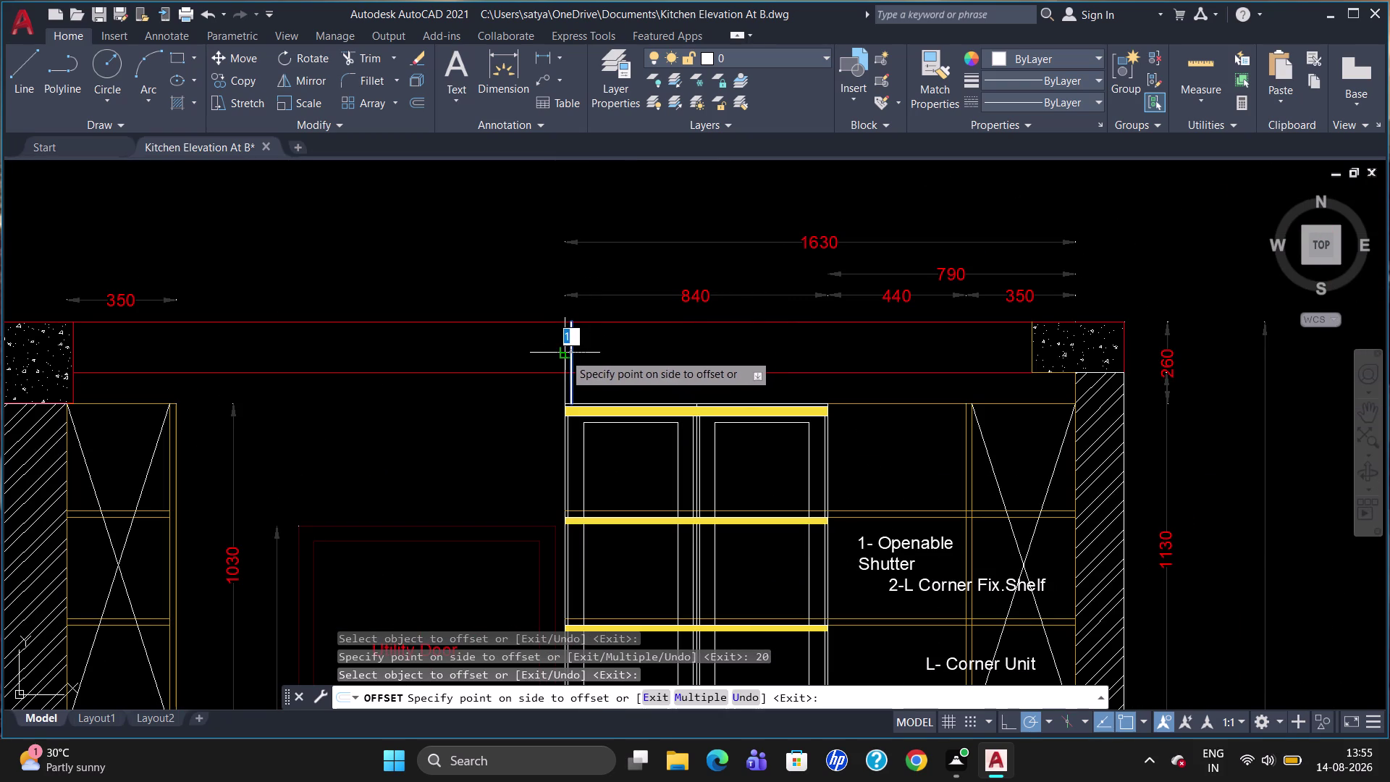
key(Escape)
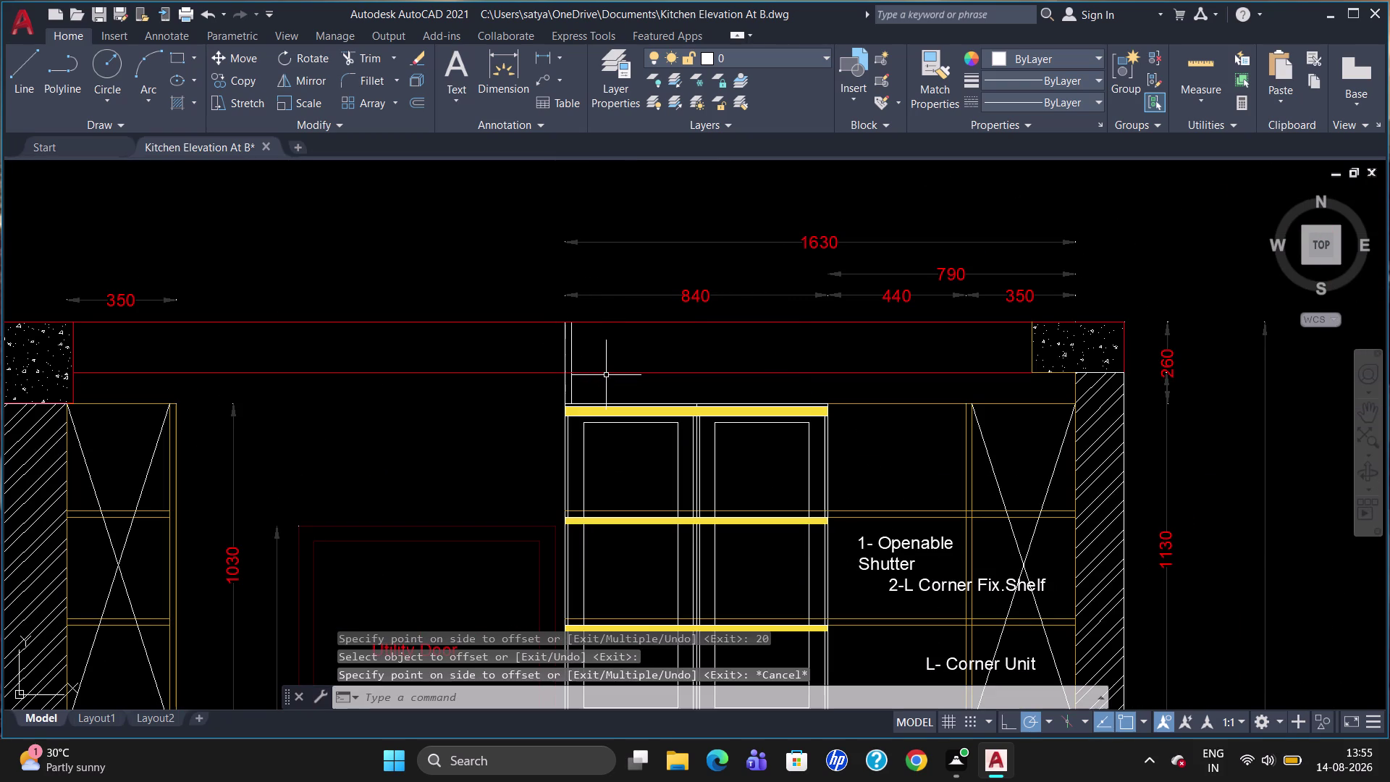
click(570, 363)
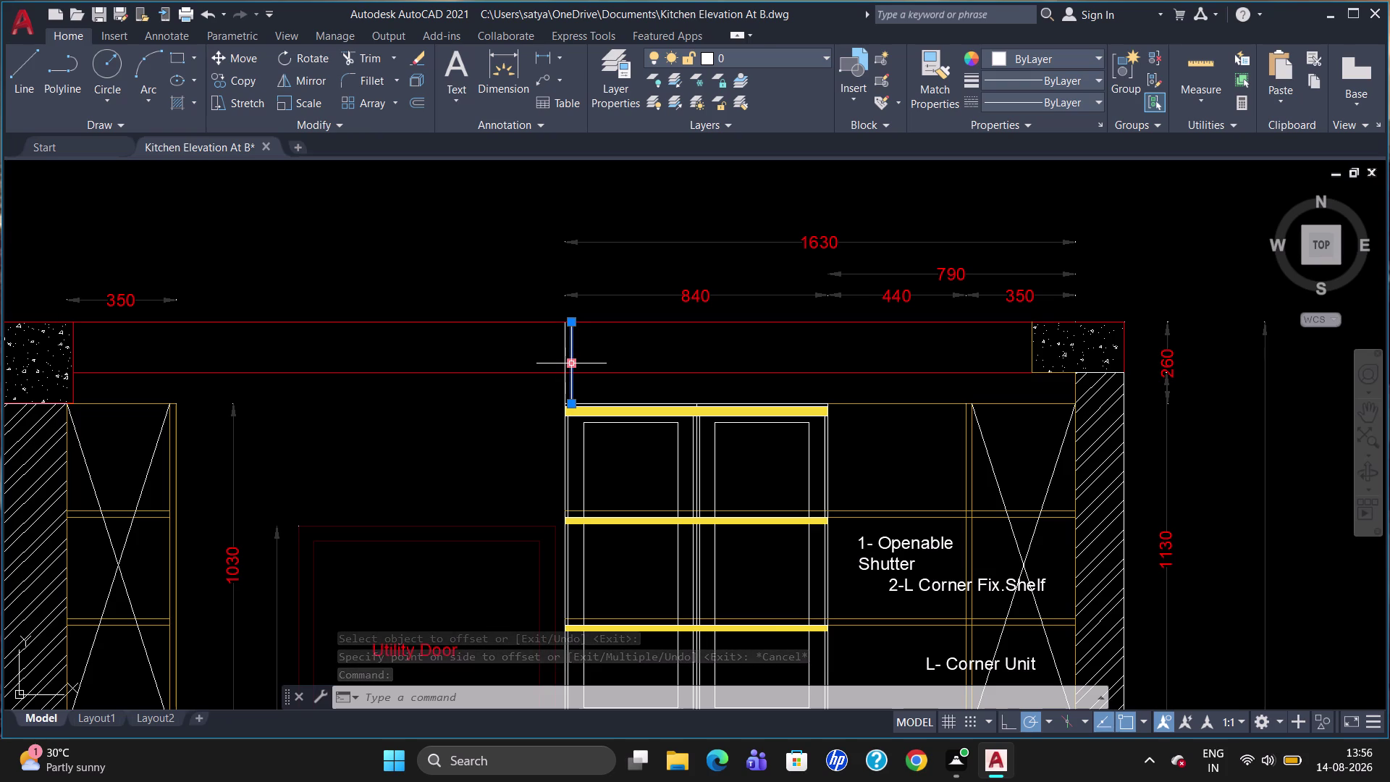
Copy both lines as a 50-item Fit array to the loft's right edge and erase the extra end line.
click(565, 363)
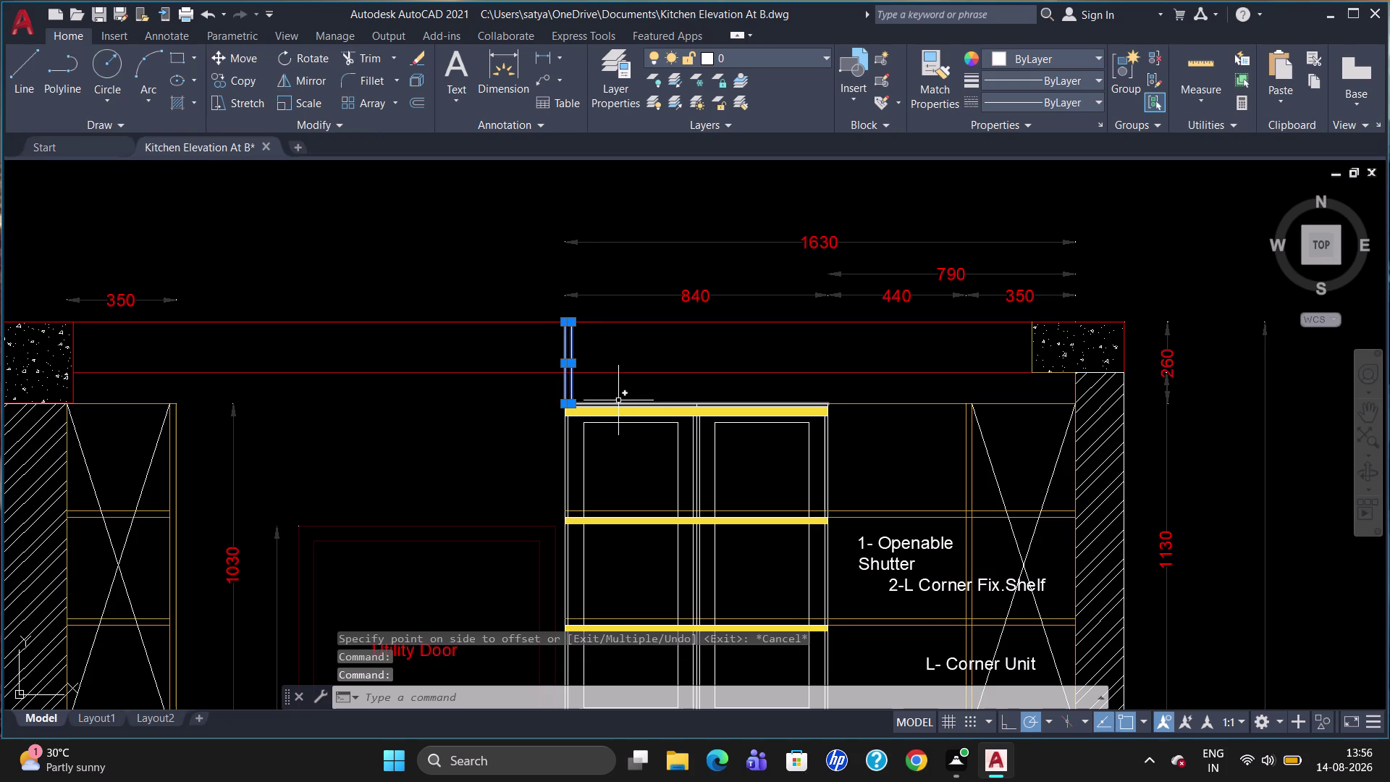
text(co)
key(Return)
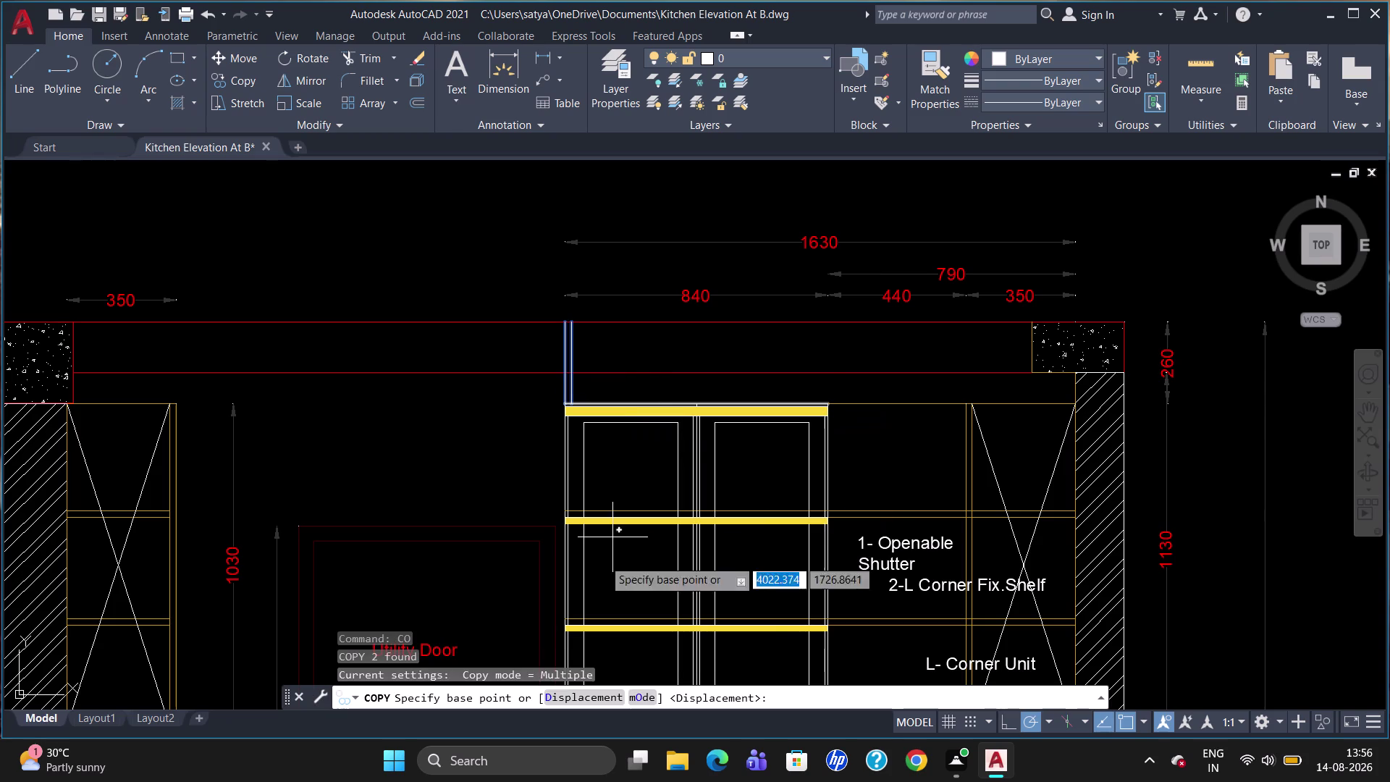
click(562, 364)
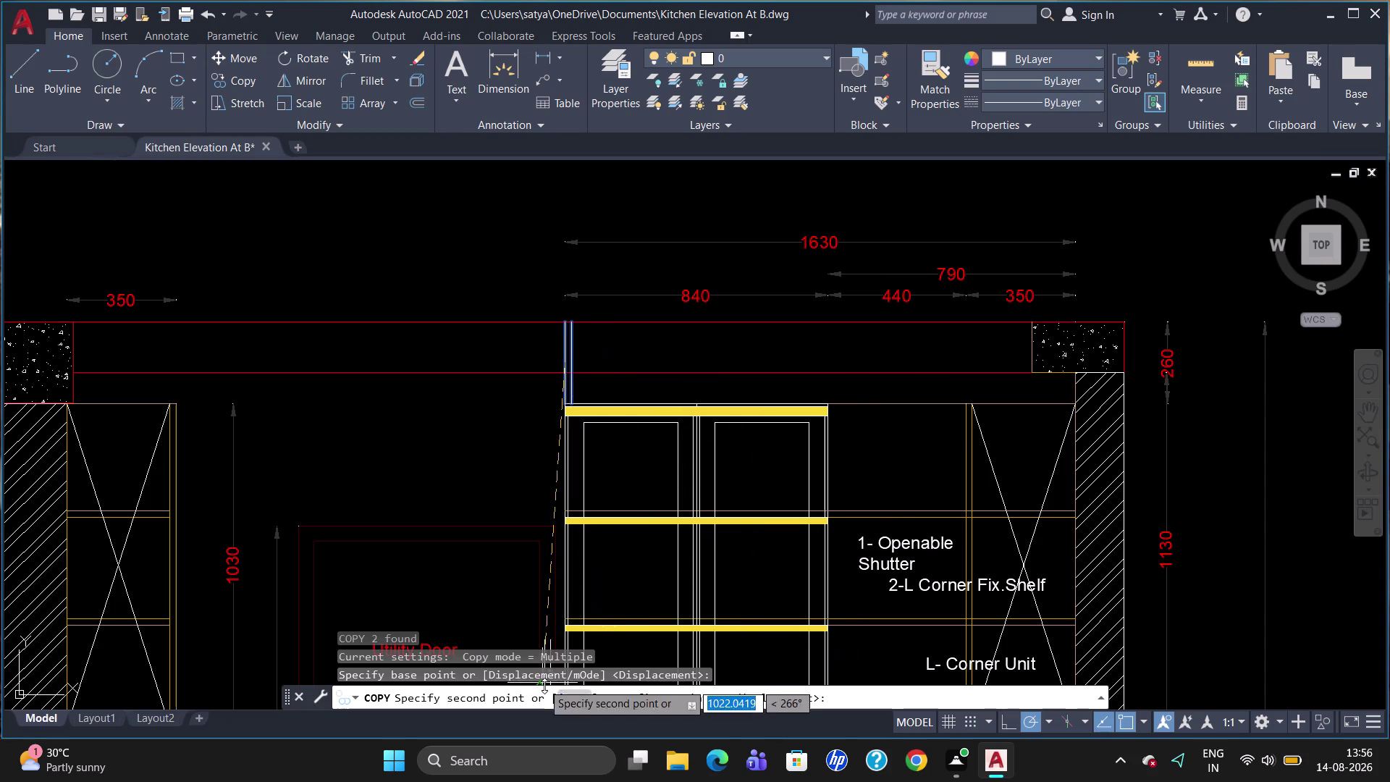
click(565, 694)
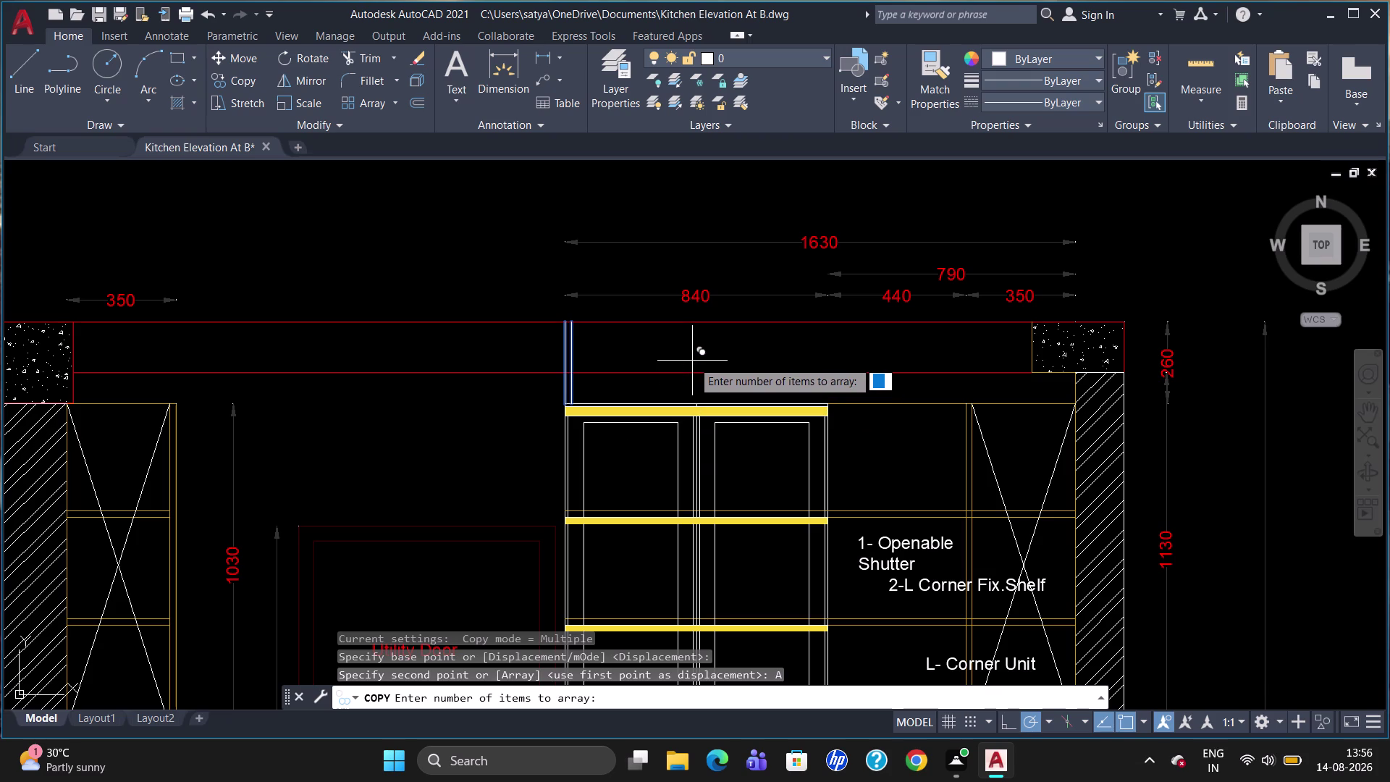
text(50)
key(Return)
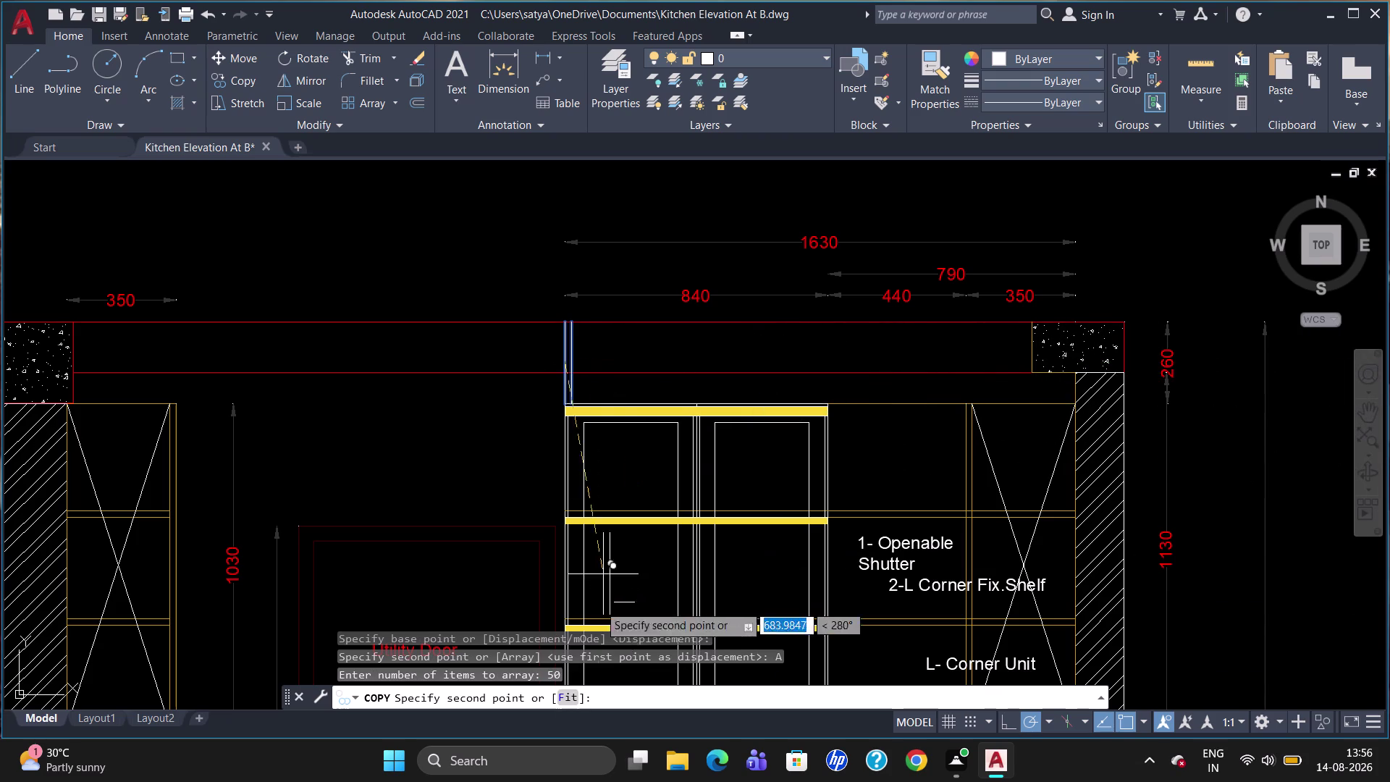
click(560, 700)
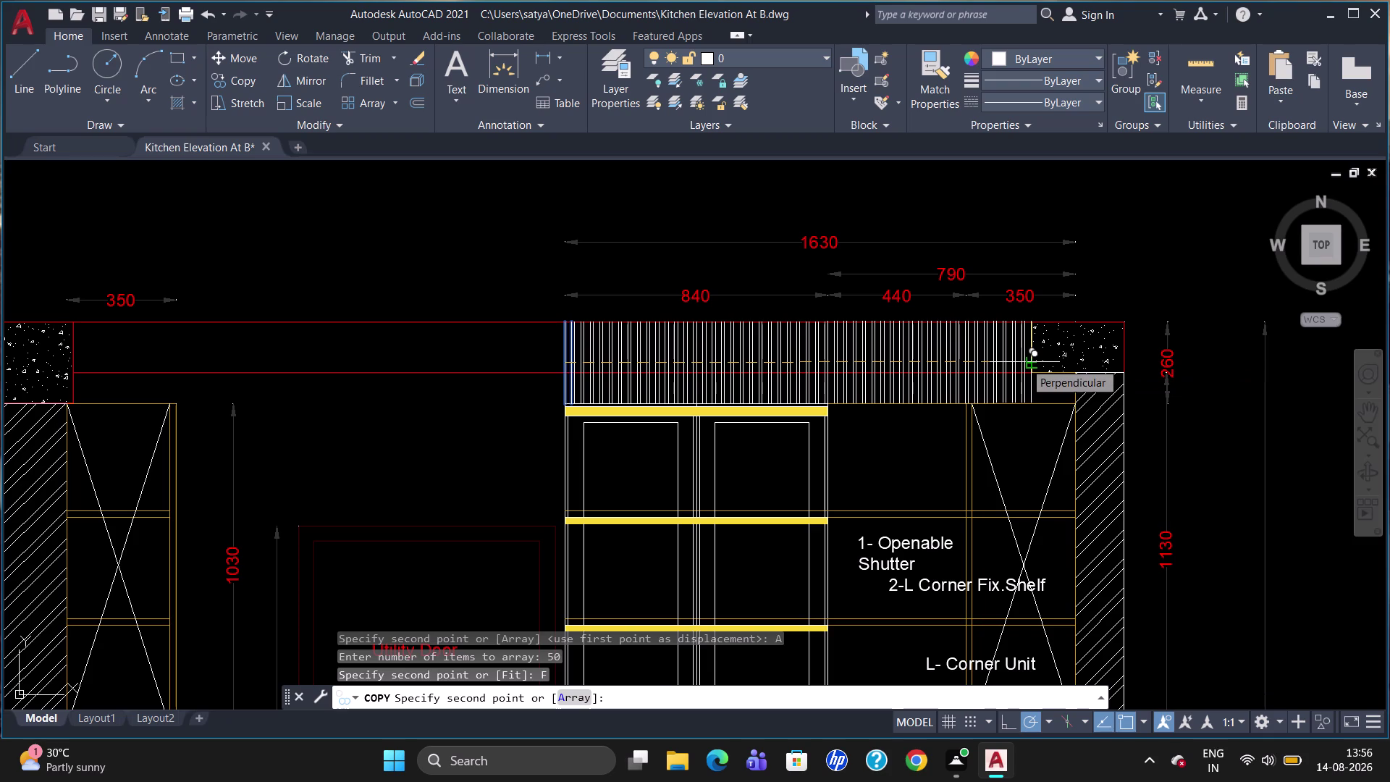
click(1024, 362)
key(Escape)
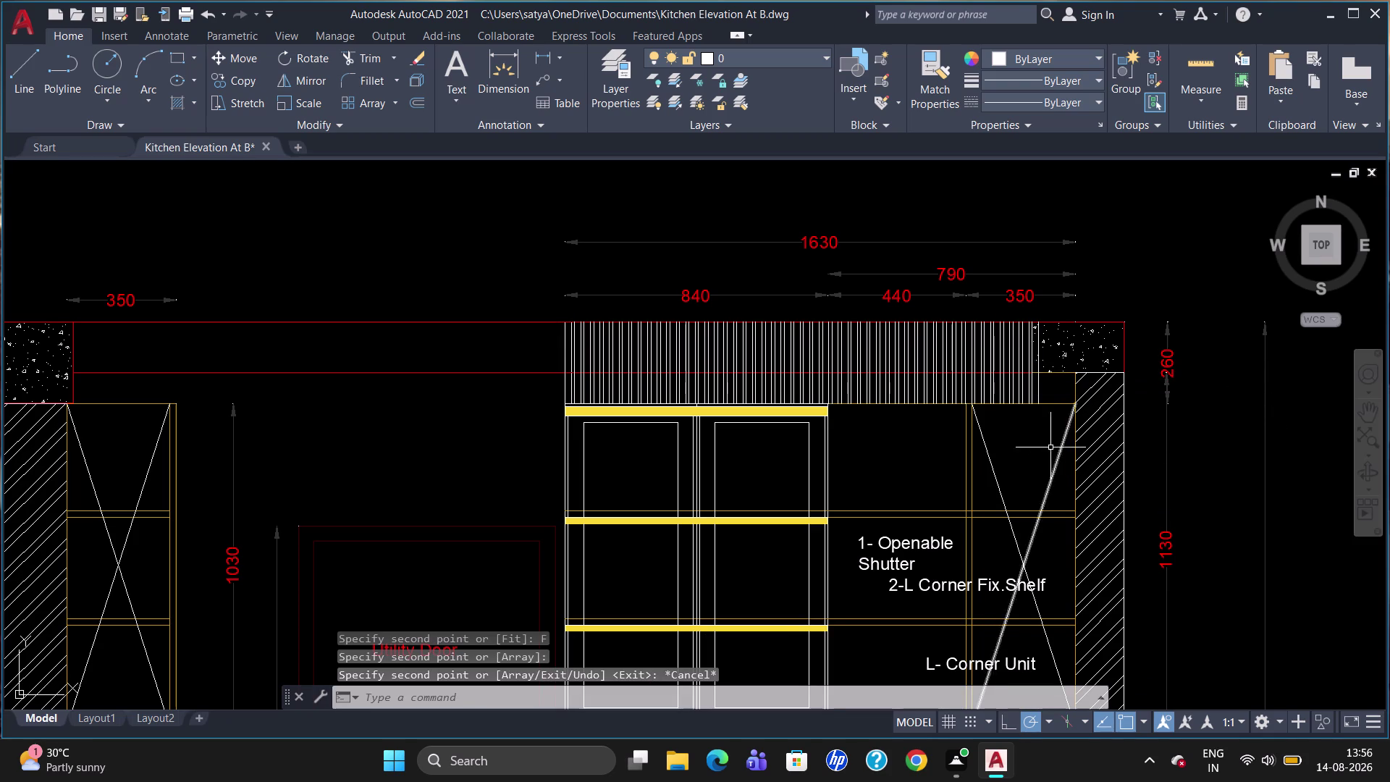
click(1037, 358)
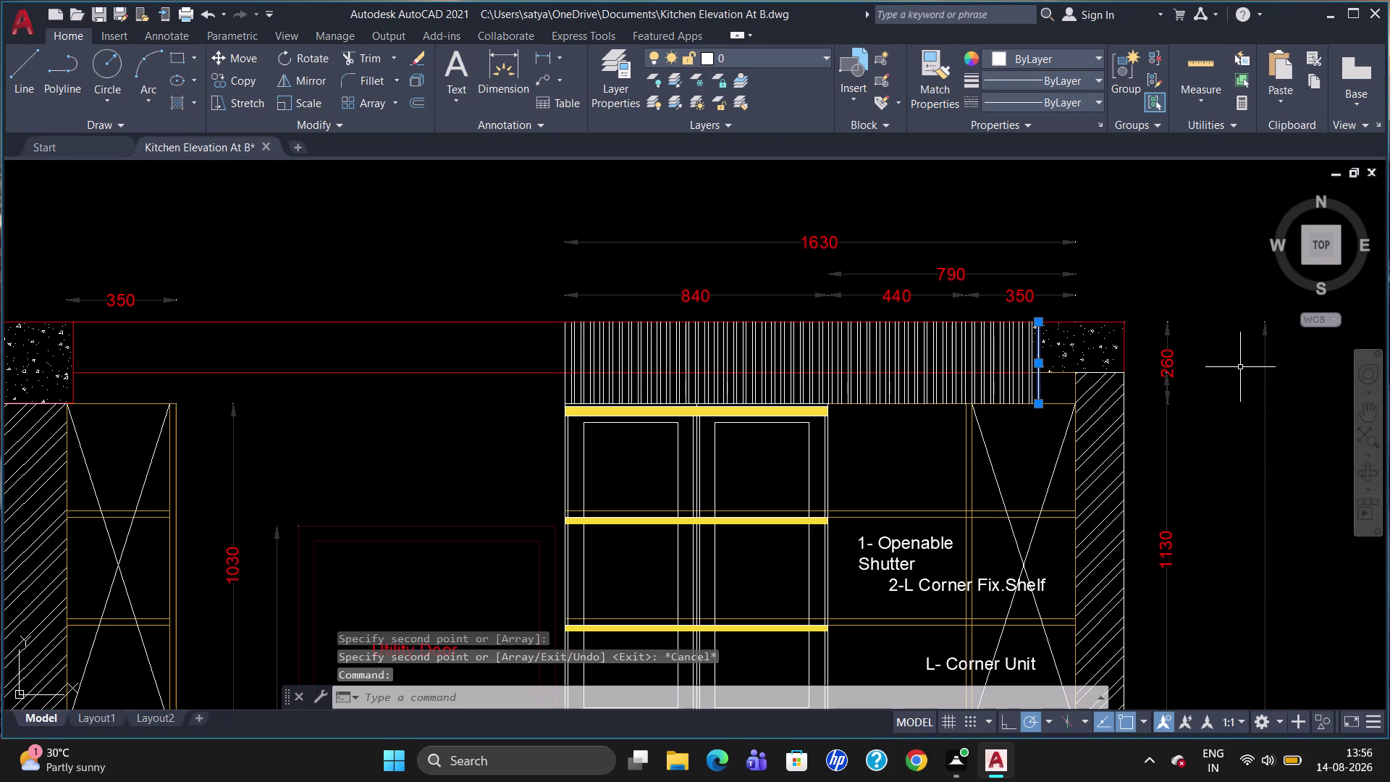
key(Delete)
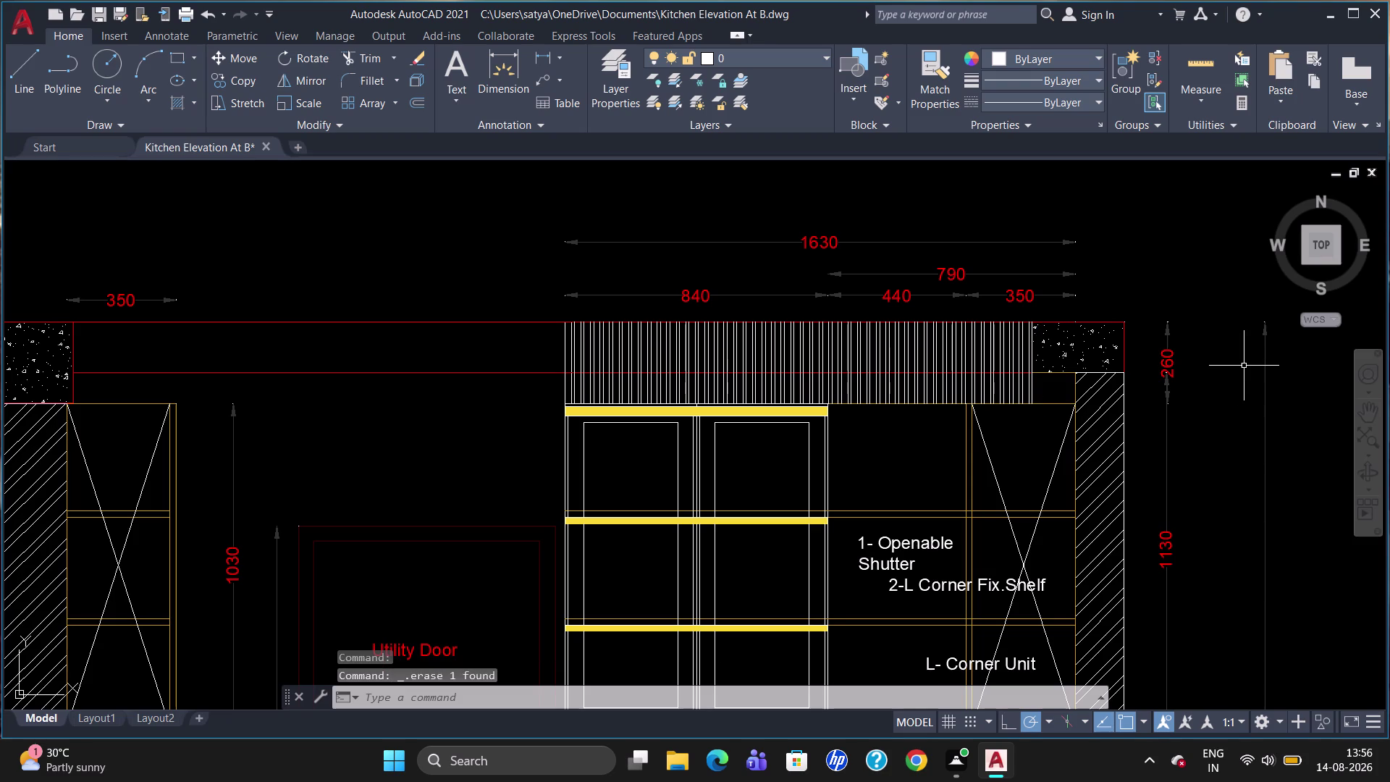
Break the rightmost louver line at the red horizontal line.
scroll(up, 3)
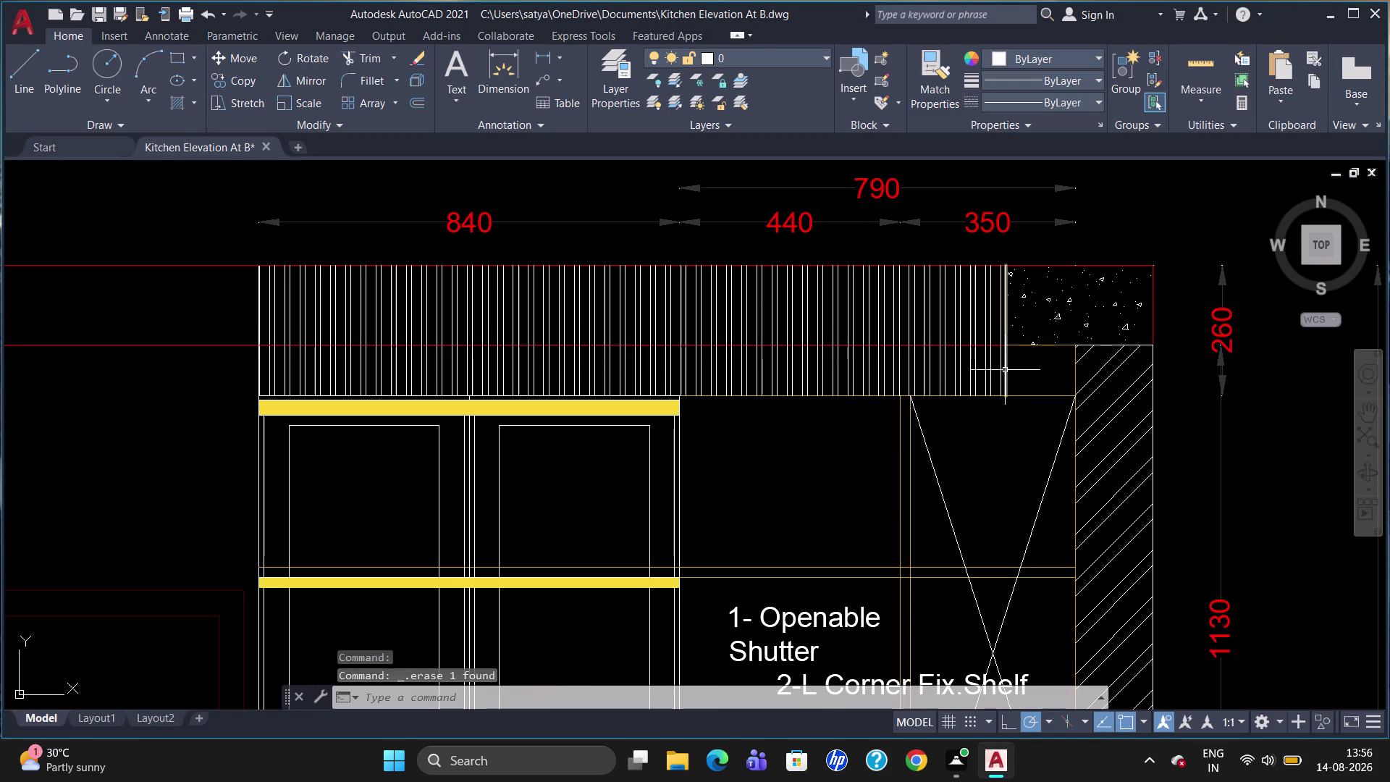
scroll(up, 3)
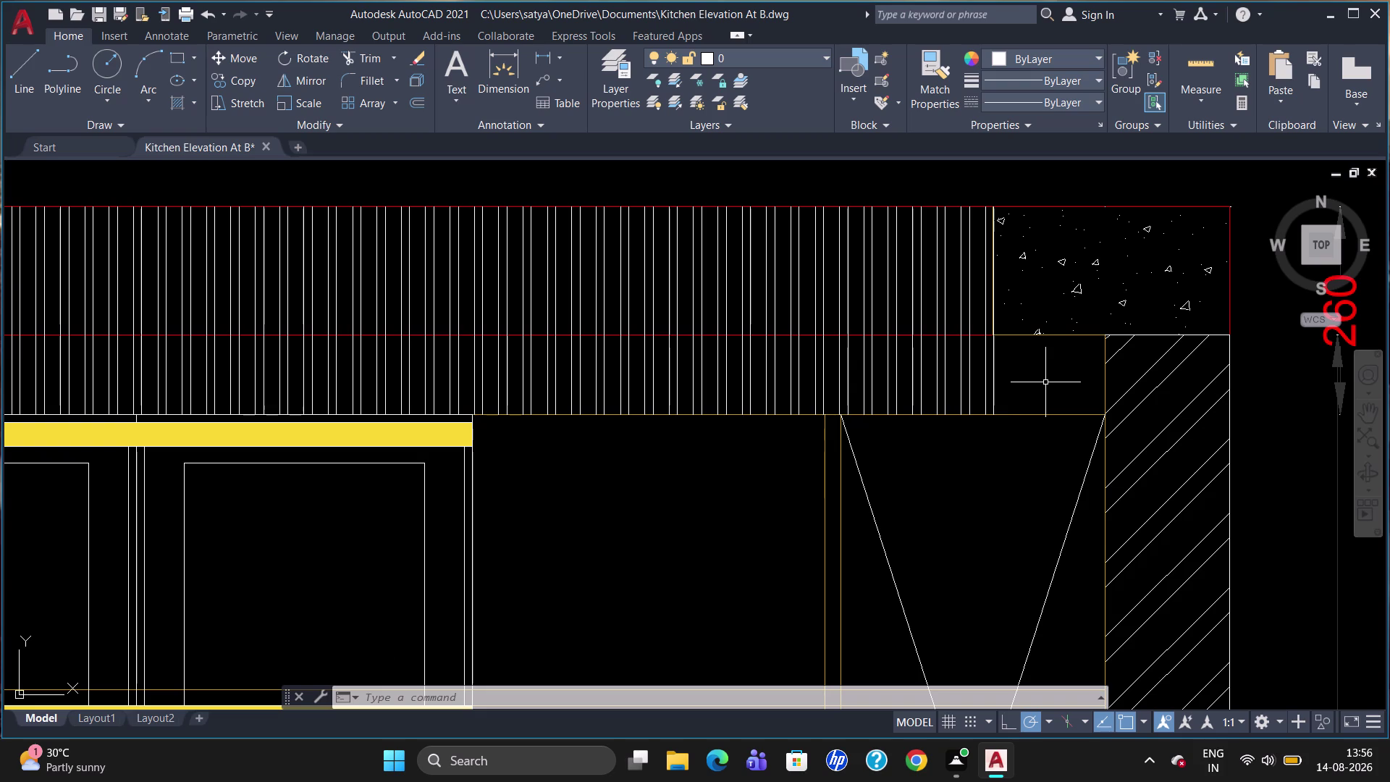
text(br)
click(1087, 435)
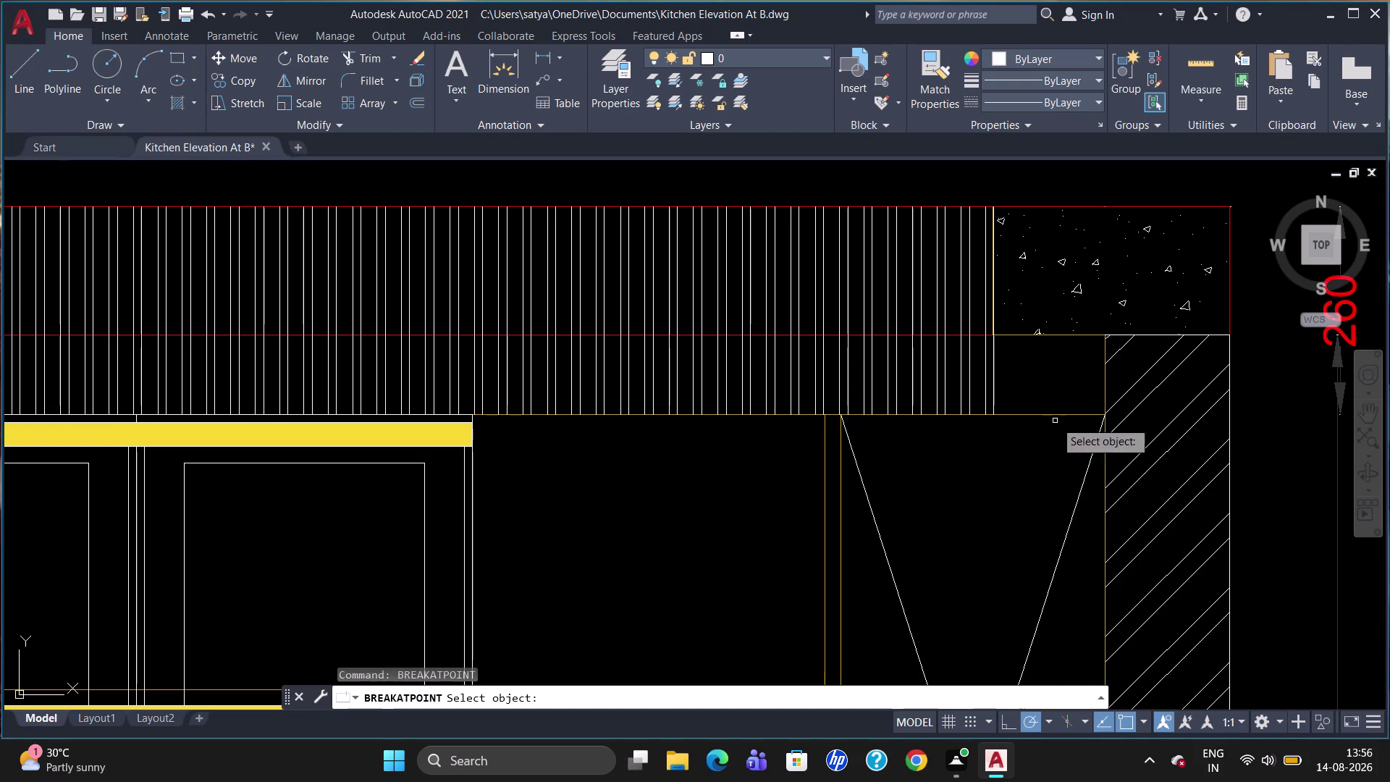
click(994, 365)
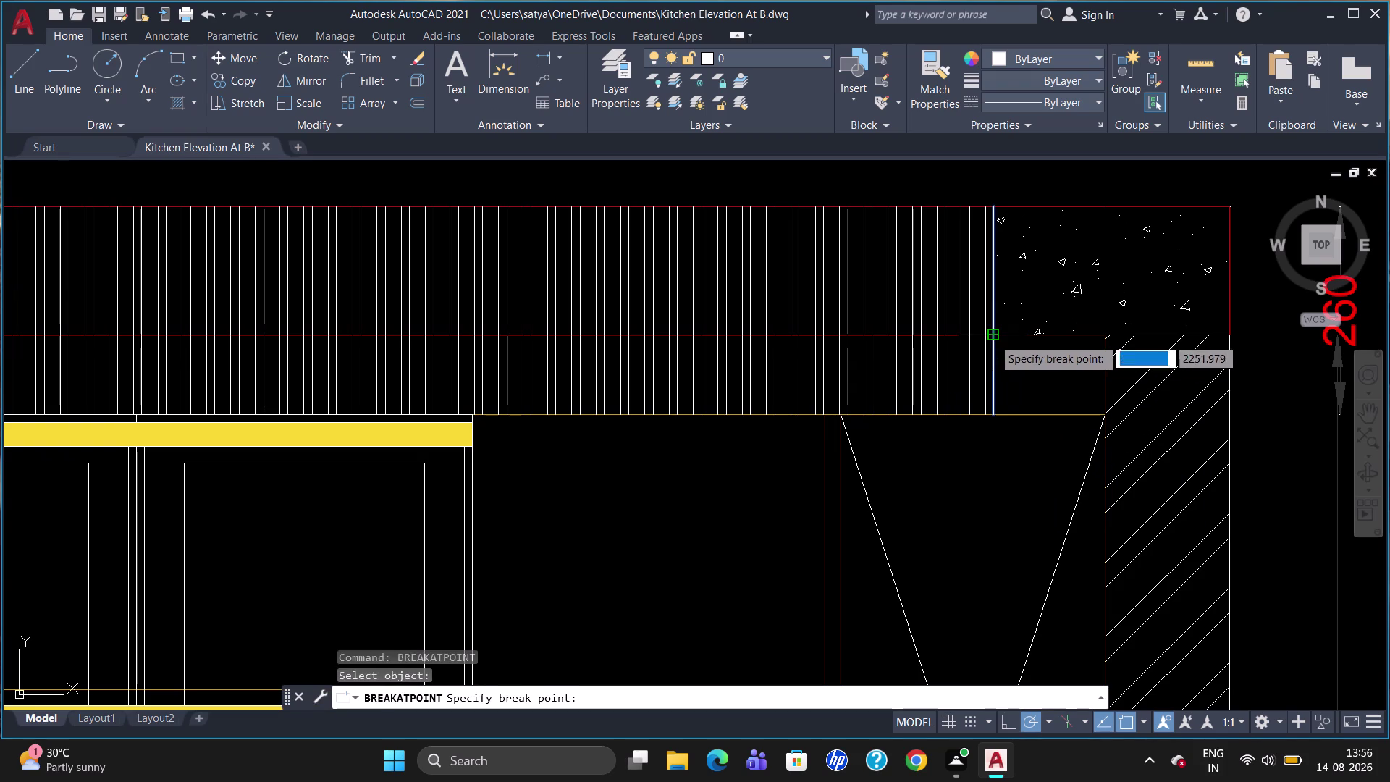
click(996, 336)
click(995, 353)
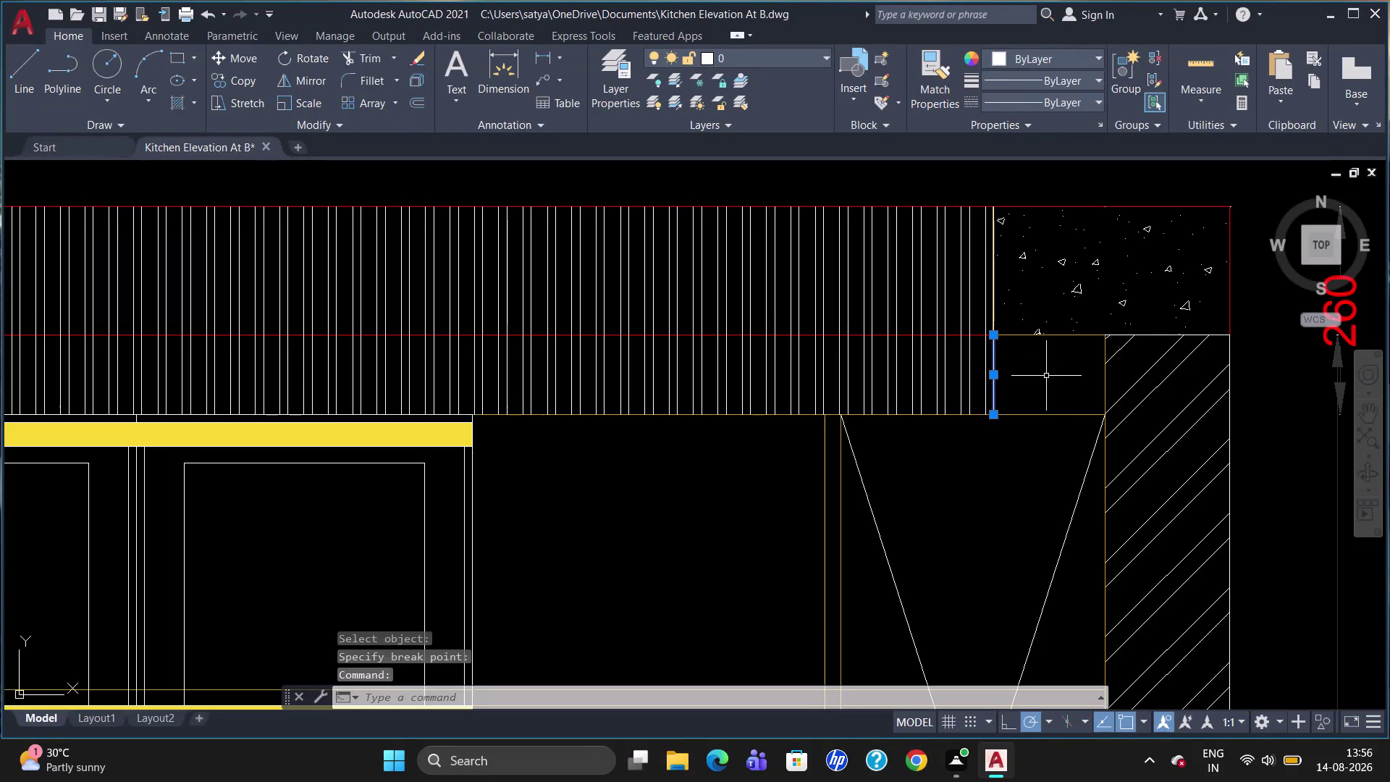
Abandon a 30 offset and begin copying the lower line piece.
key(Escape)
key(o)
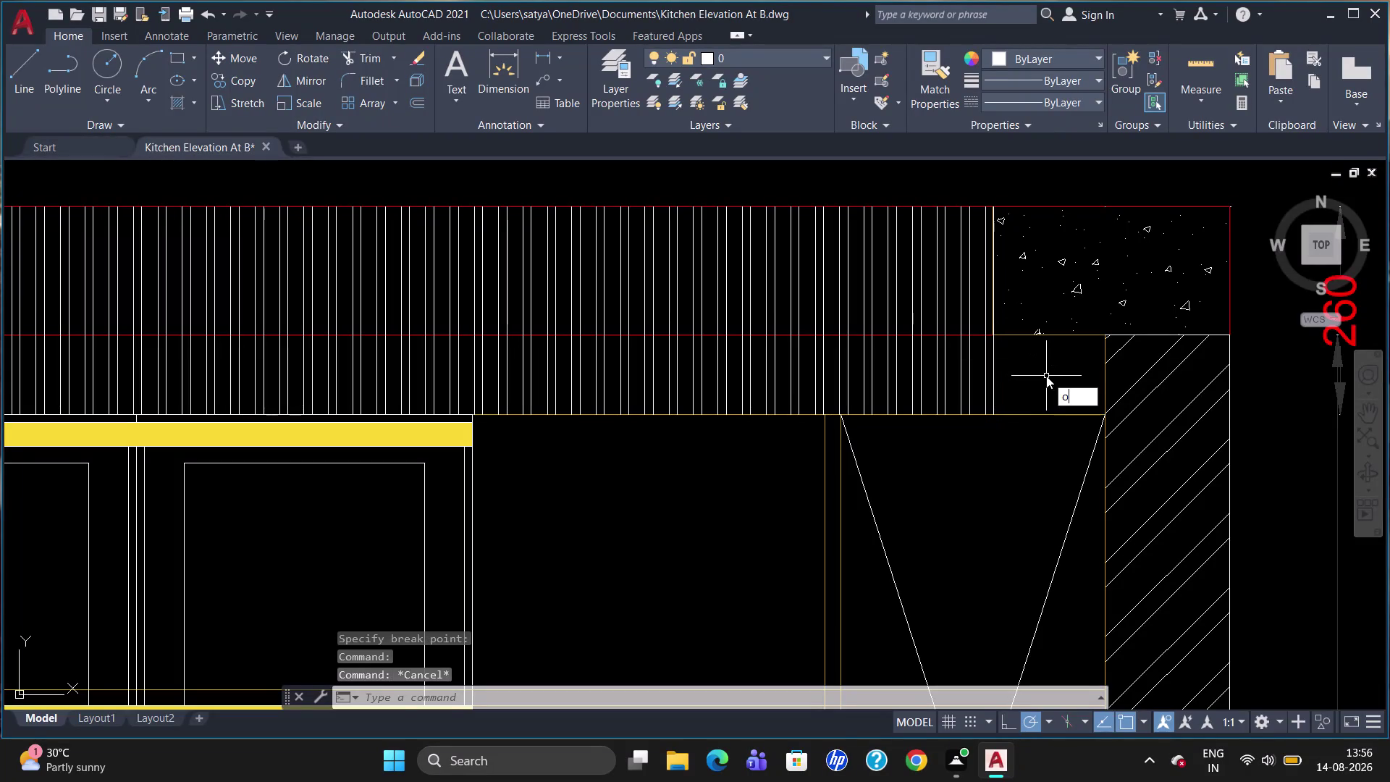
key(Return)
key(3)
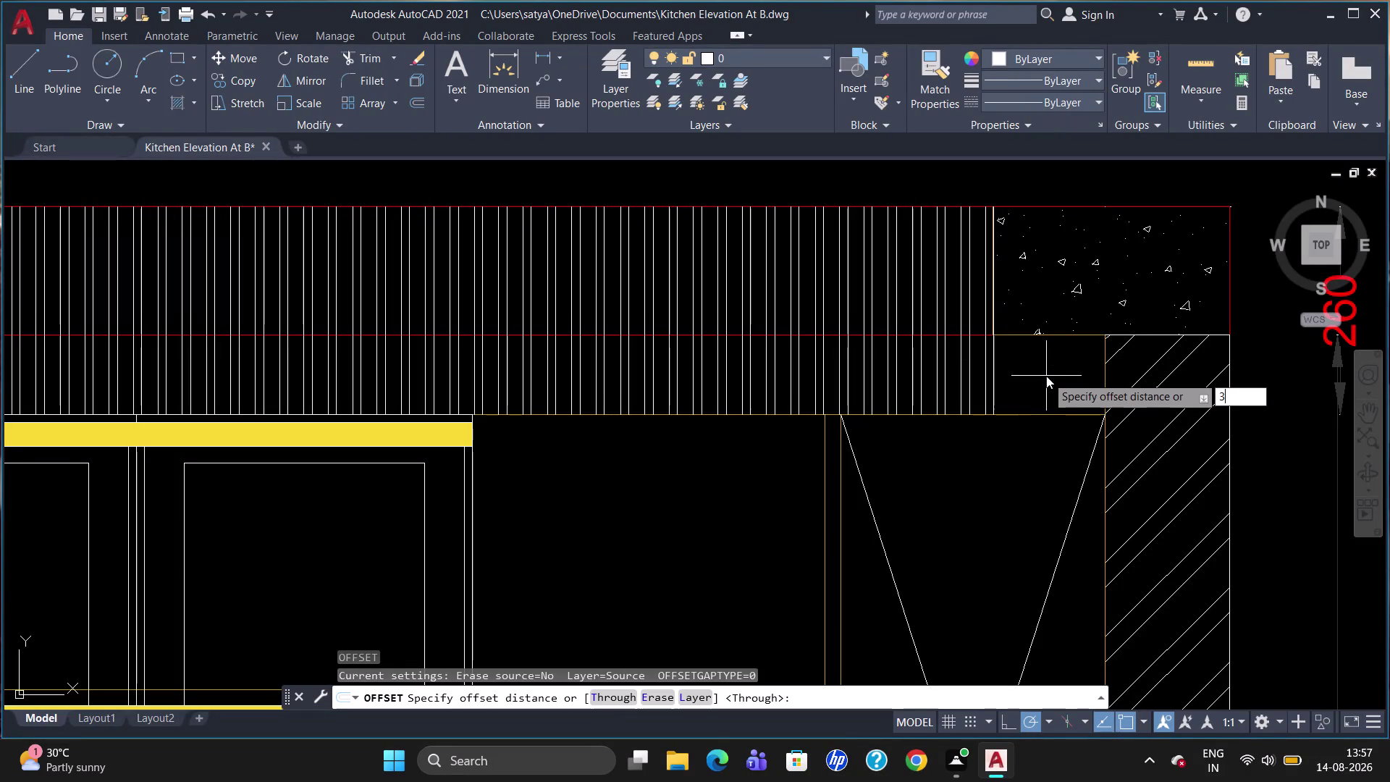
key(0)
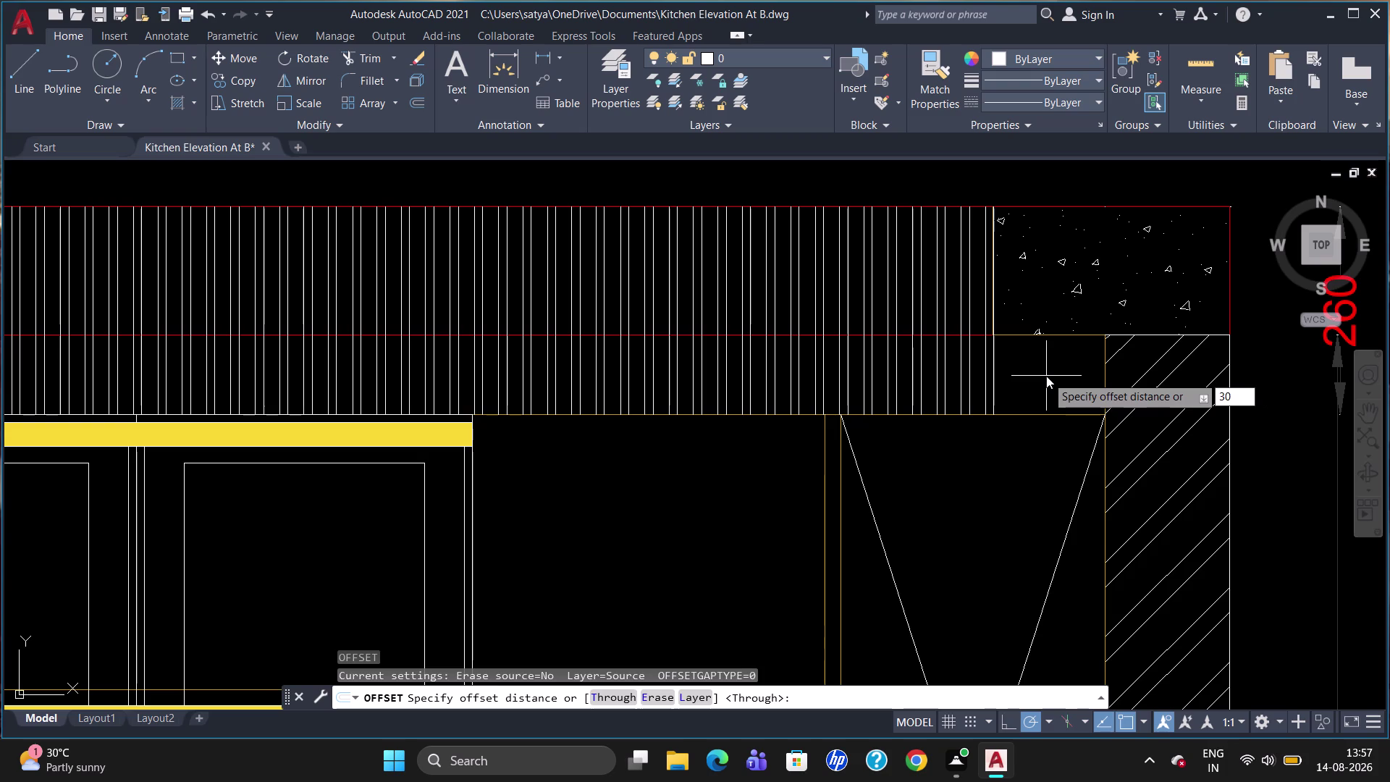
key(Escape)
text(co)
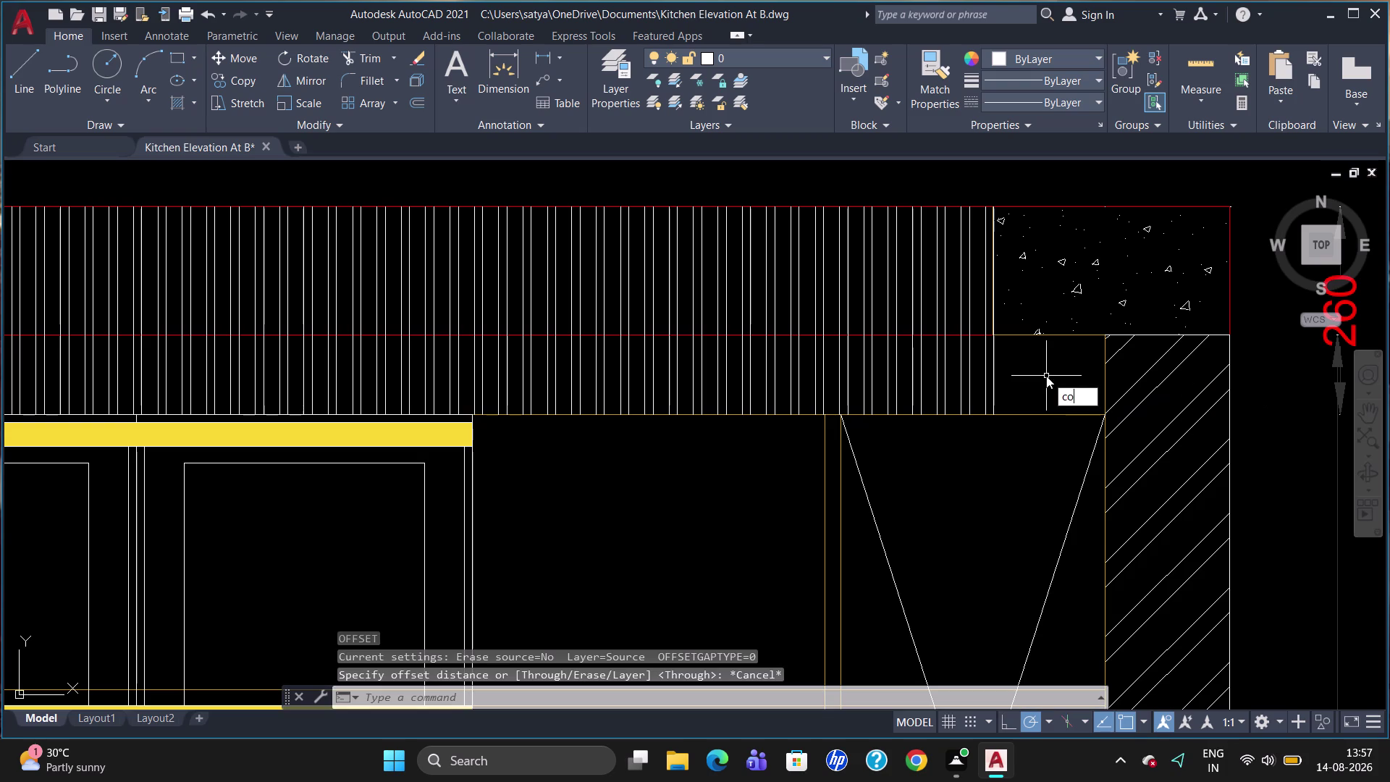
key(Return)
click(994, 379)
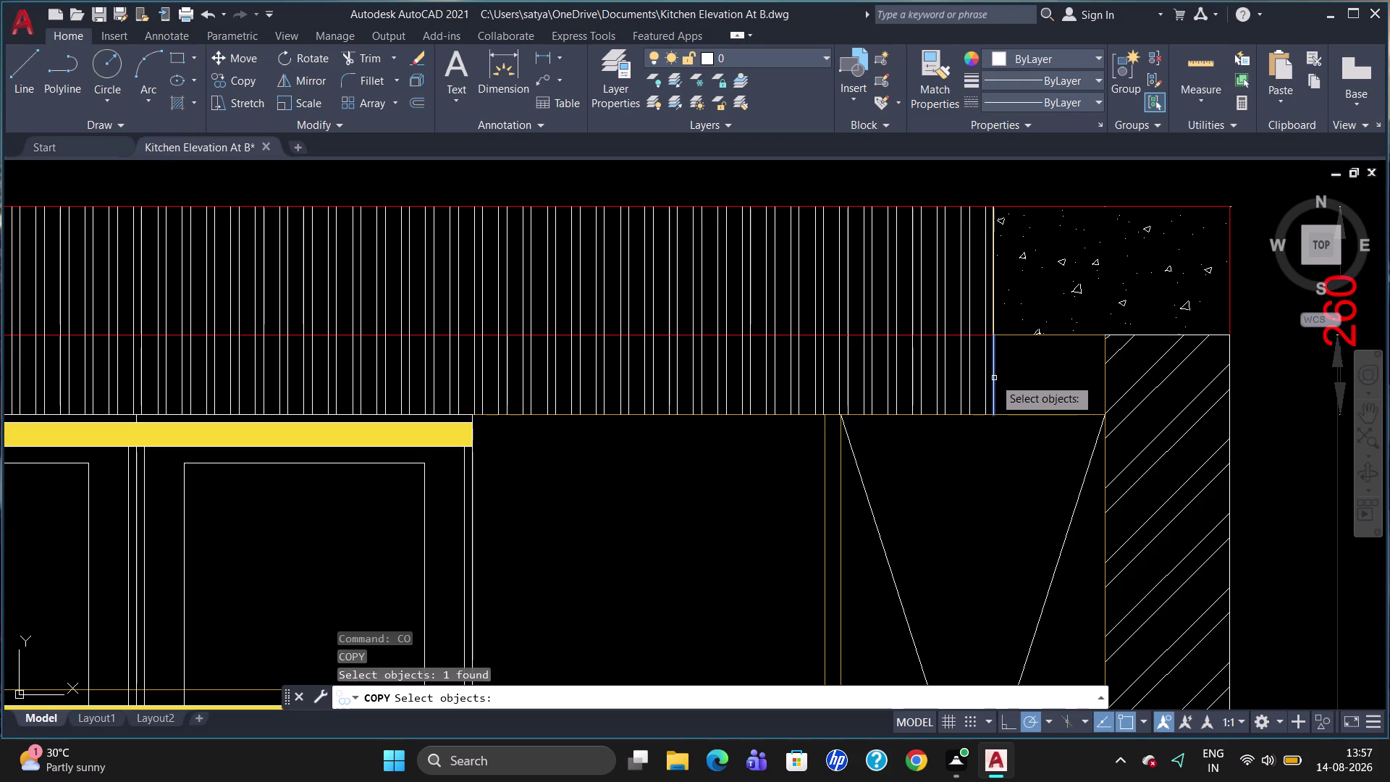
key(Return)
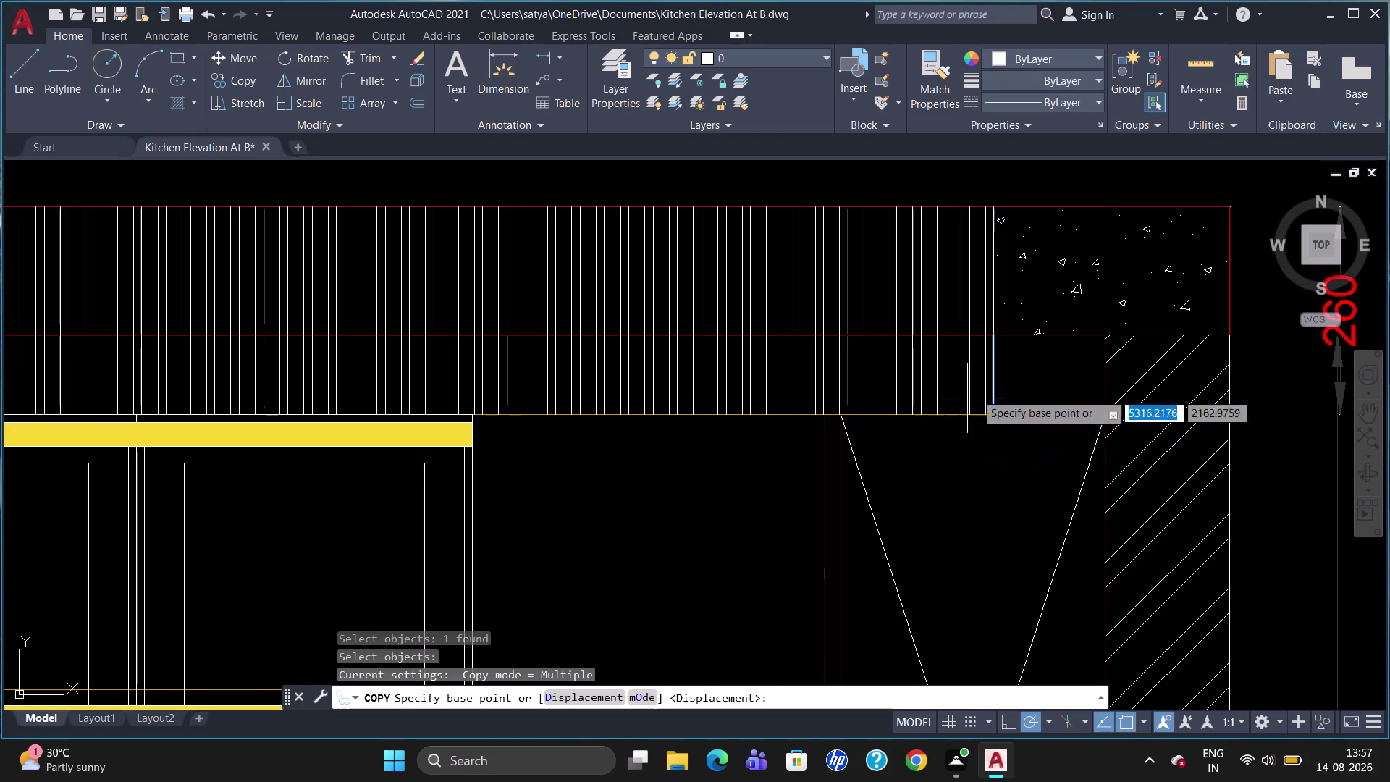
click(996, 375)
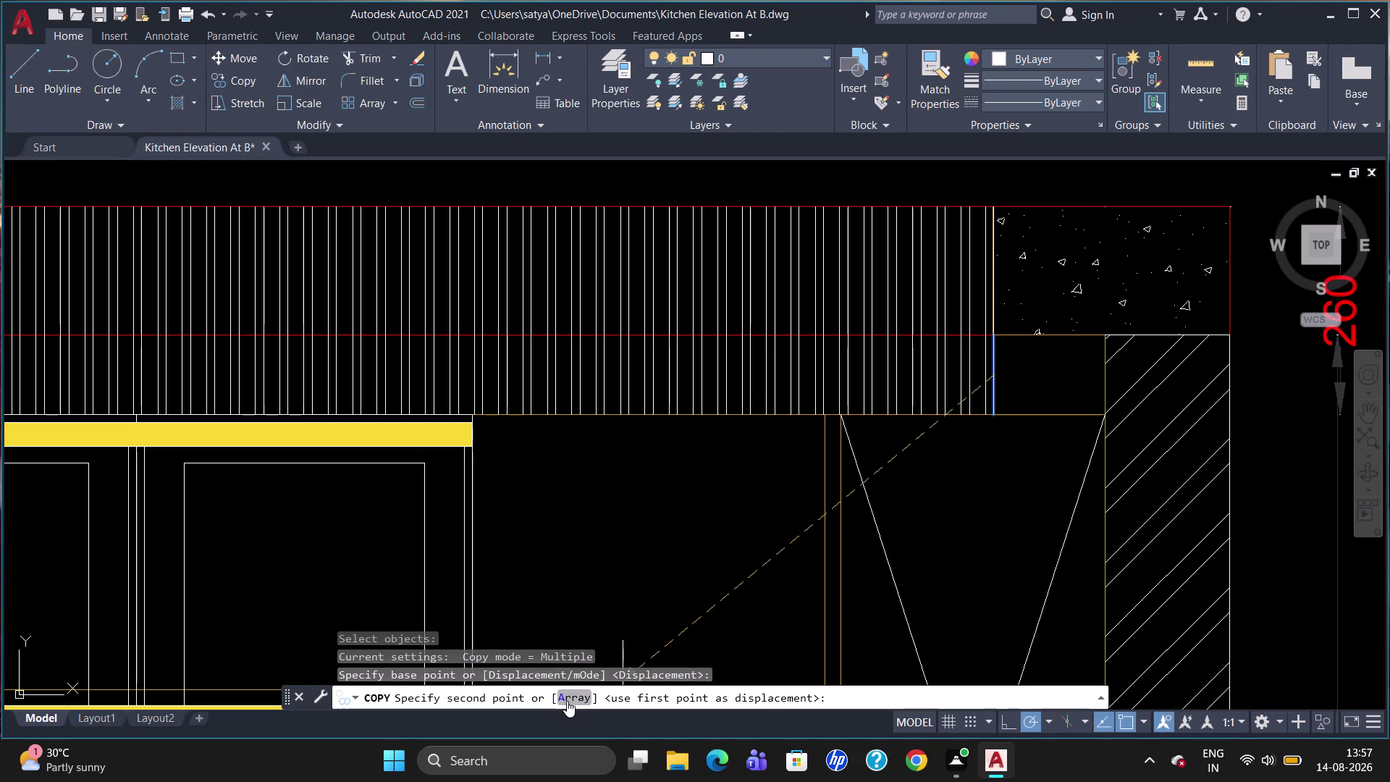
click(562, 698)
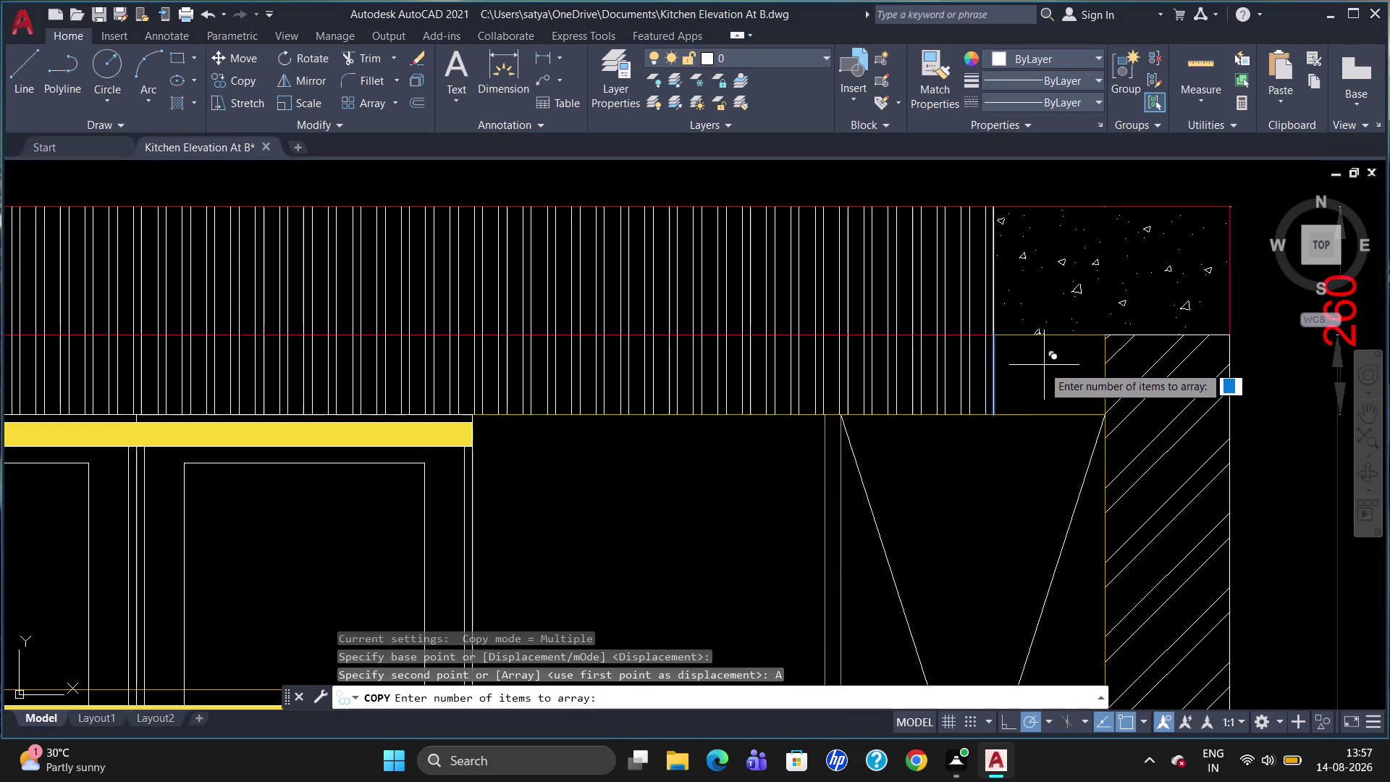
text(30)
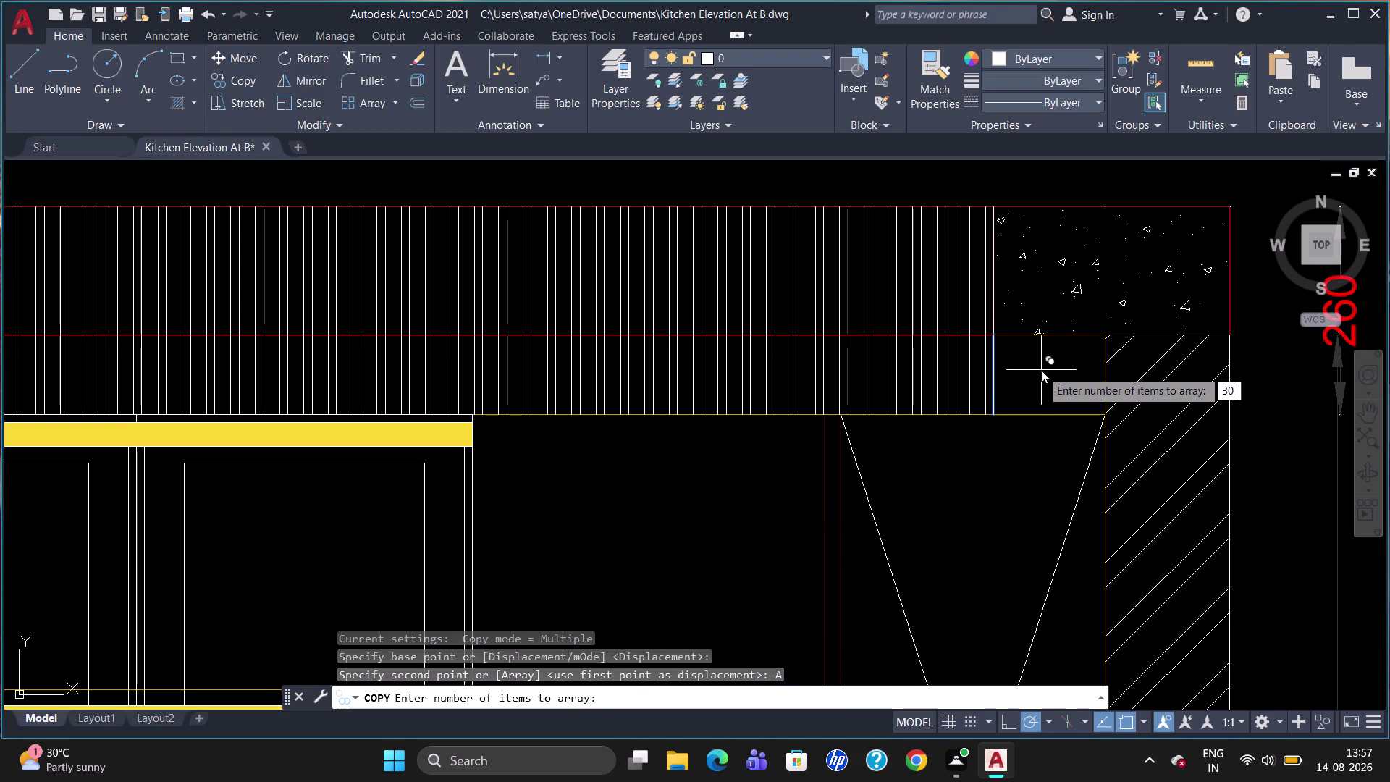
key(Return)
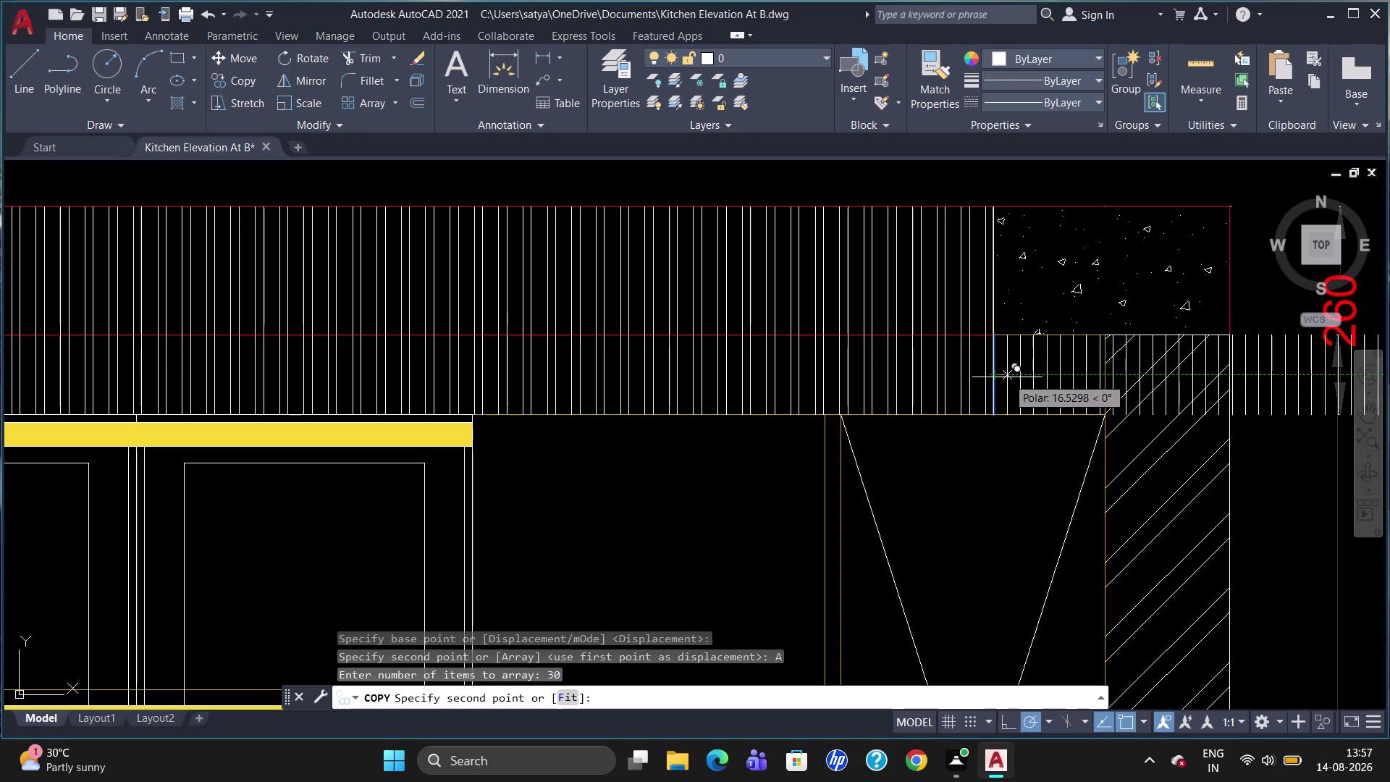
click(555, 696)
click(558, 696)
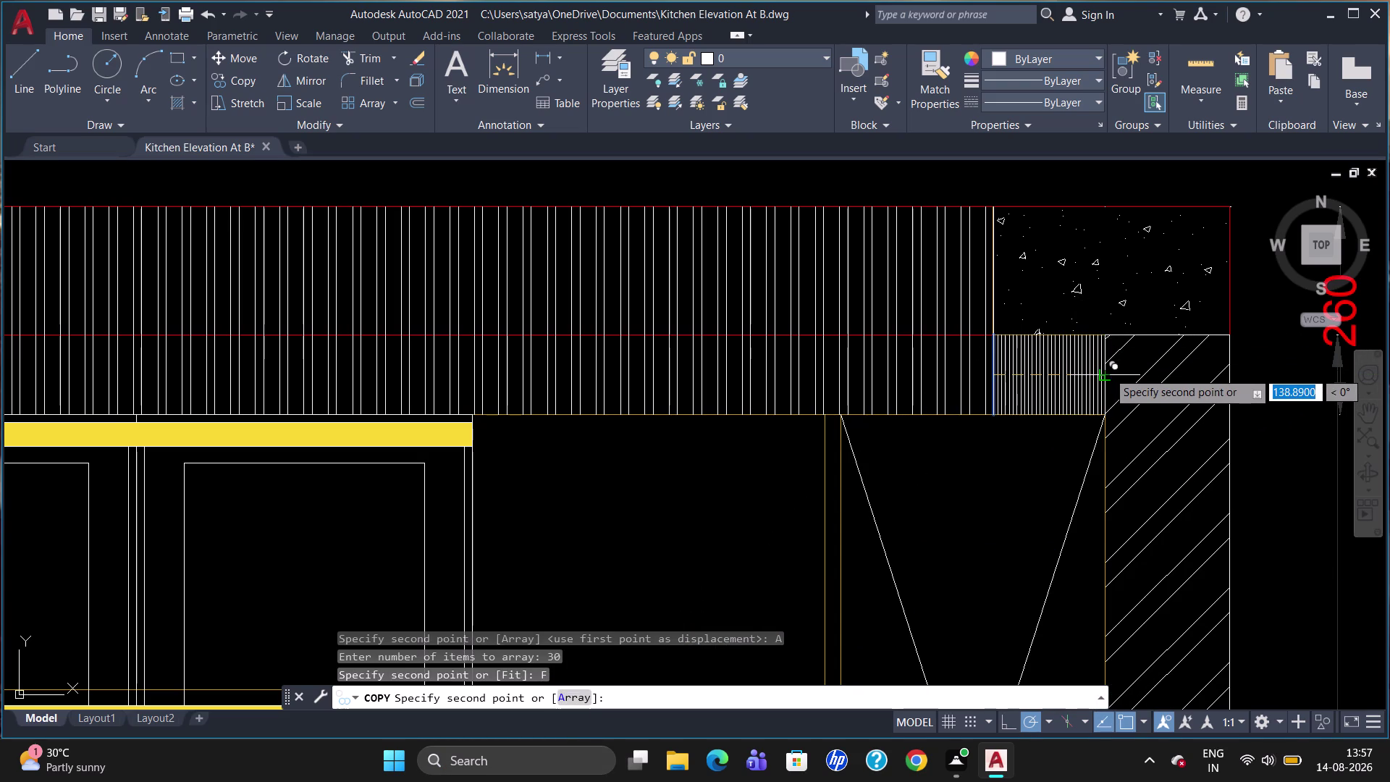
key(Escape)
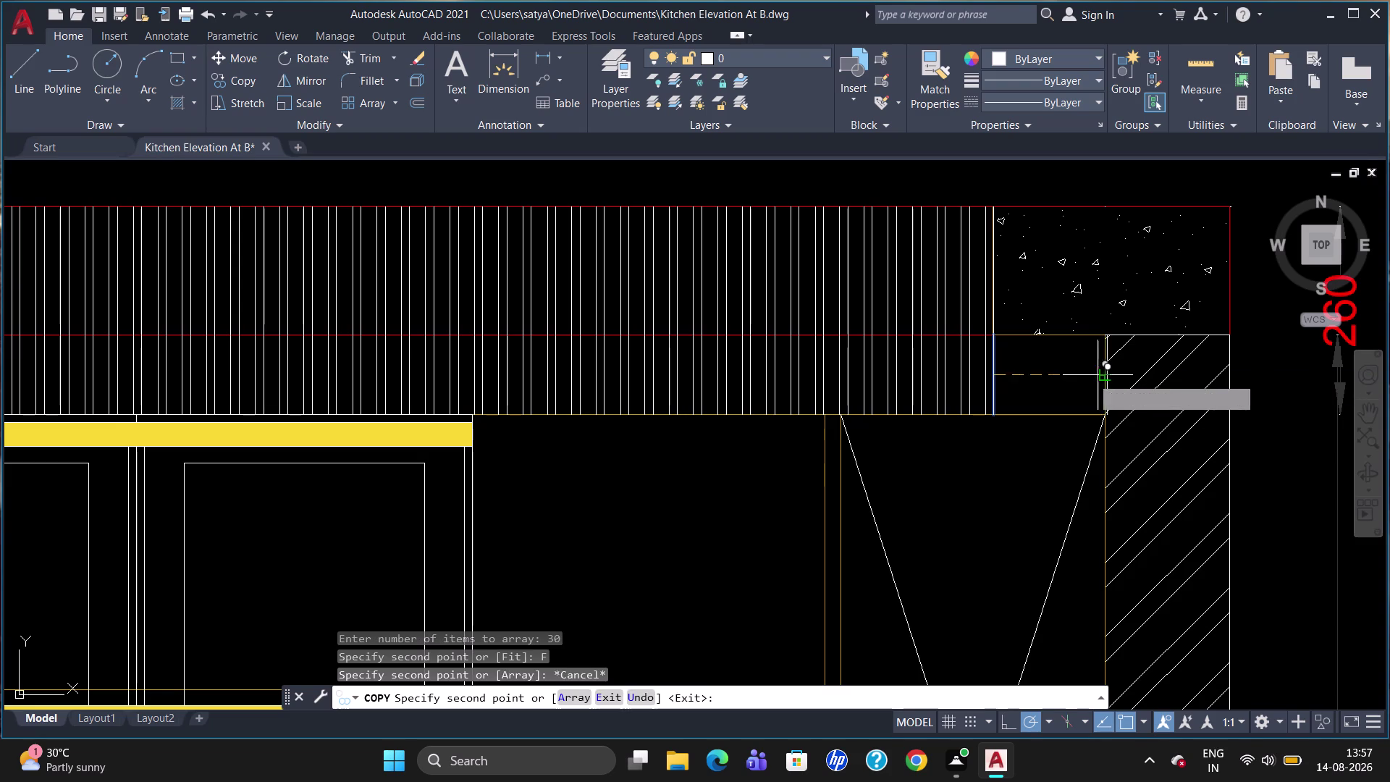
key(Escape)
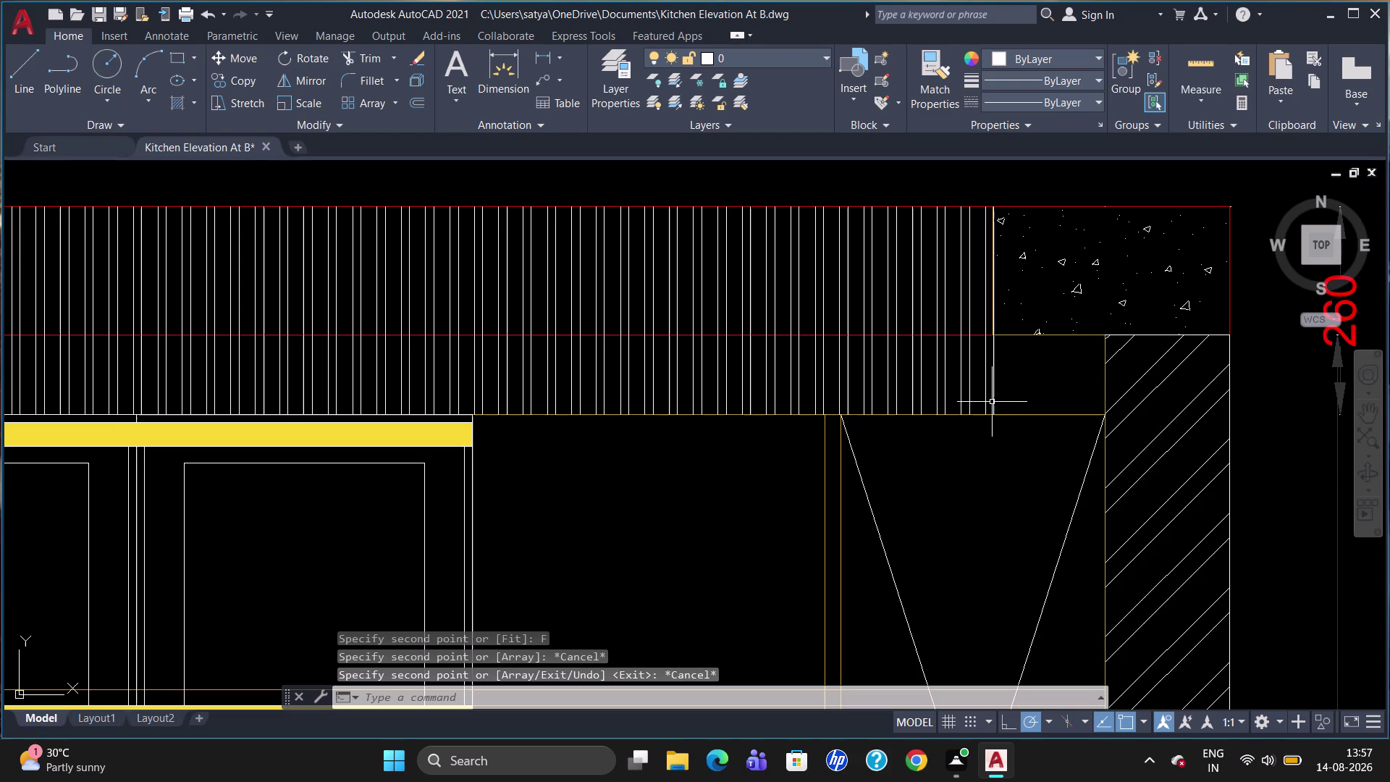
key(b)
key(r)
click(1058, 454)
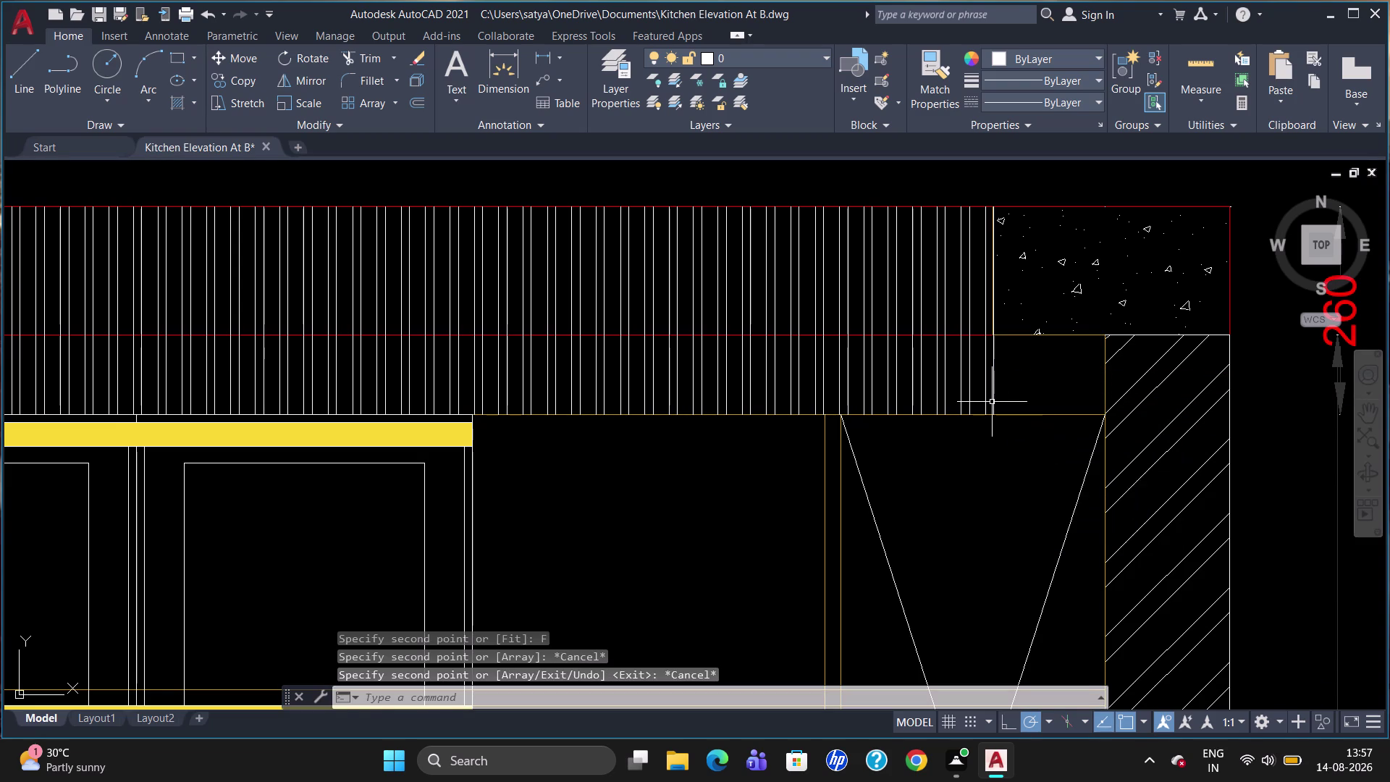
Break the last louver line at the red line and select its lower piece.
click(986, 371)
click(985, 335)
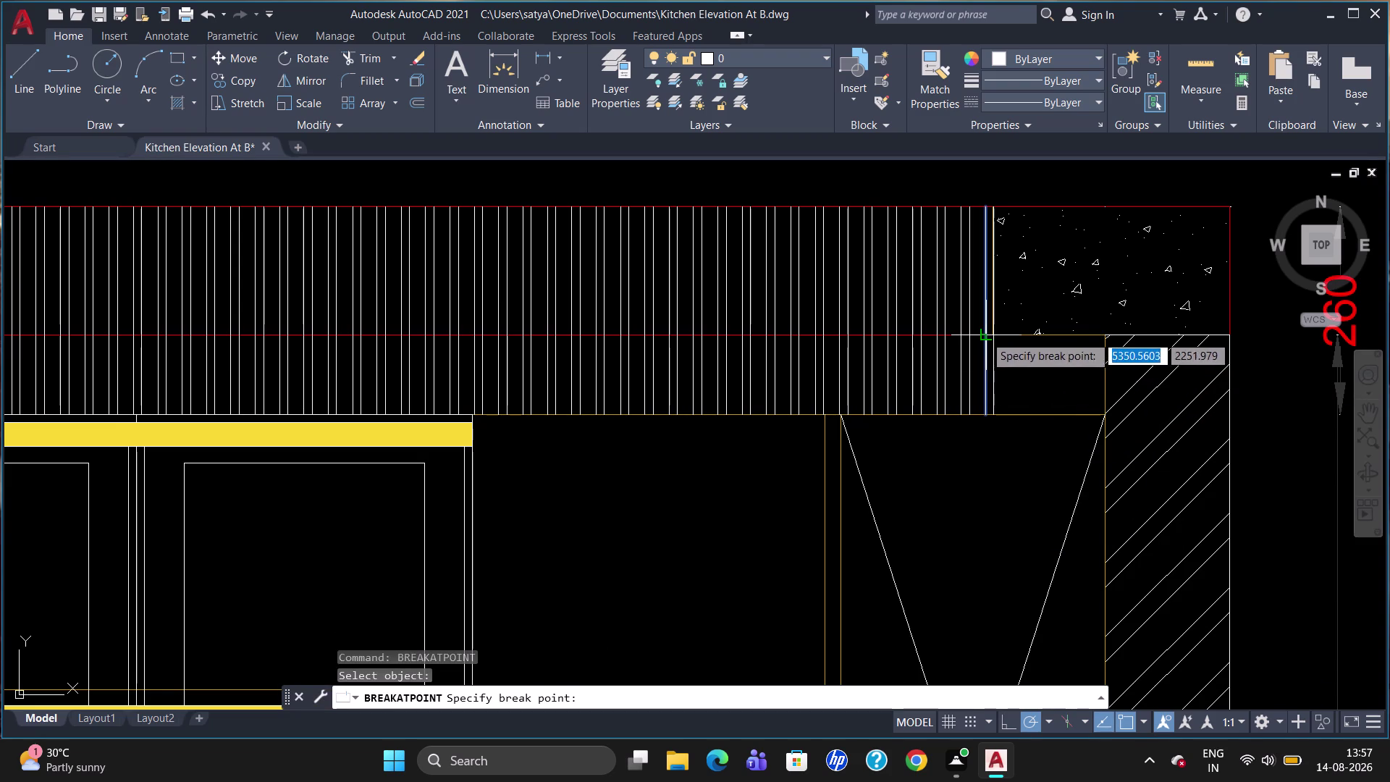
key(Escape)
click(995, 375)
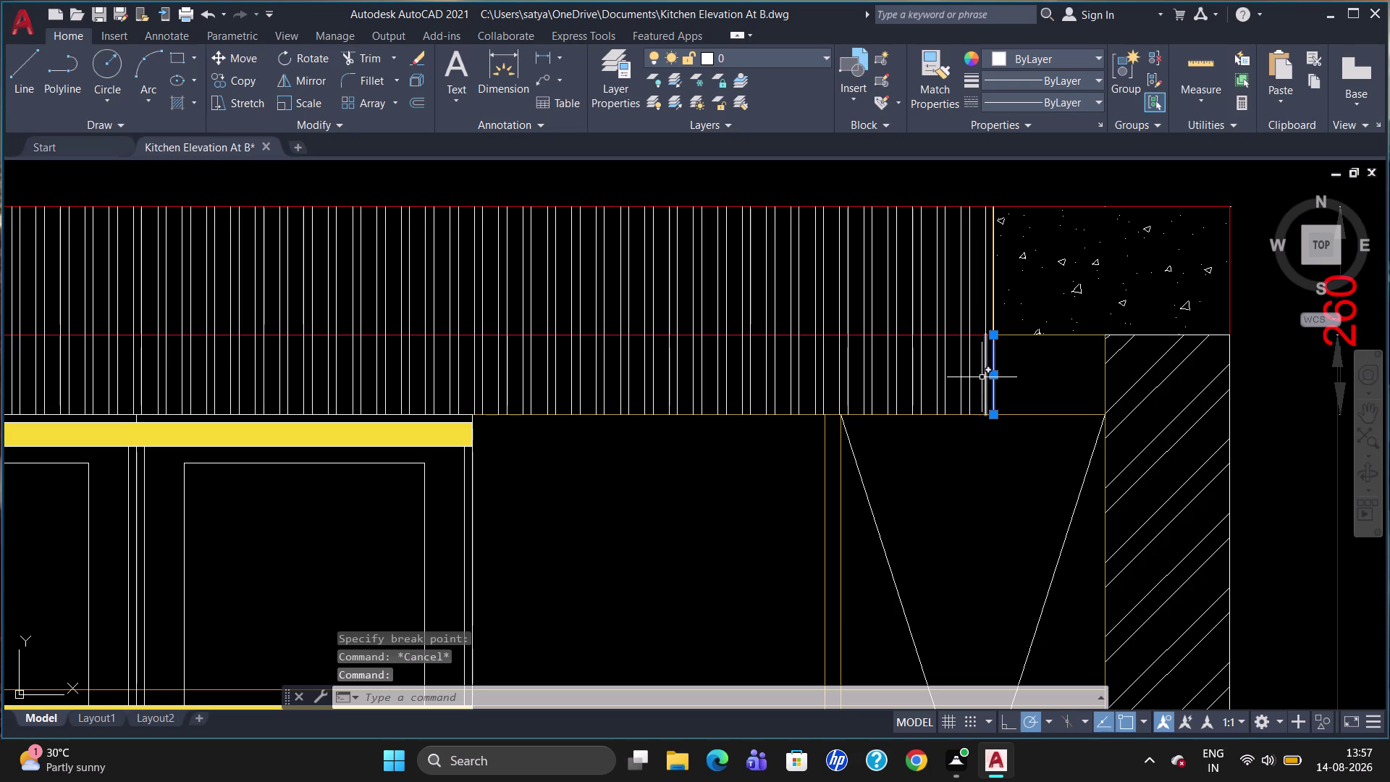
click(984, 375)
Copy the lower piece as a 10-item Fit array up to the hatched panel edge.
key(c)
key(o)
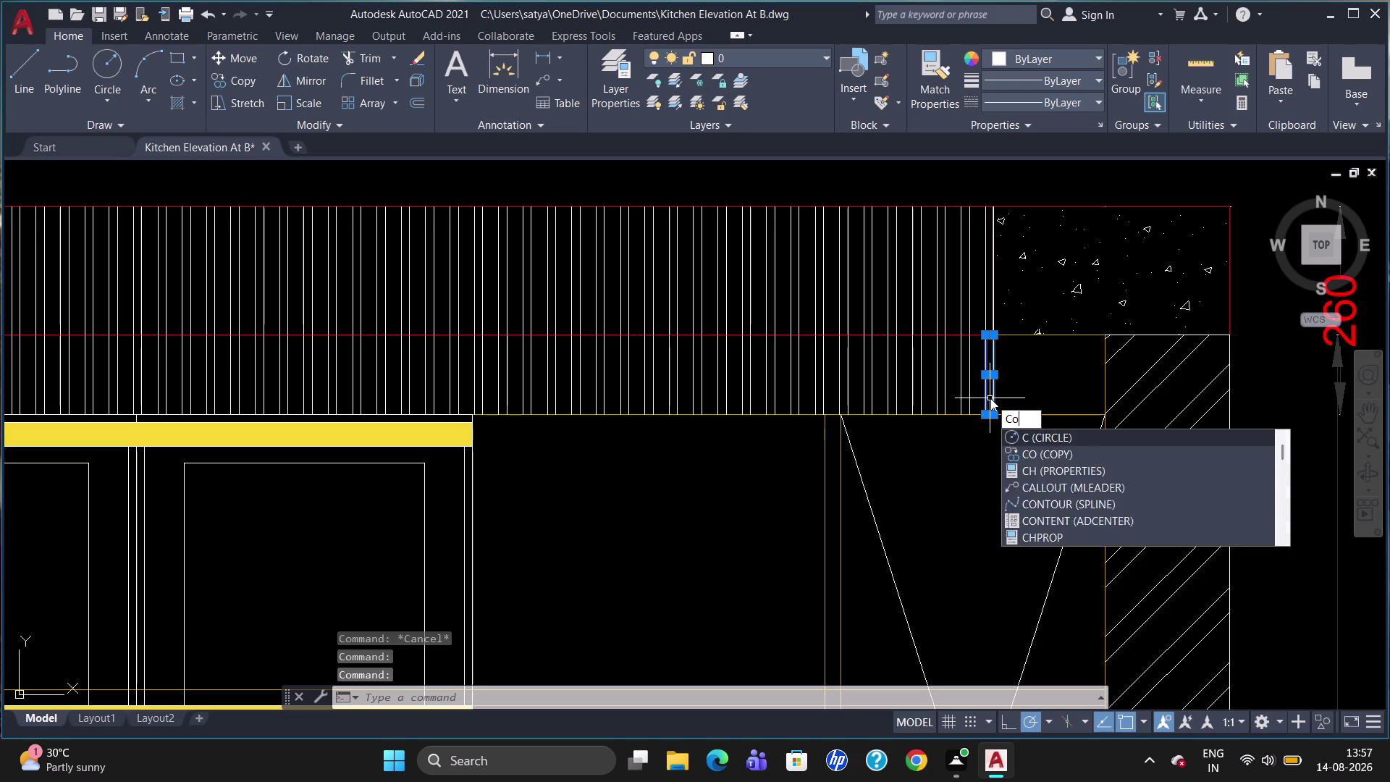
key(Return)
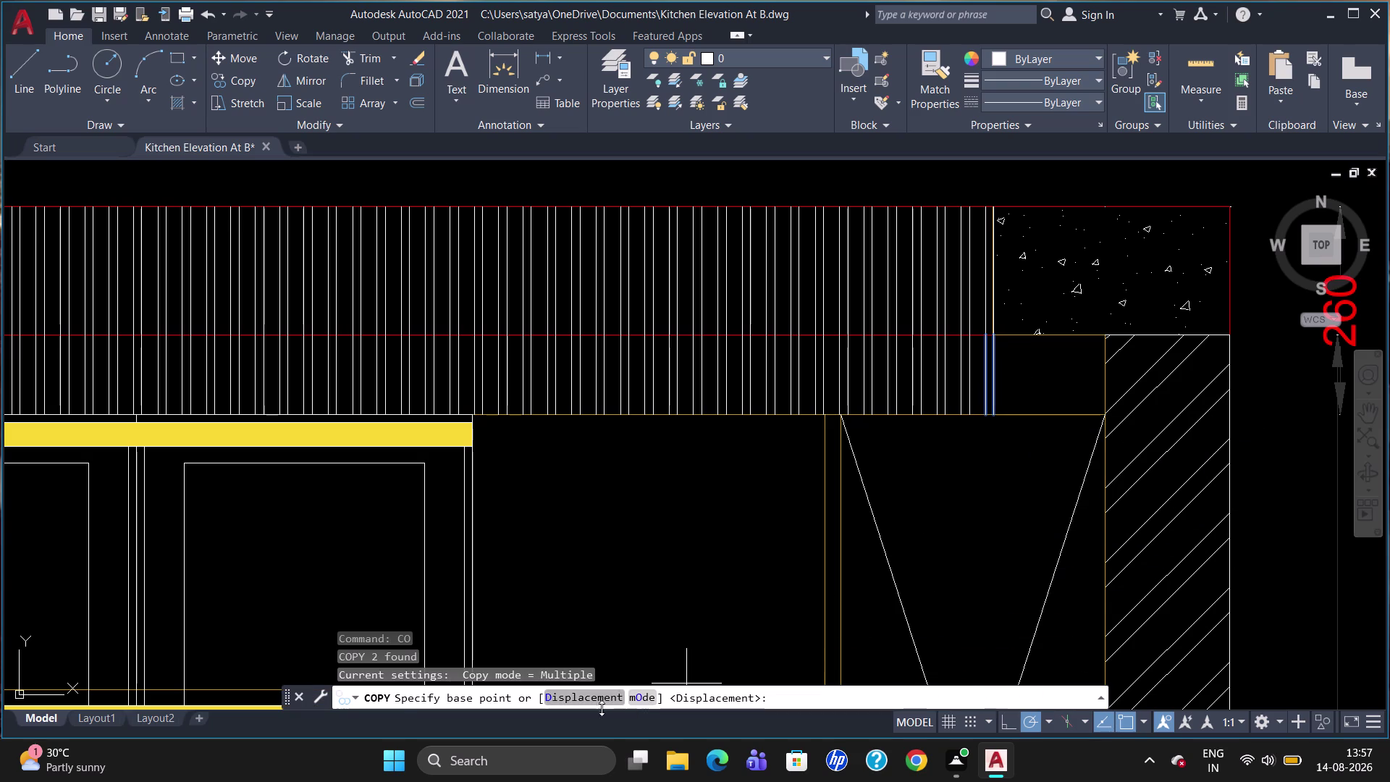
click(989, 371)
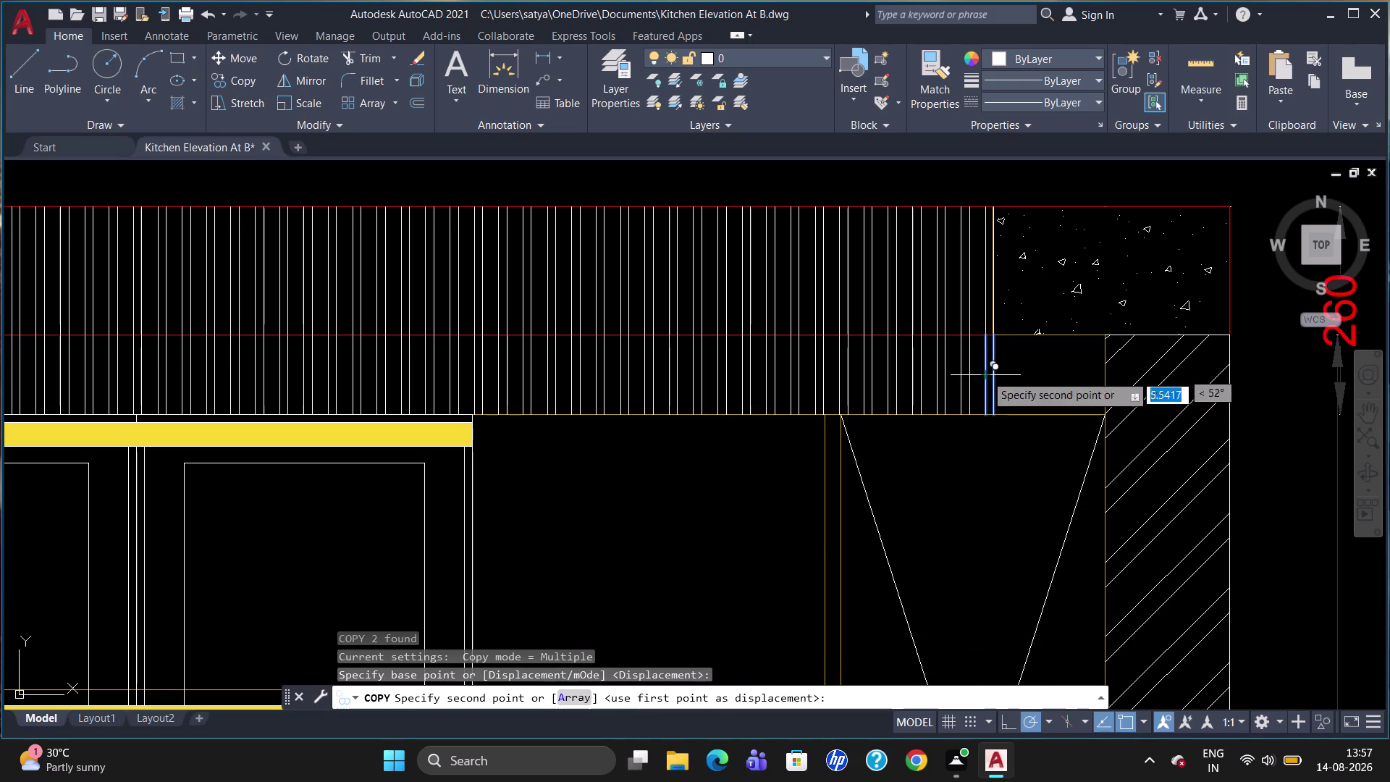
click(562, 699)
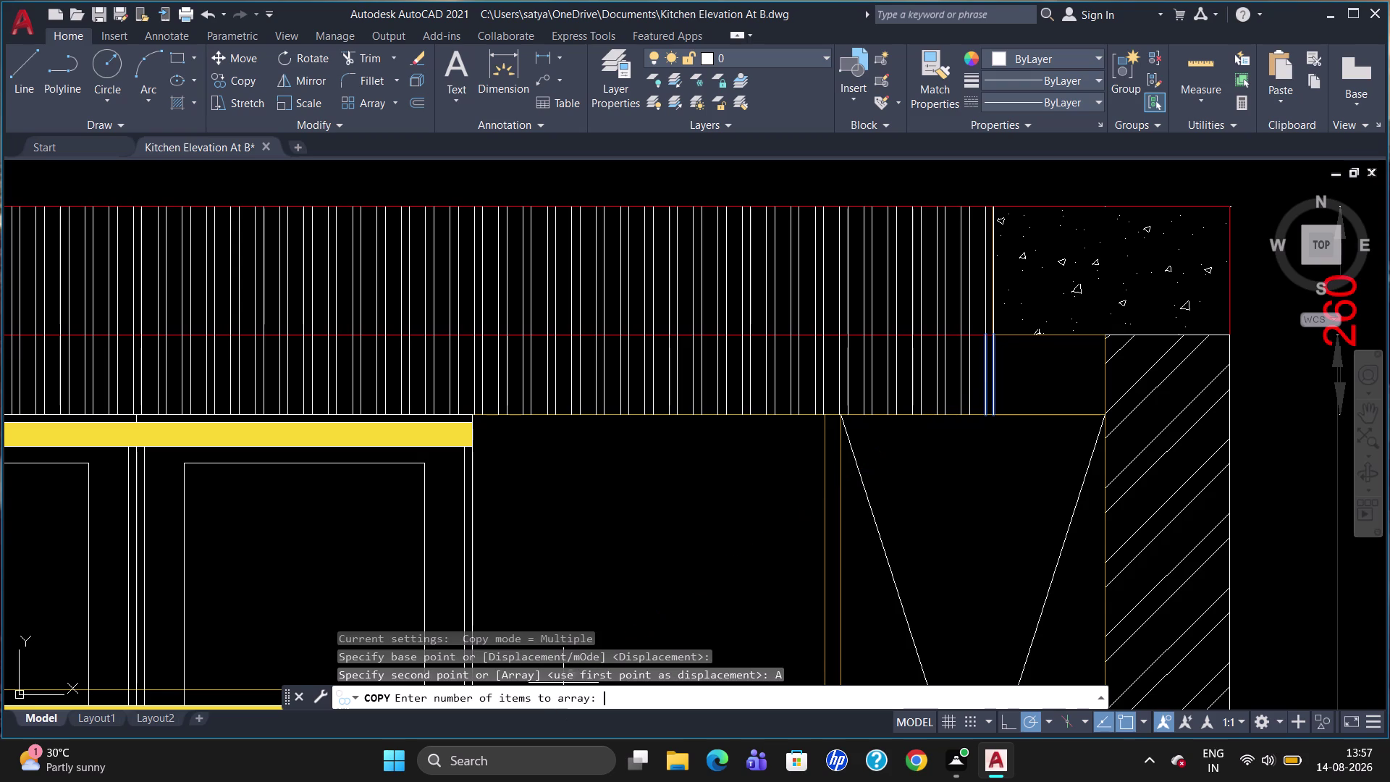
key(1)
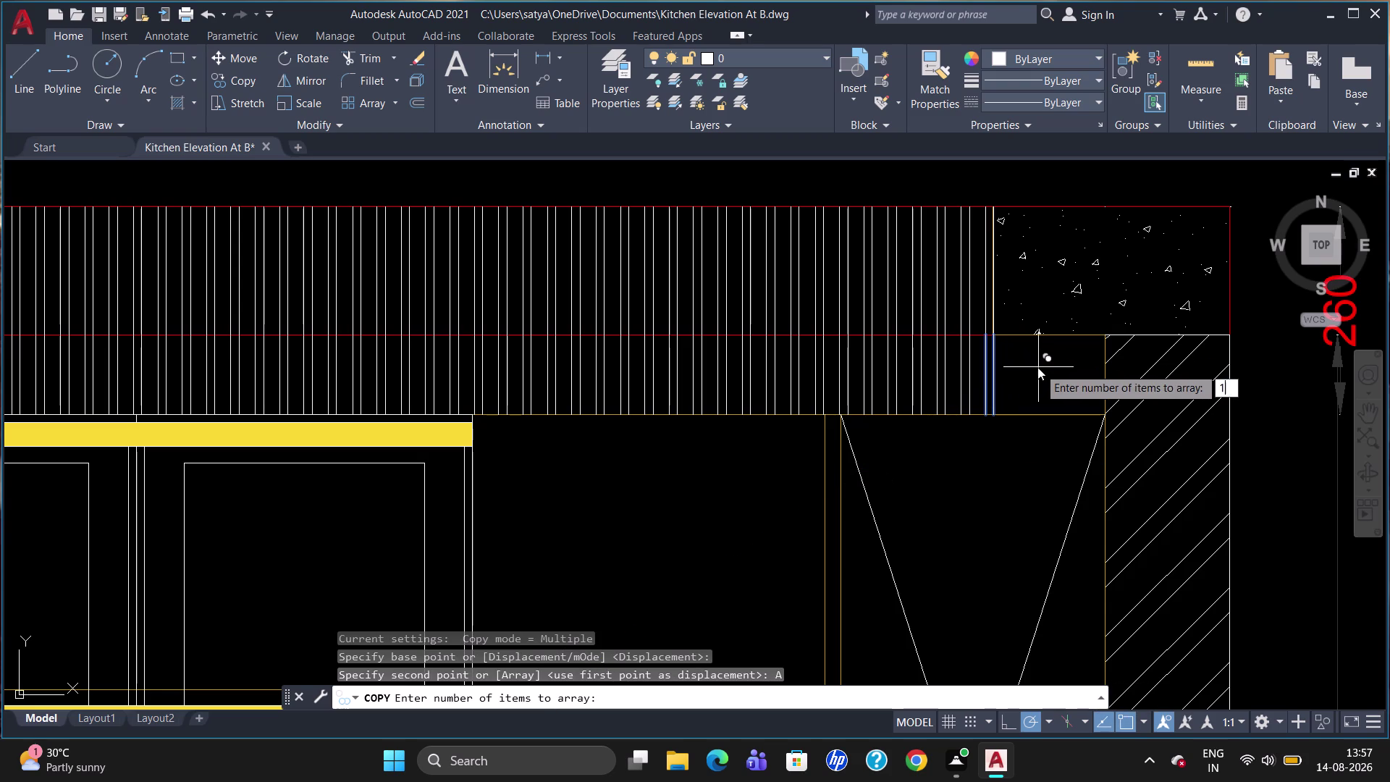
key(0)
key(Return)
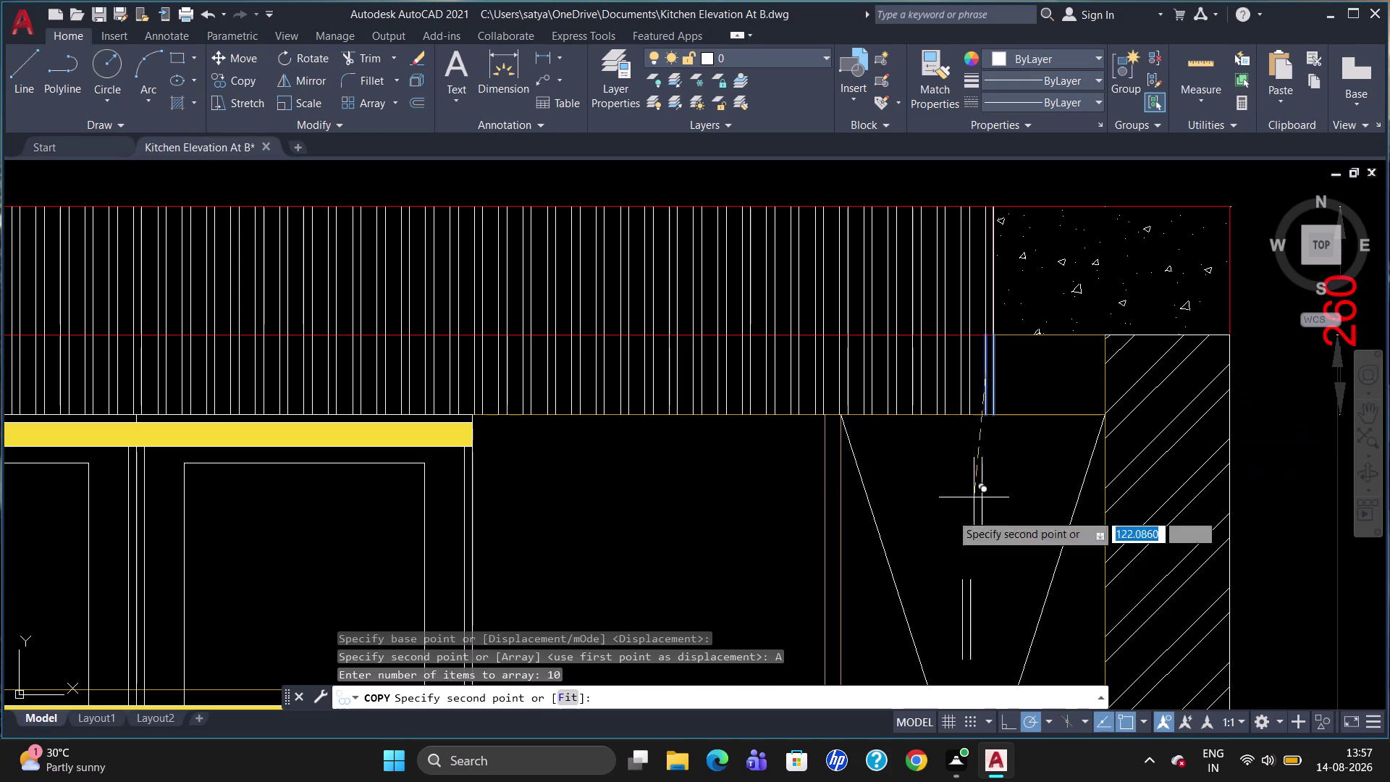
click(565, 696)
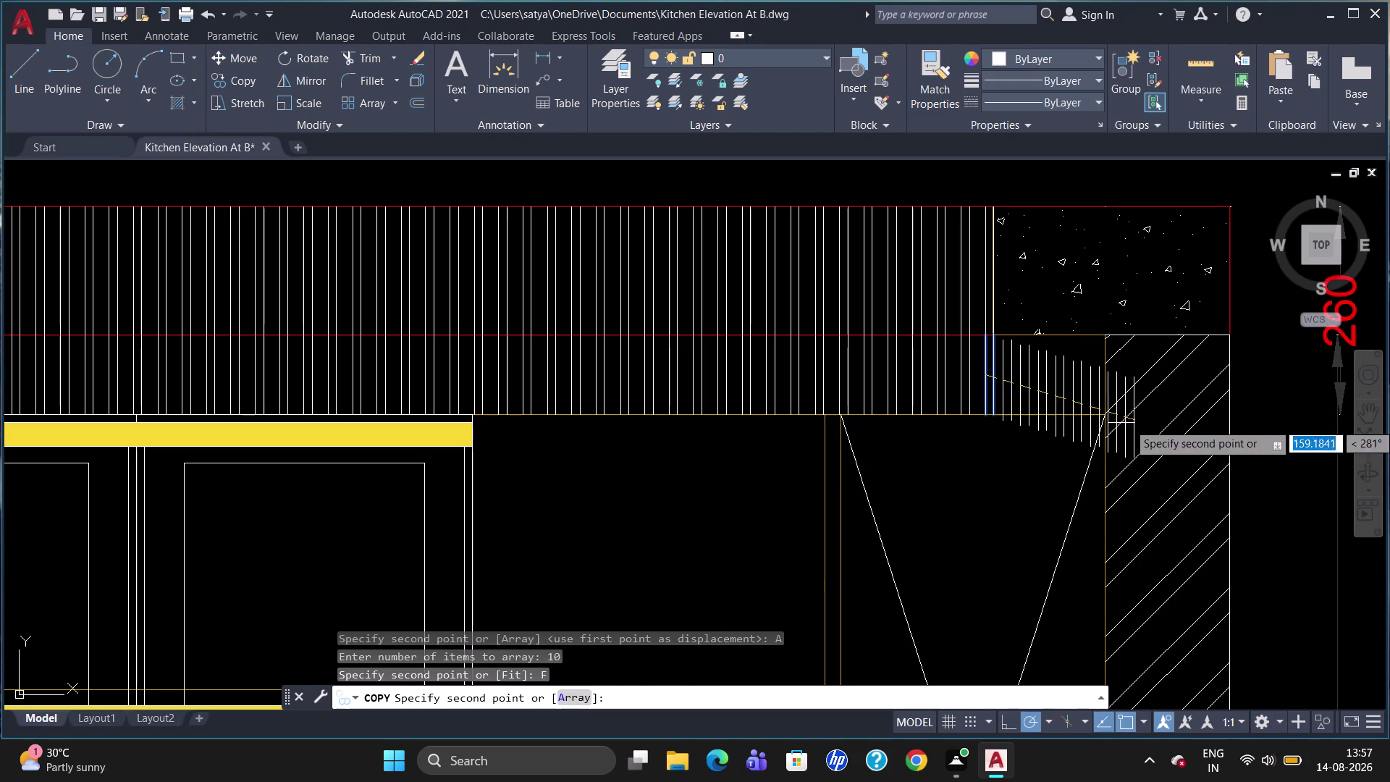
click(1101, 375)
key(Escape)
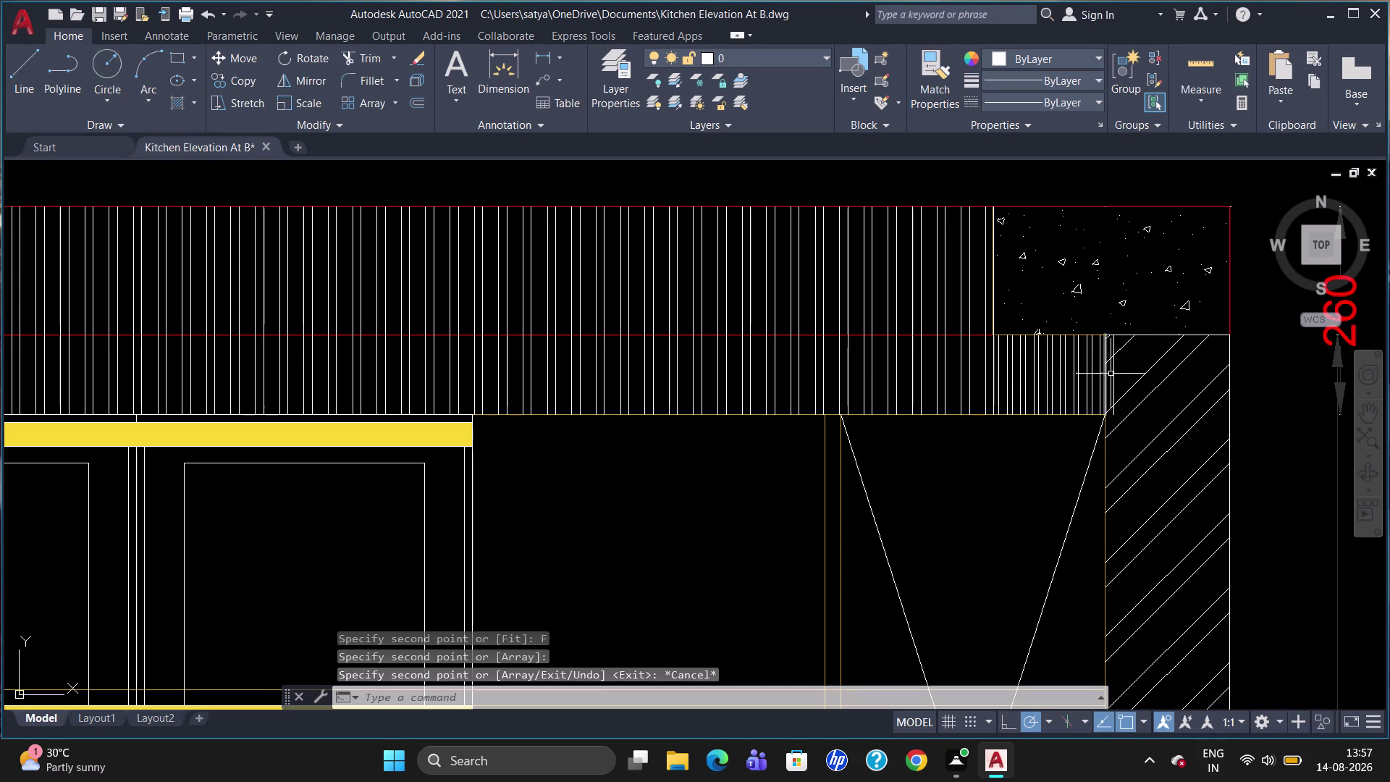
click(1111, 373)
scroll(up, 3)
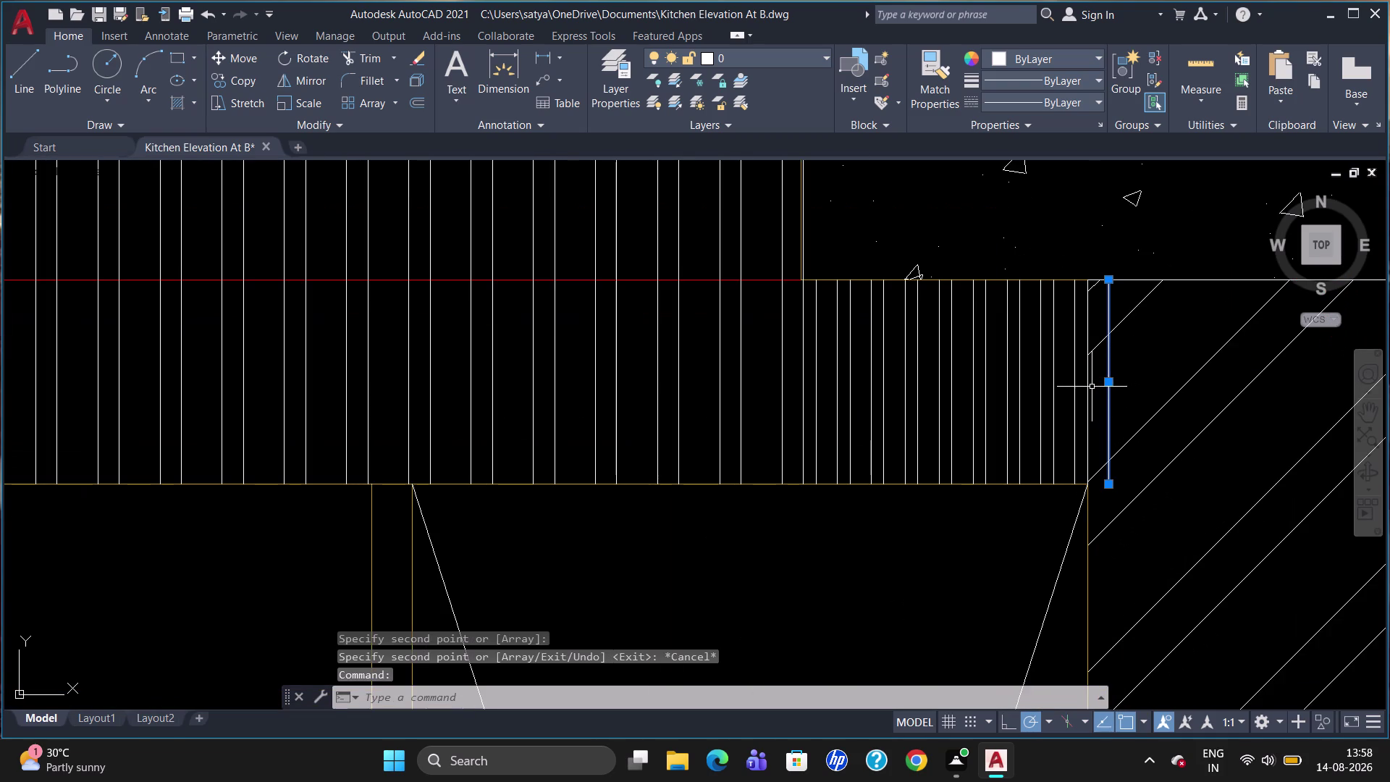
Erase the doubled louver line beside the hatched panel and zoom out over the upper elevation.
click(1088, 386)
key(Delete)
scroll(down, 3)
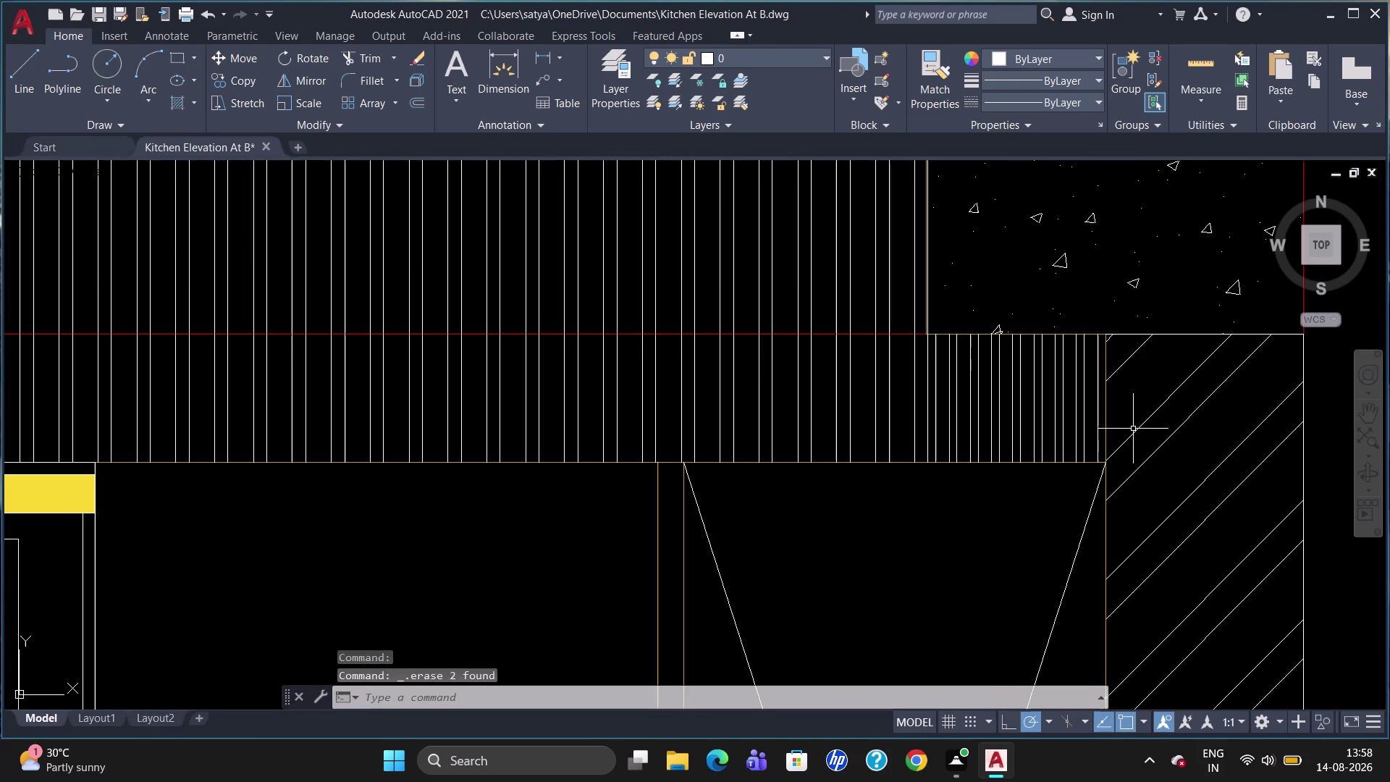
scroll(down, 3)
scroll(down, 3)
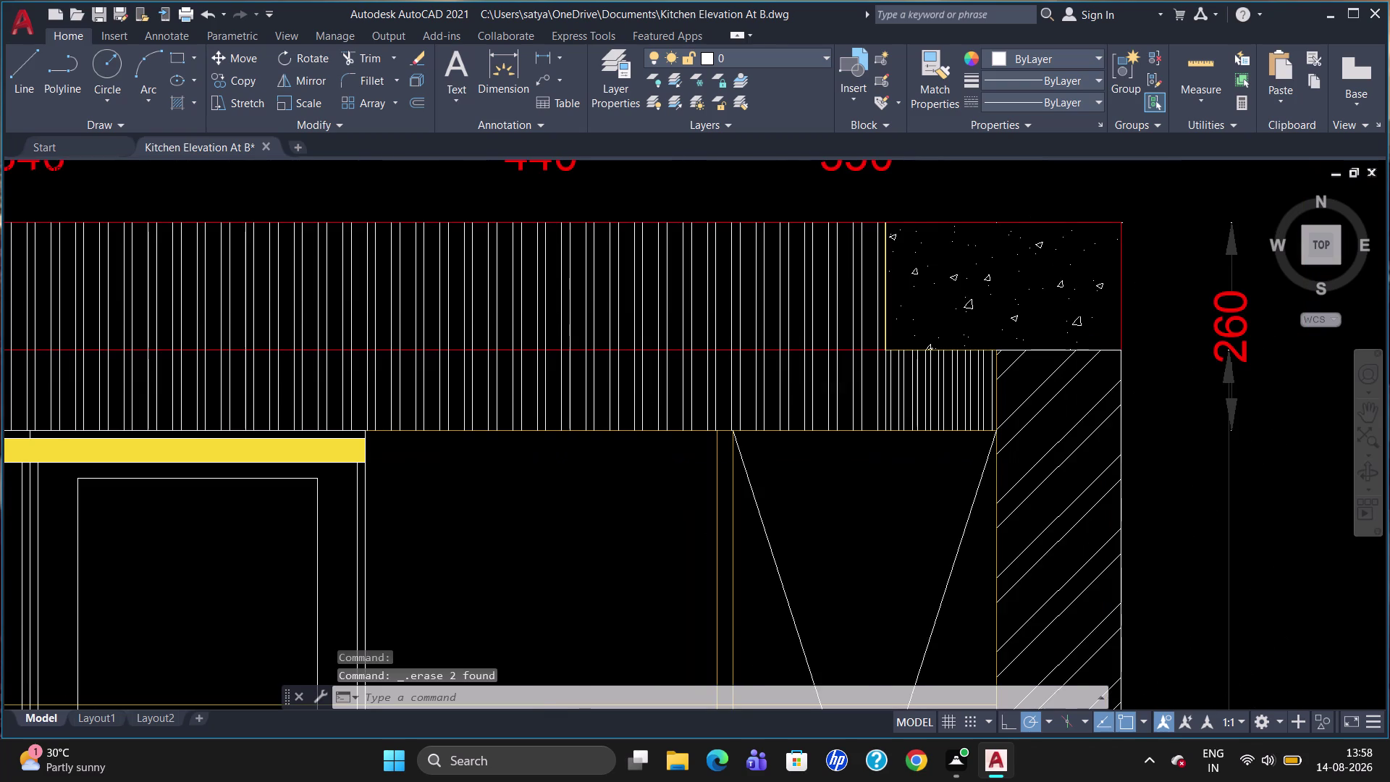
scroll(down, 3)
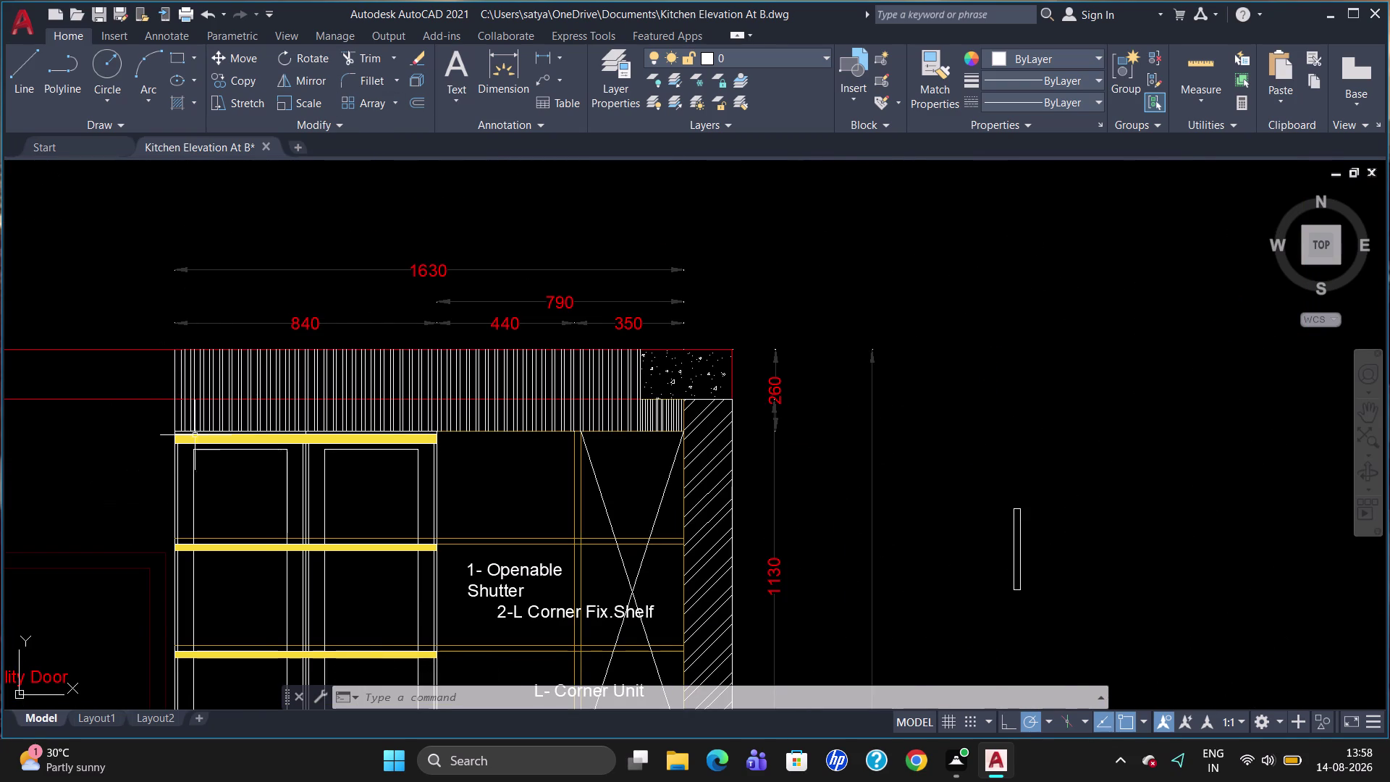
scroll(up, 3)
scroll(down, 3)
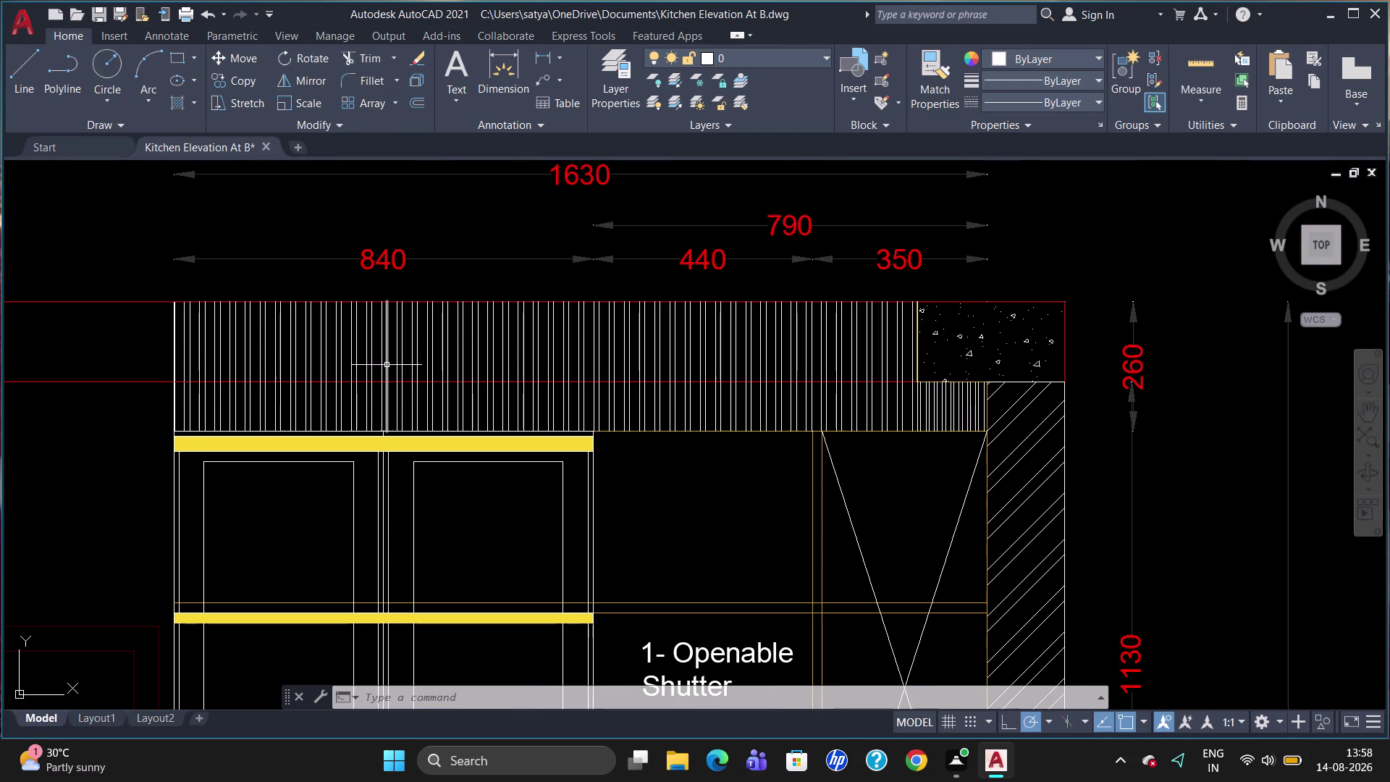
key(t)
key(Return)
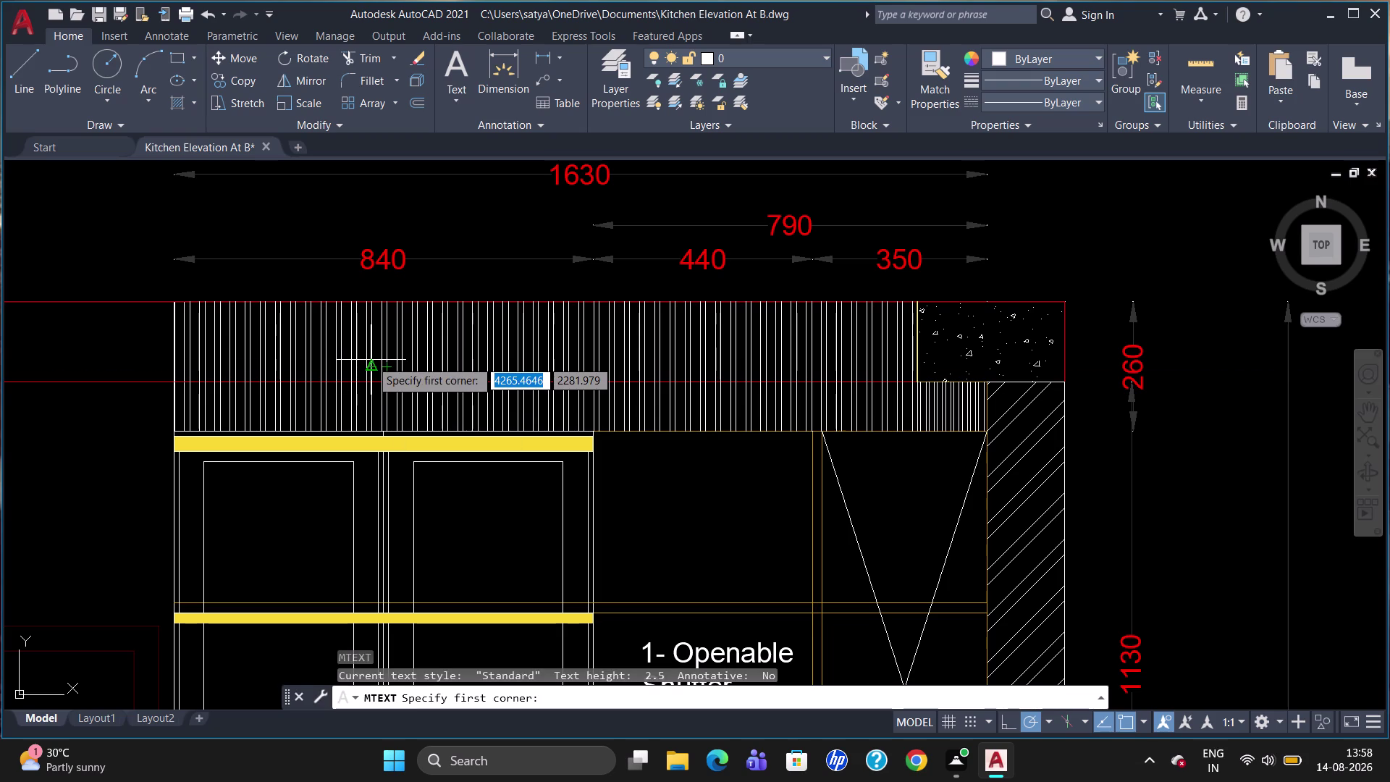
Type 'Dummy Filler Finish With Louvers' in an Mtext box drawn over the louvers.
click(359, 351)
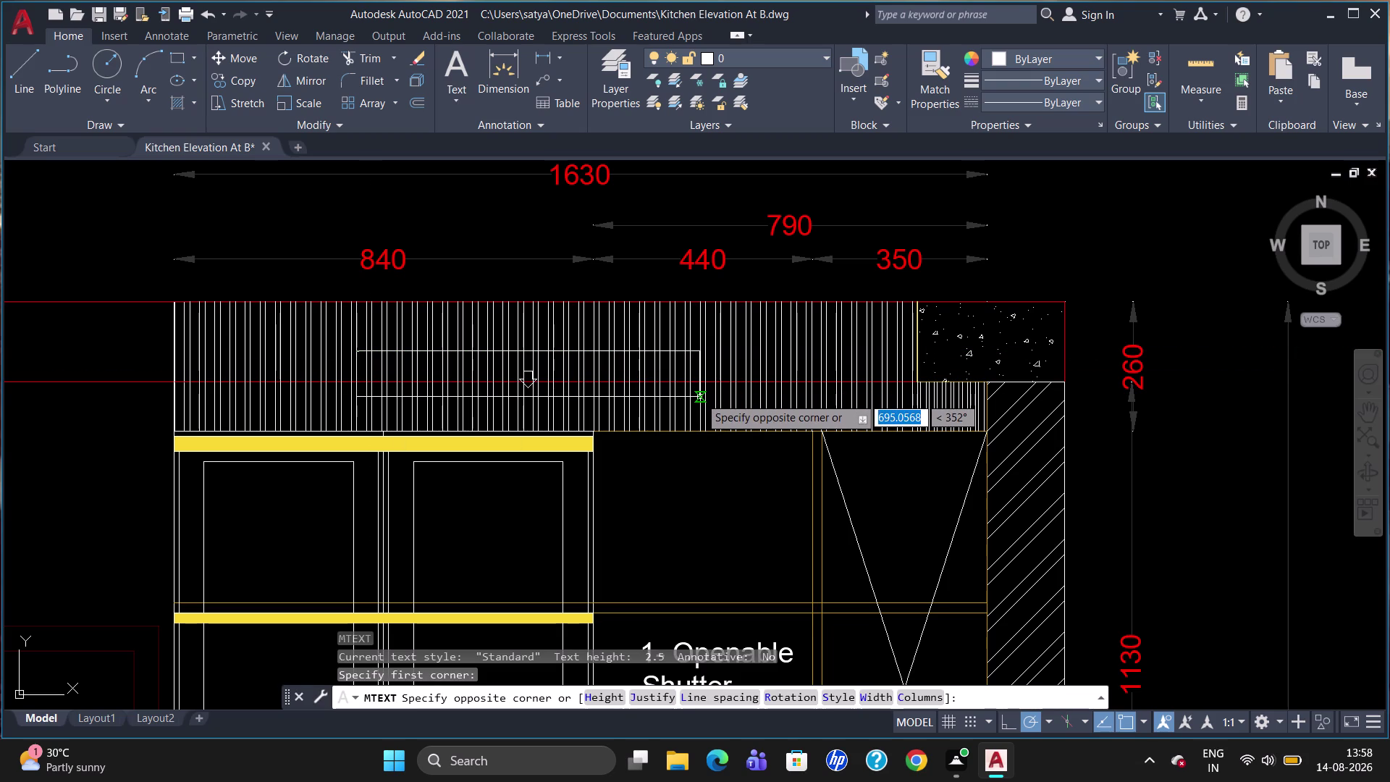
click(699, 382)
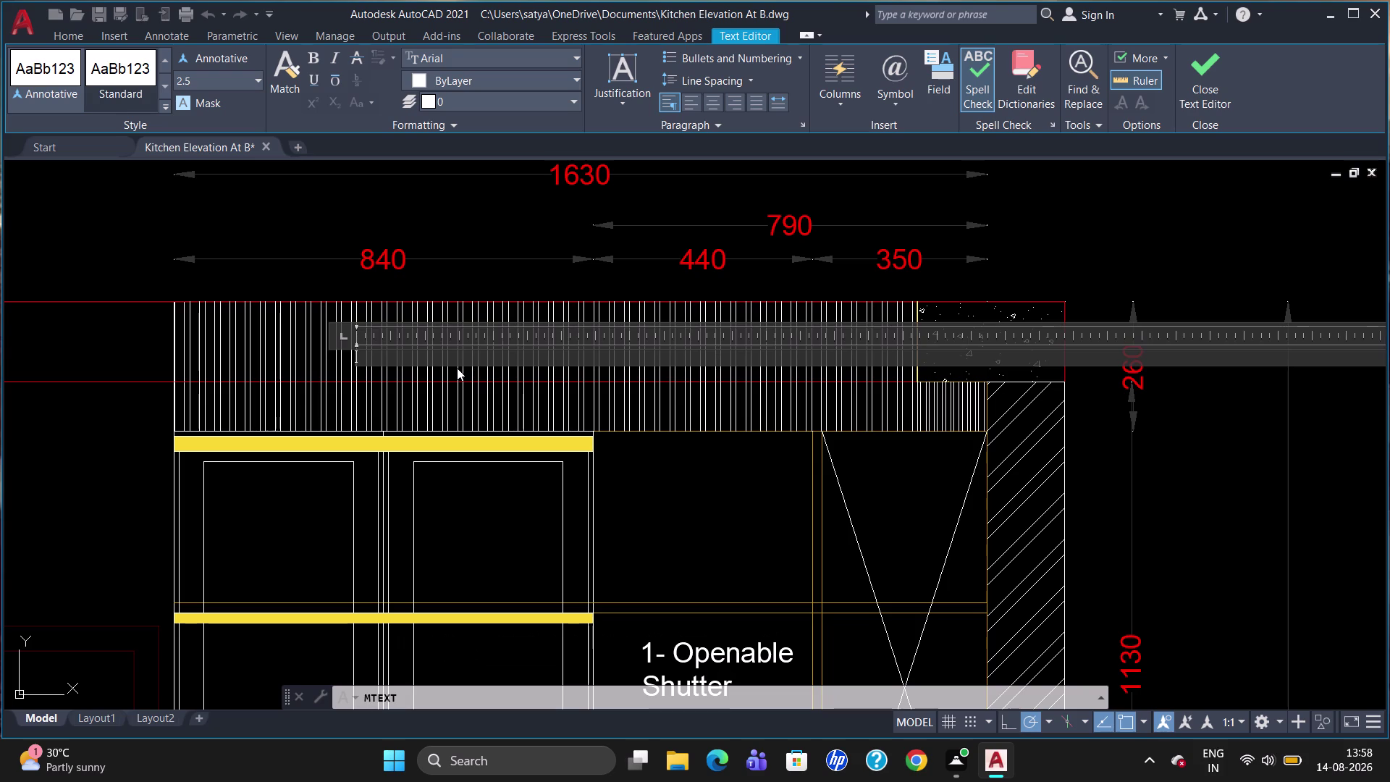
key(d)
text(umm)
text(y)
key(space)
key(f)
key(i)
text(ll)
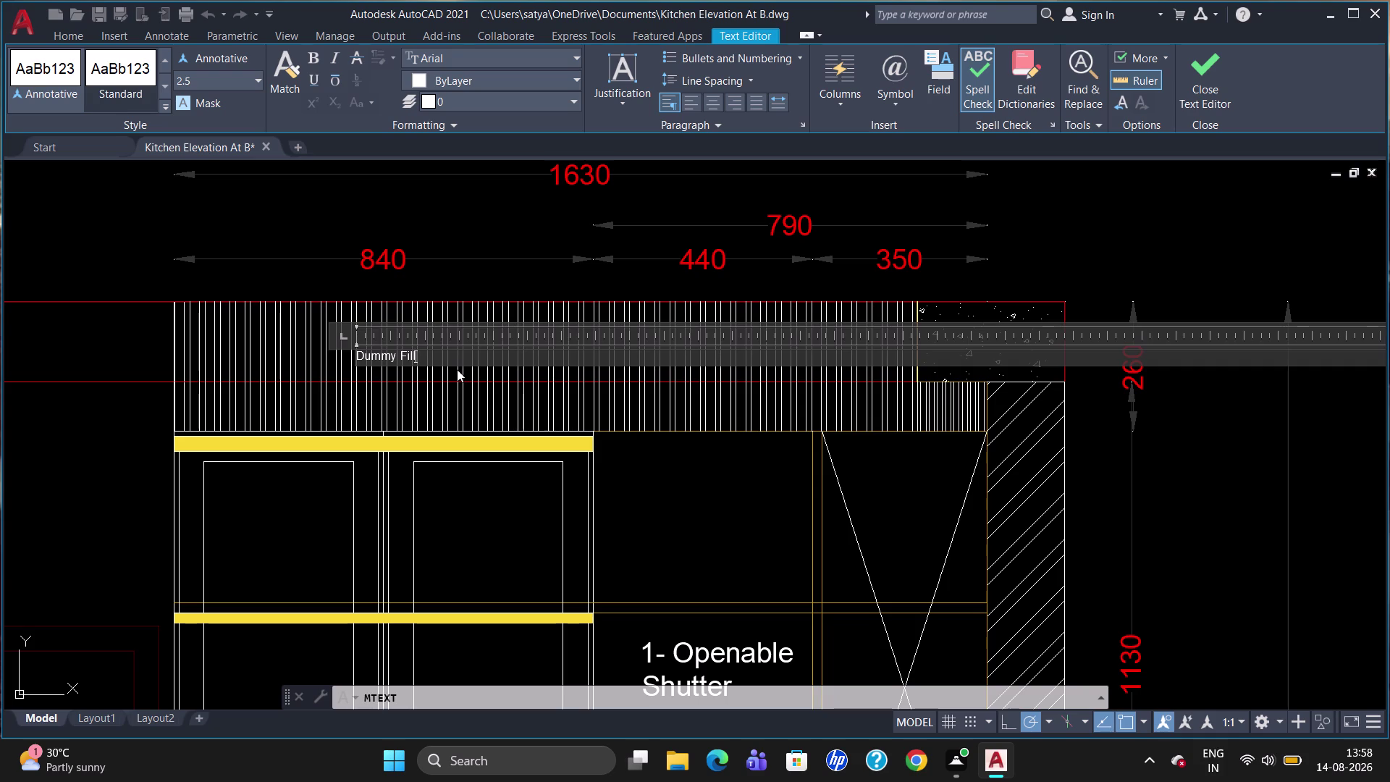
text(er)
key(space)
key(f)
text(inish)
key(space)
key(w)
text(ith)
key(space)
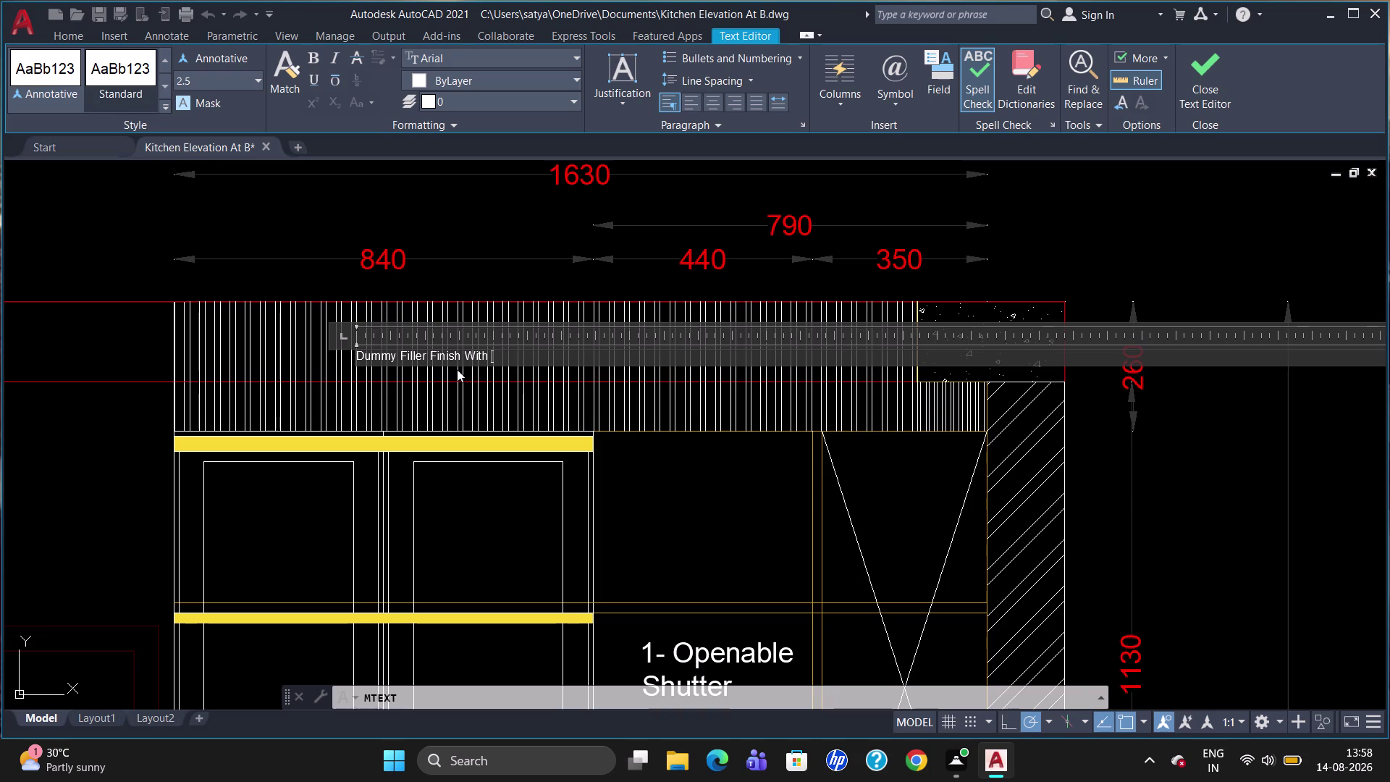
key(l)
text(our)
key(BackSpace)
text(v)
text(ers)
Set the label text height to 40 and align it to the middle.
drag(541, 349, 542, 352)
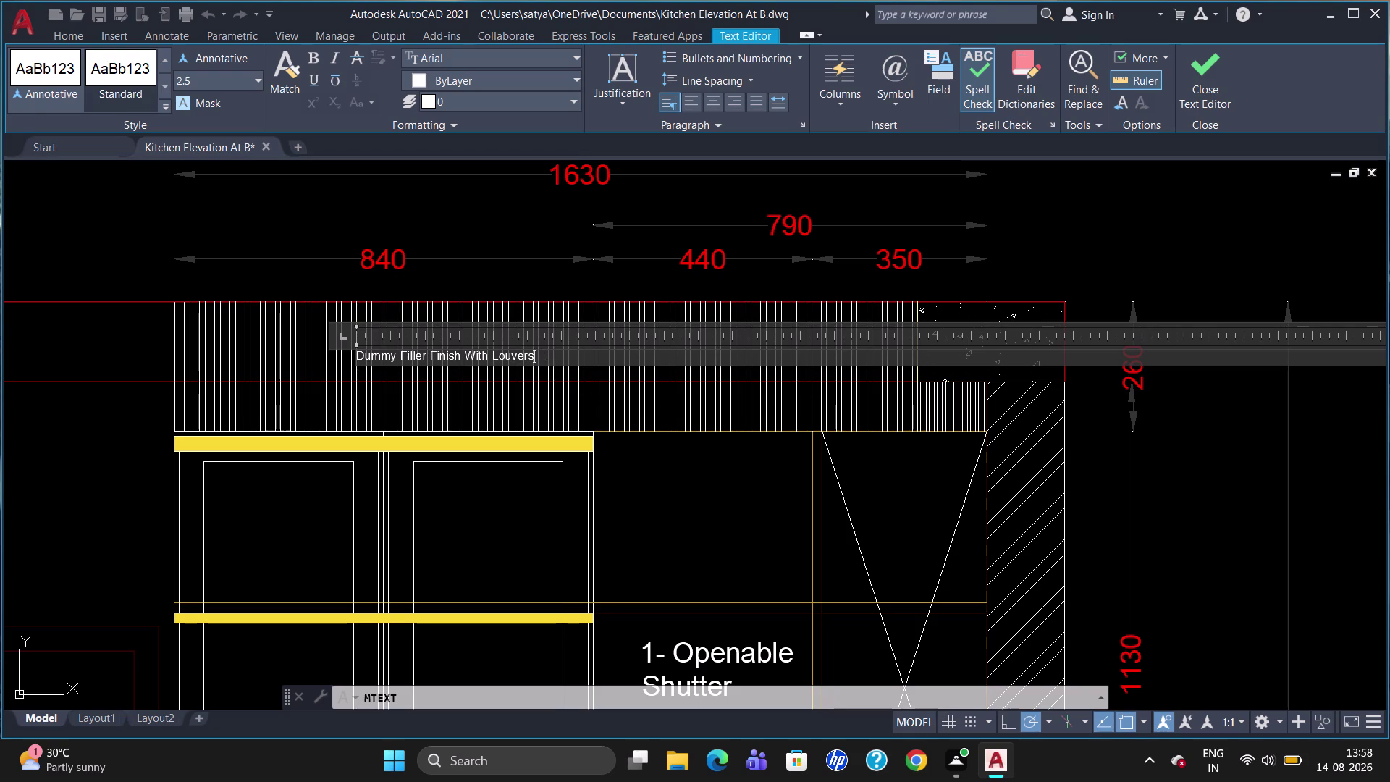
drag(542, 353, 384, 372)
click(539, 359)
drag(539, 359, 455, 360)
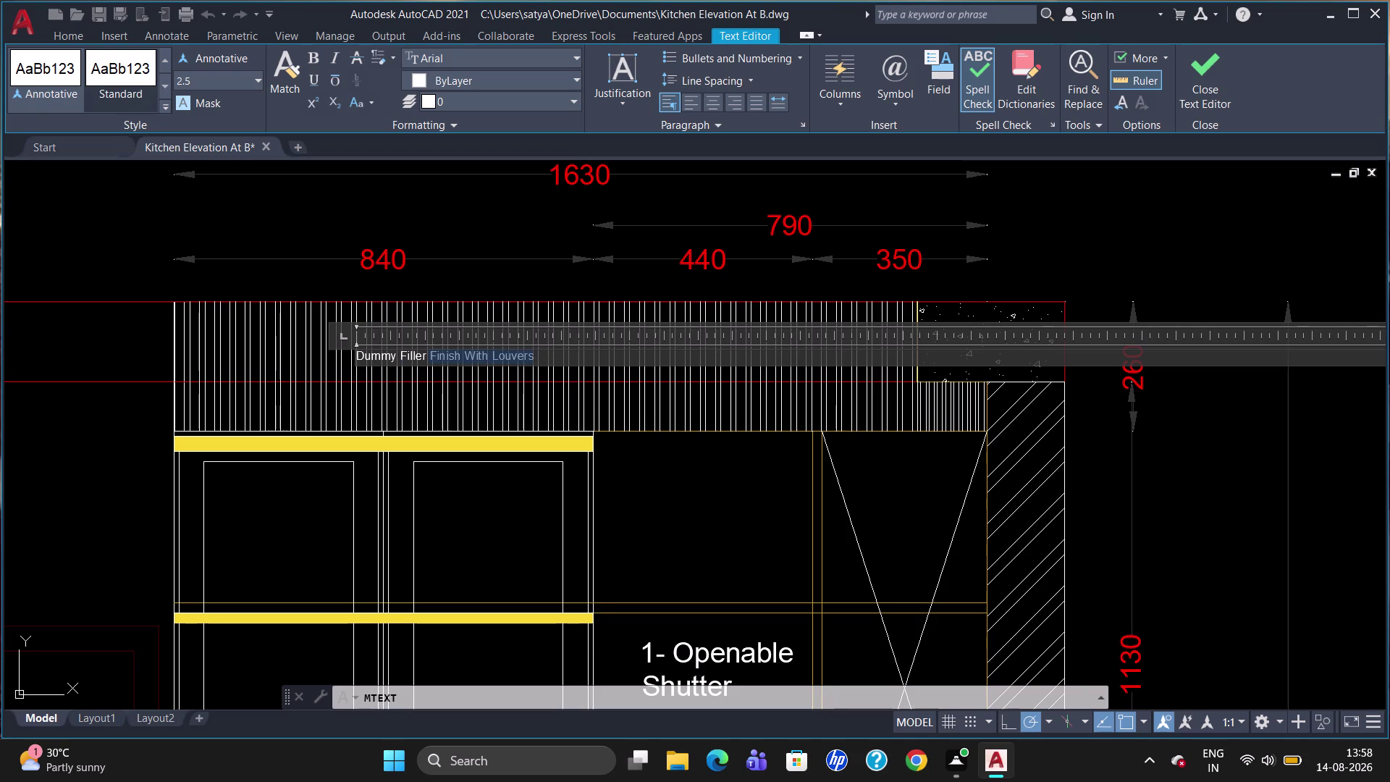
drag(456, 360, 369, 359)
click(238, 79)
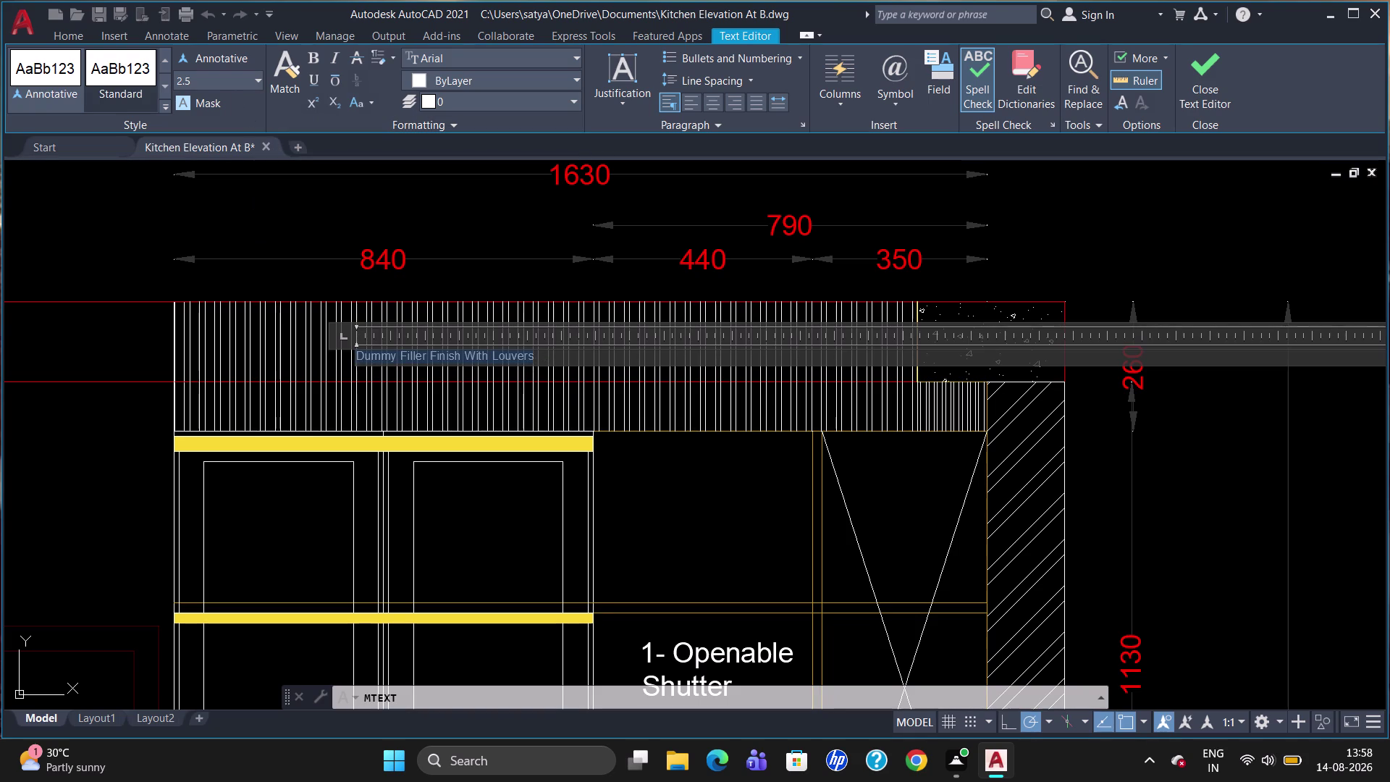
key(BackSpace)
text(4)
text(0)
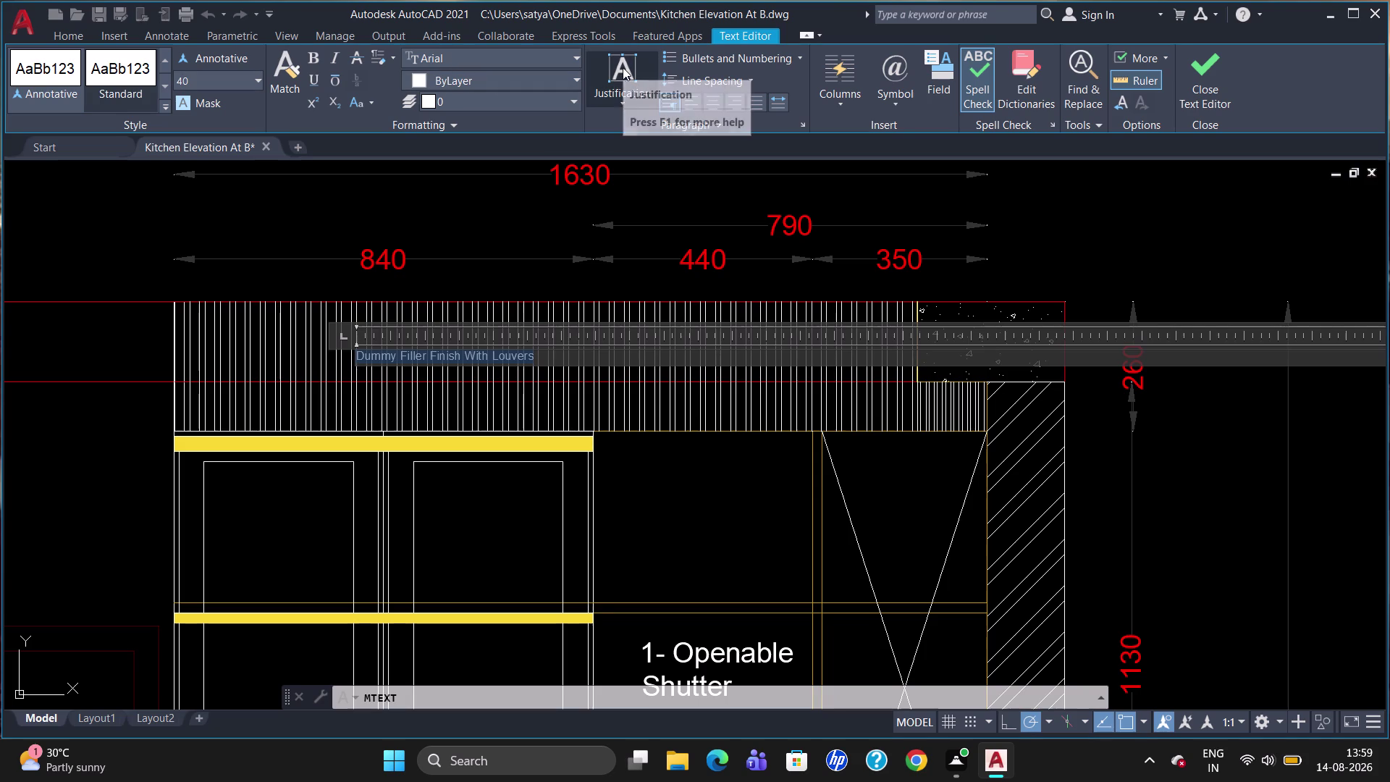
click(622, 99)
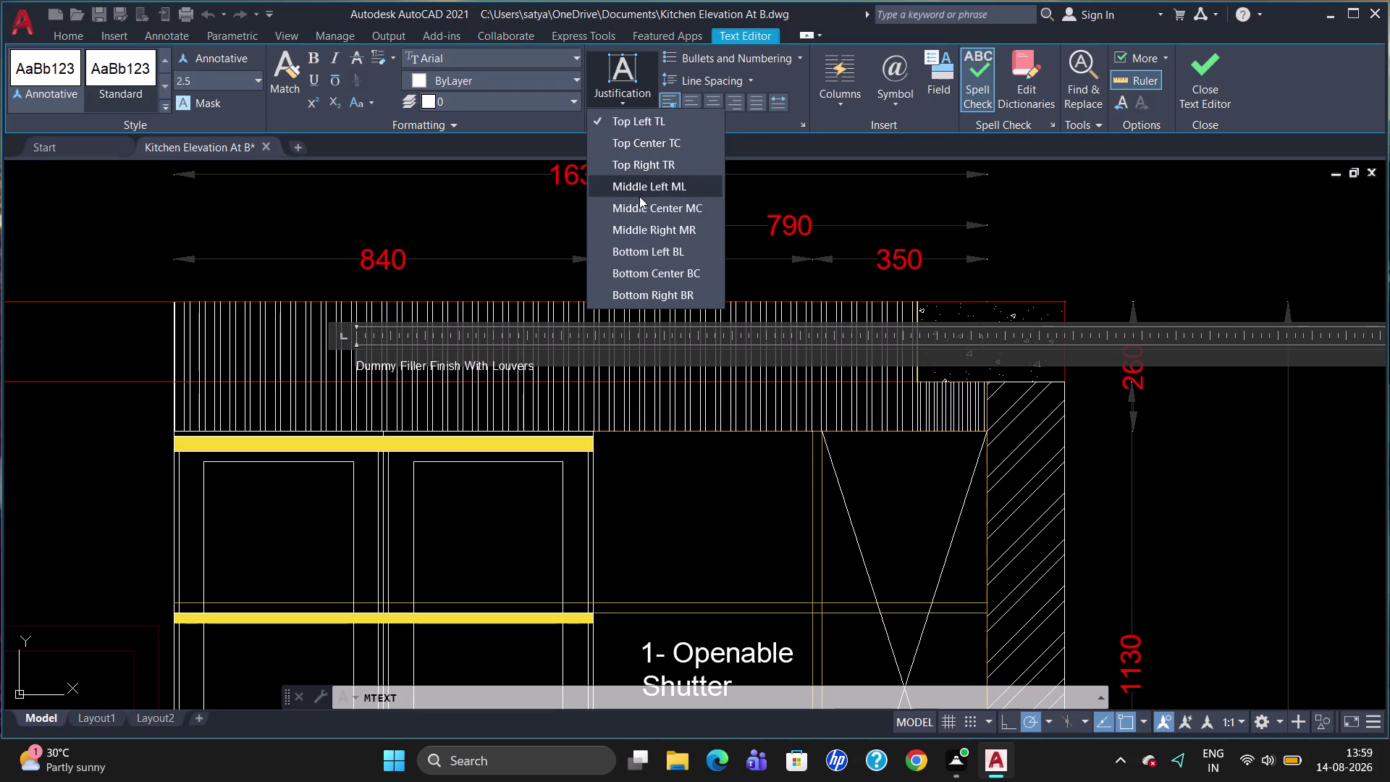
click(641, 205)
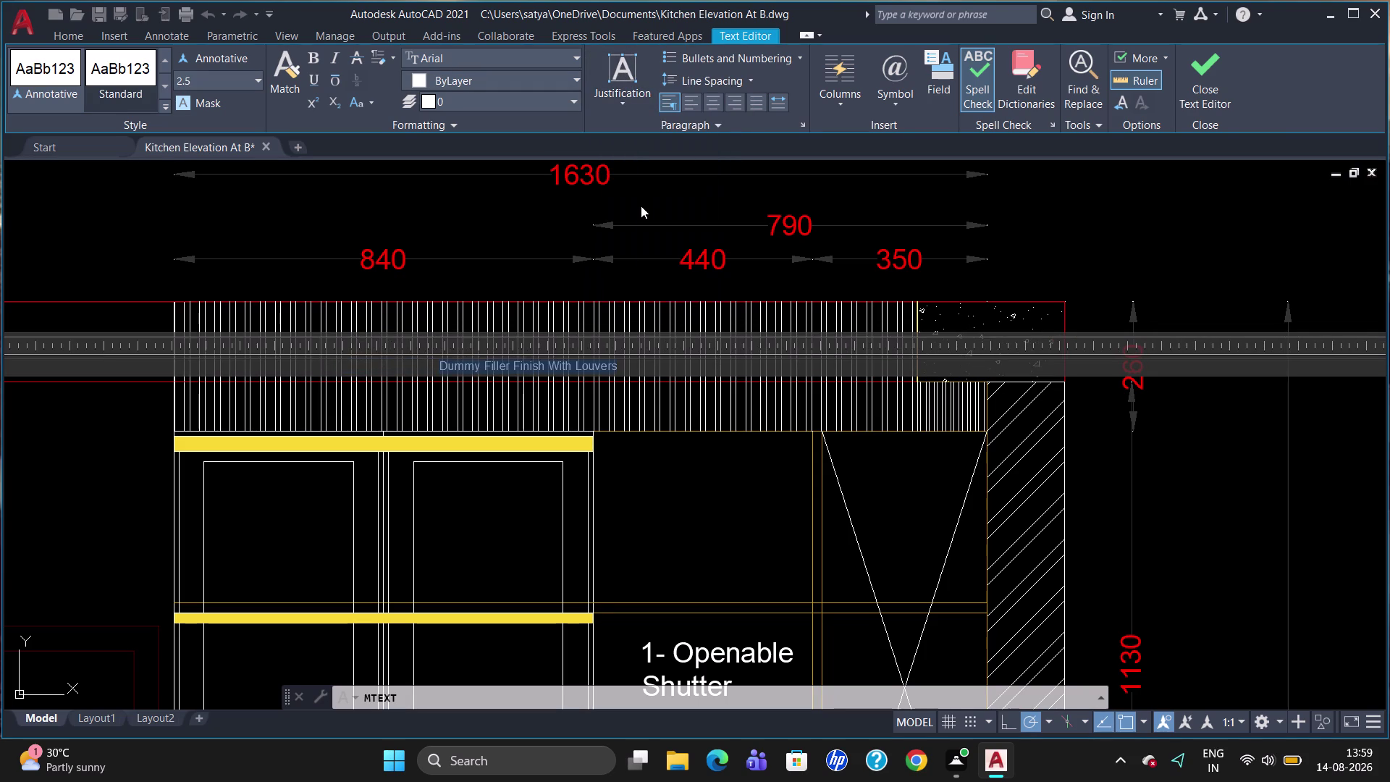
click(219, 72)
key(BackSpace)
key(4)
key(0)
key(Return)
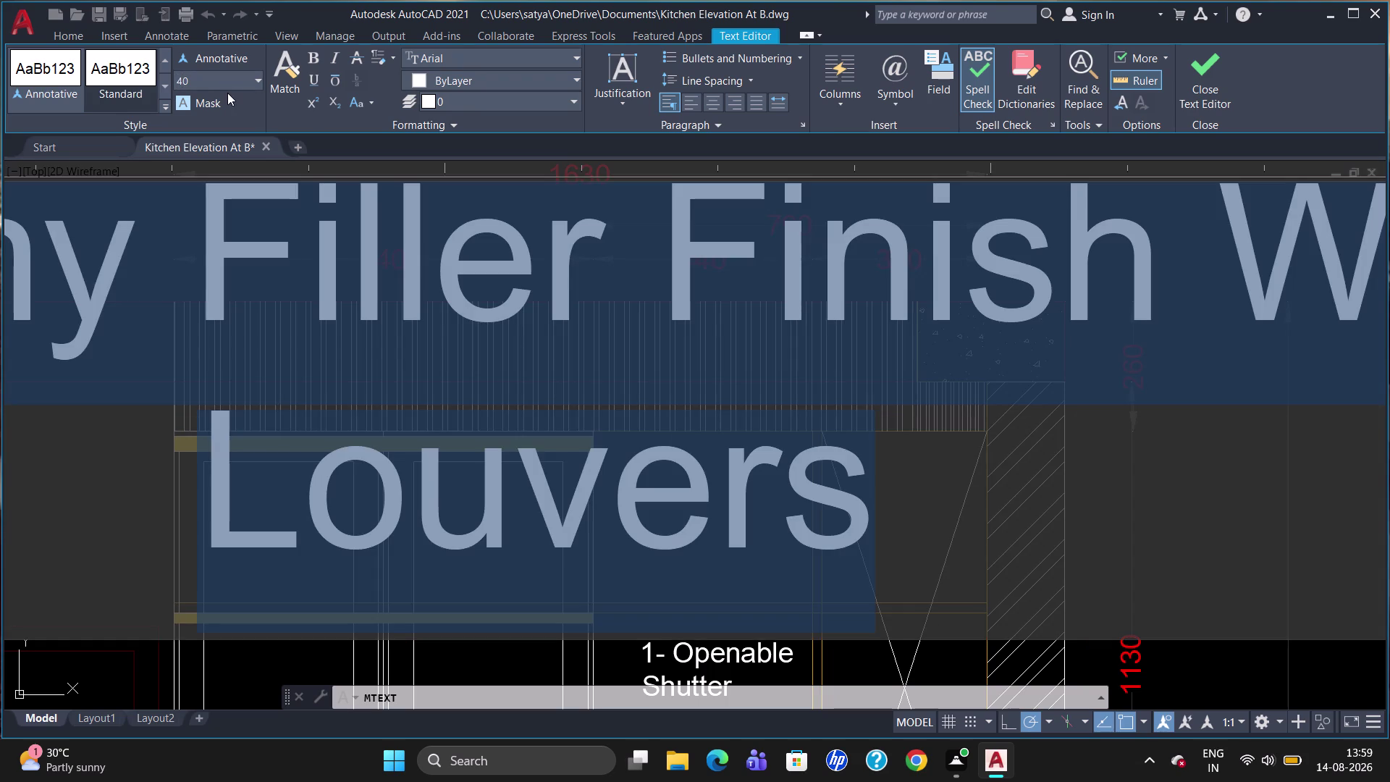
Keep the label changes, reopen it, and widen the text box to one line.
key(Escape)
click(730, 382)
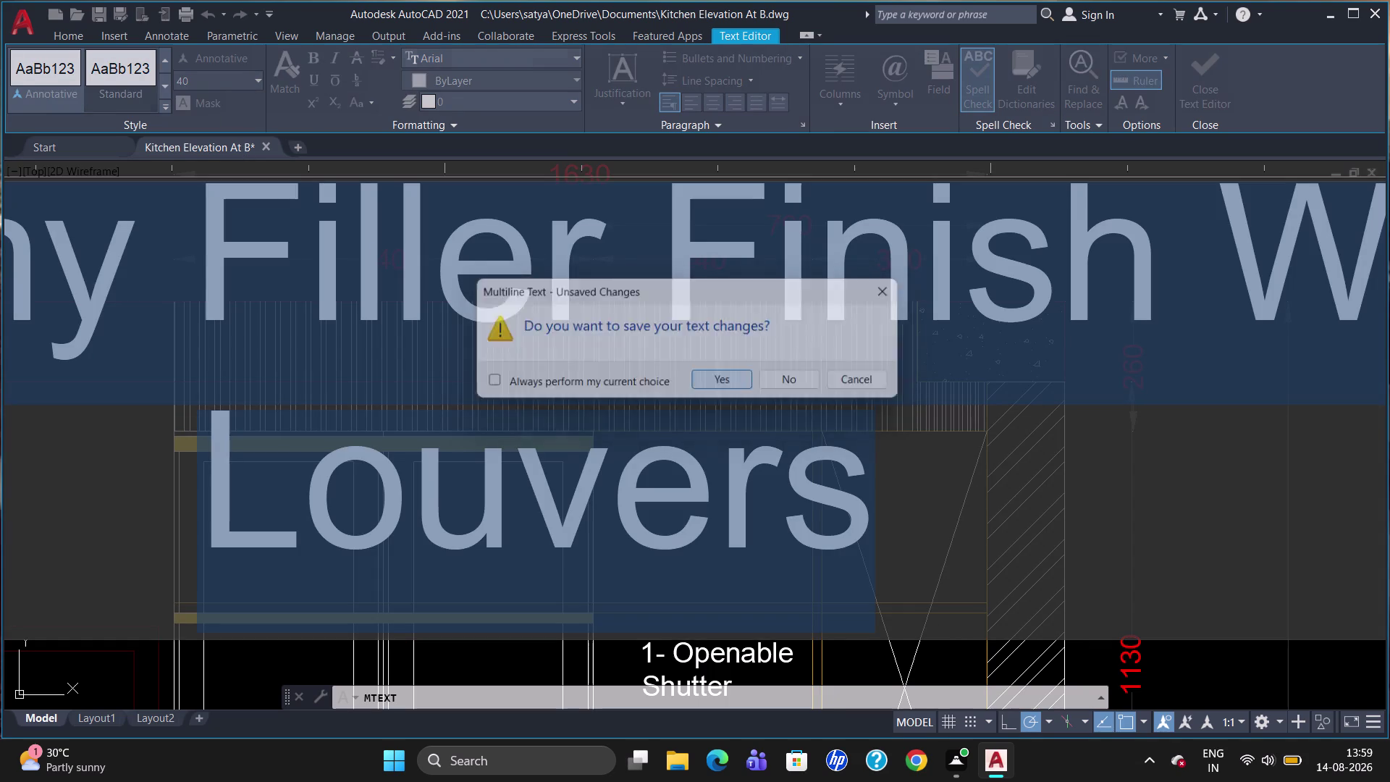
double_click(446, 348)
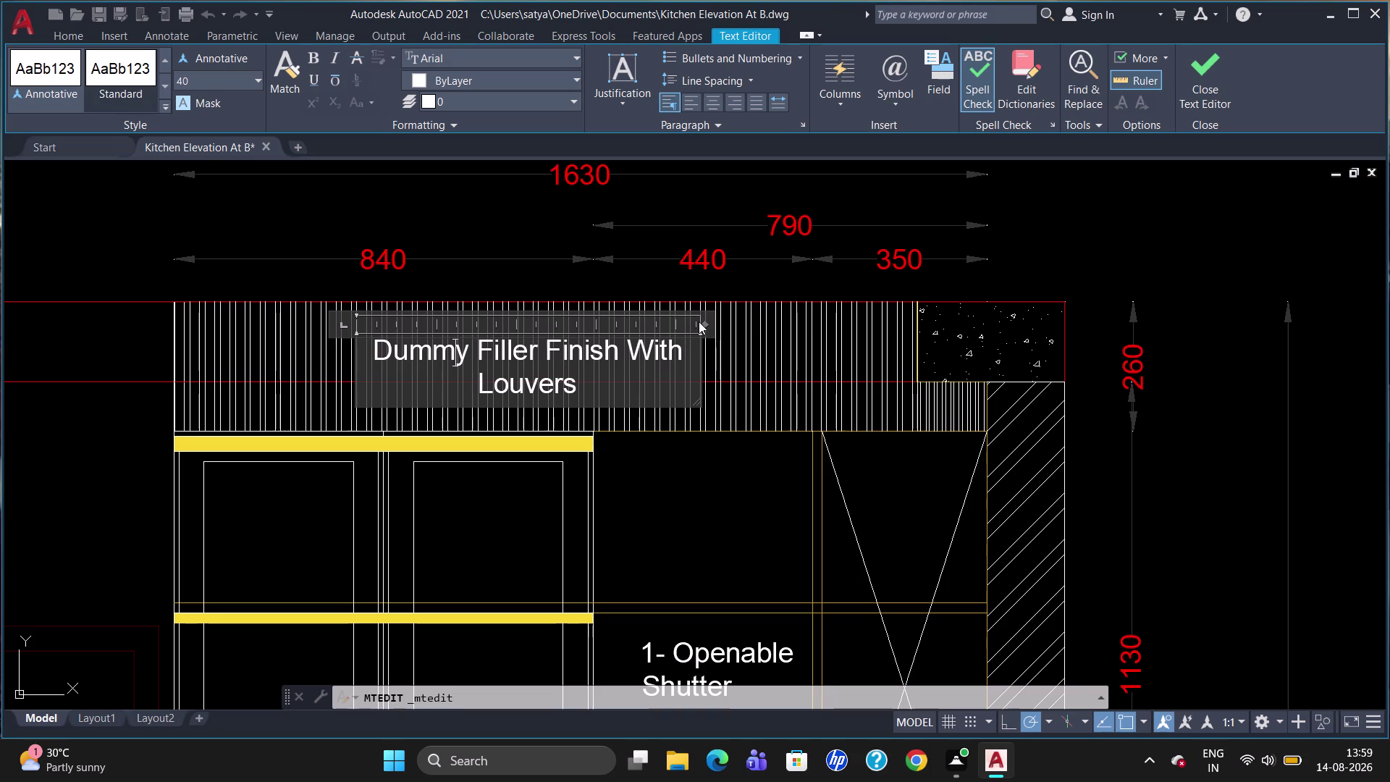
drag(700, 322, 756, 321)
click(756, 321)
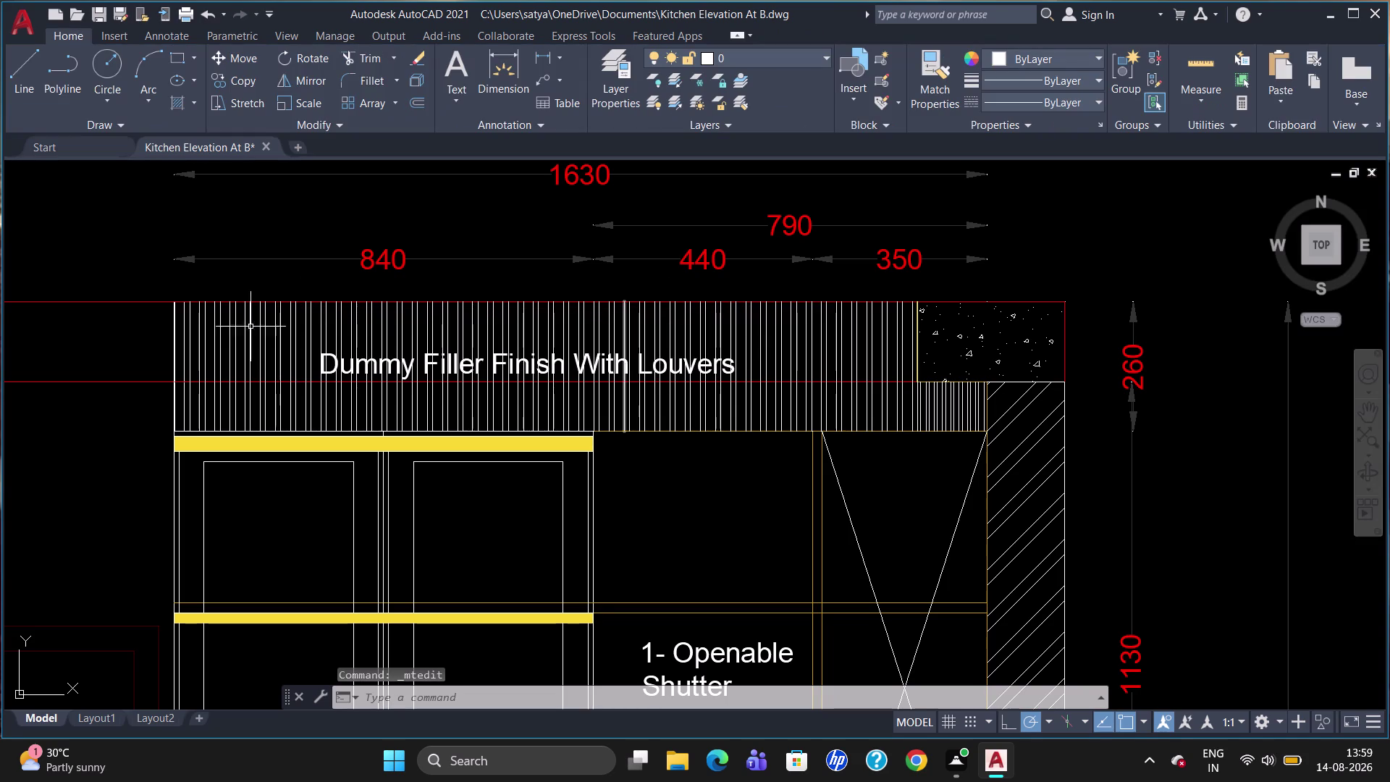
Reopen the loft label, browse the layer and colour lists, and apply the Standard style.
double_click(354, 363)
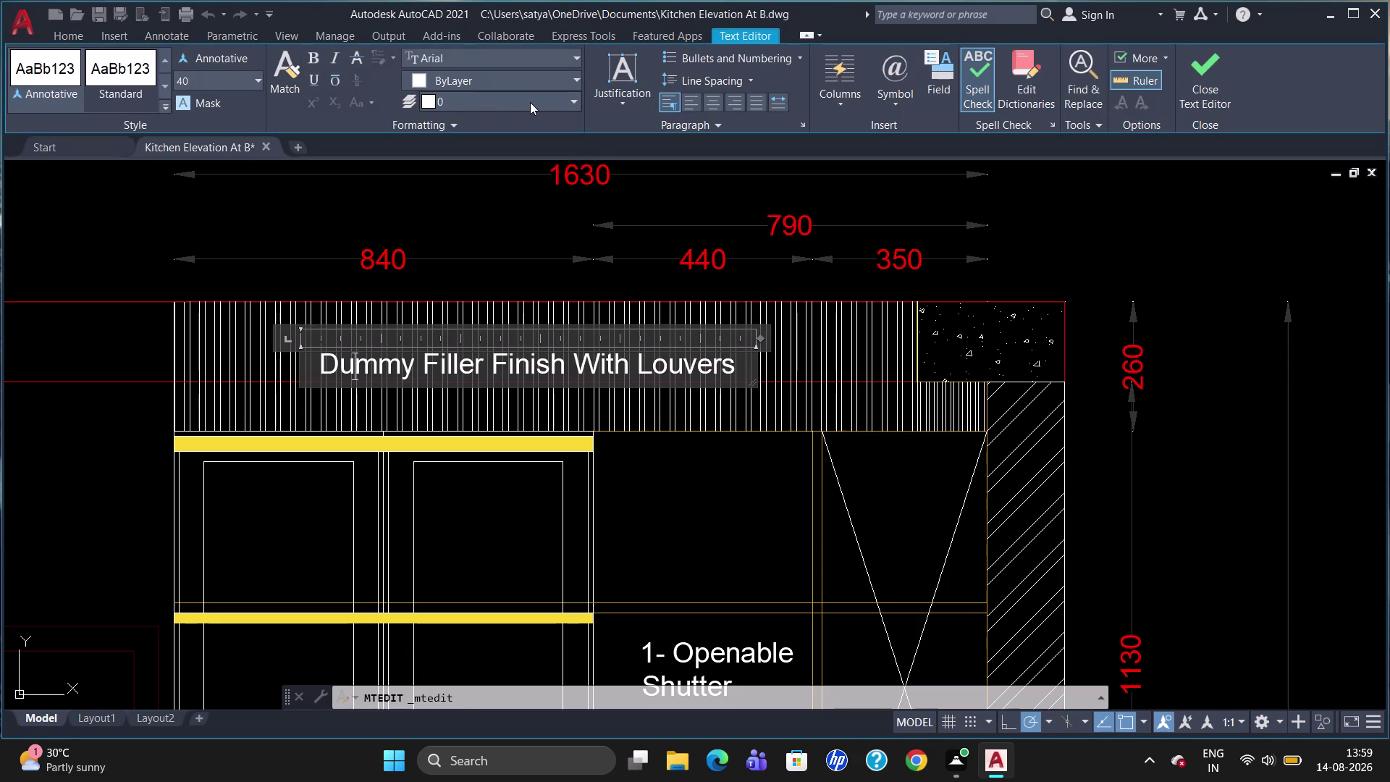
click(575, 99)
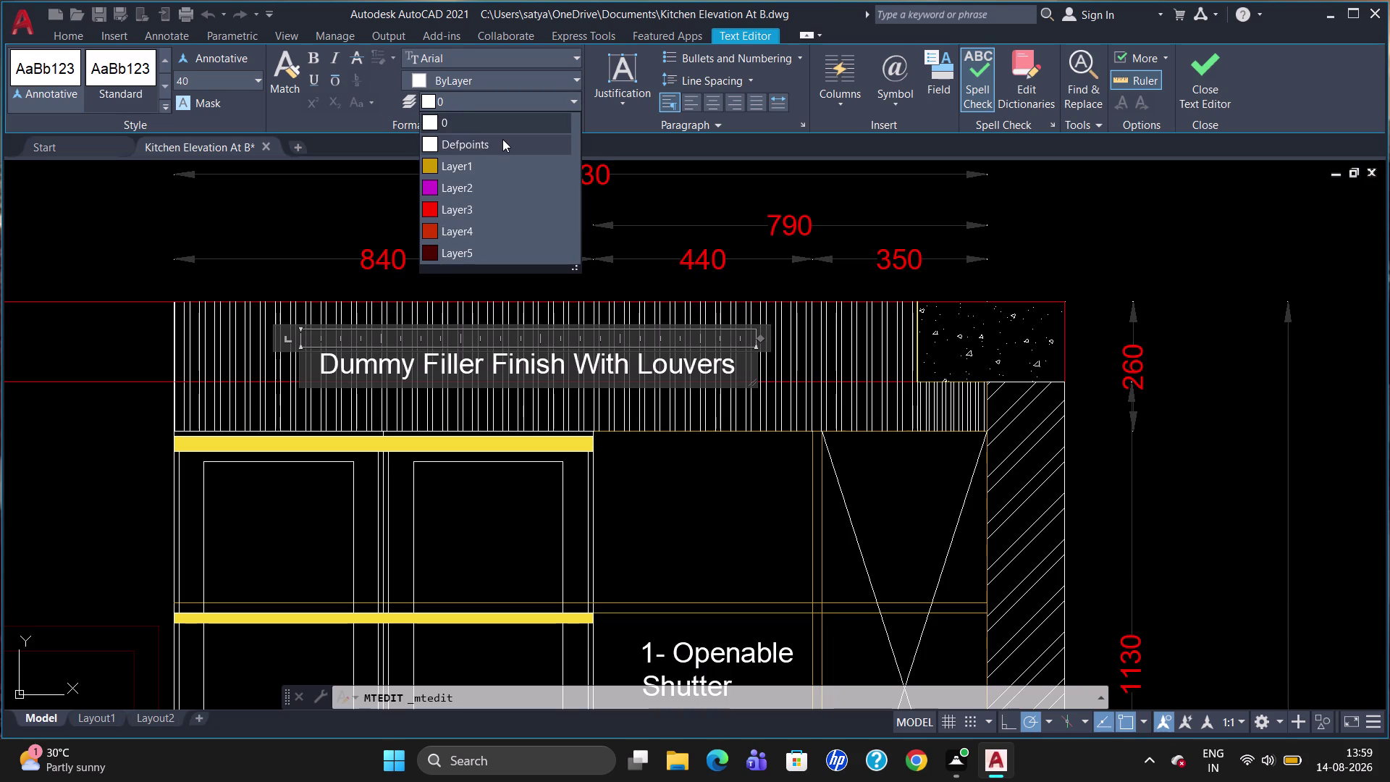
click(502, 77)
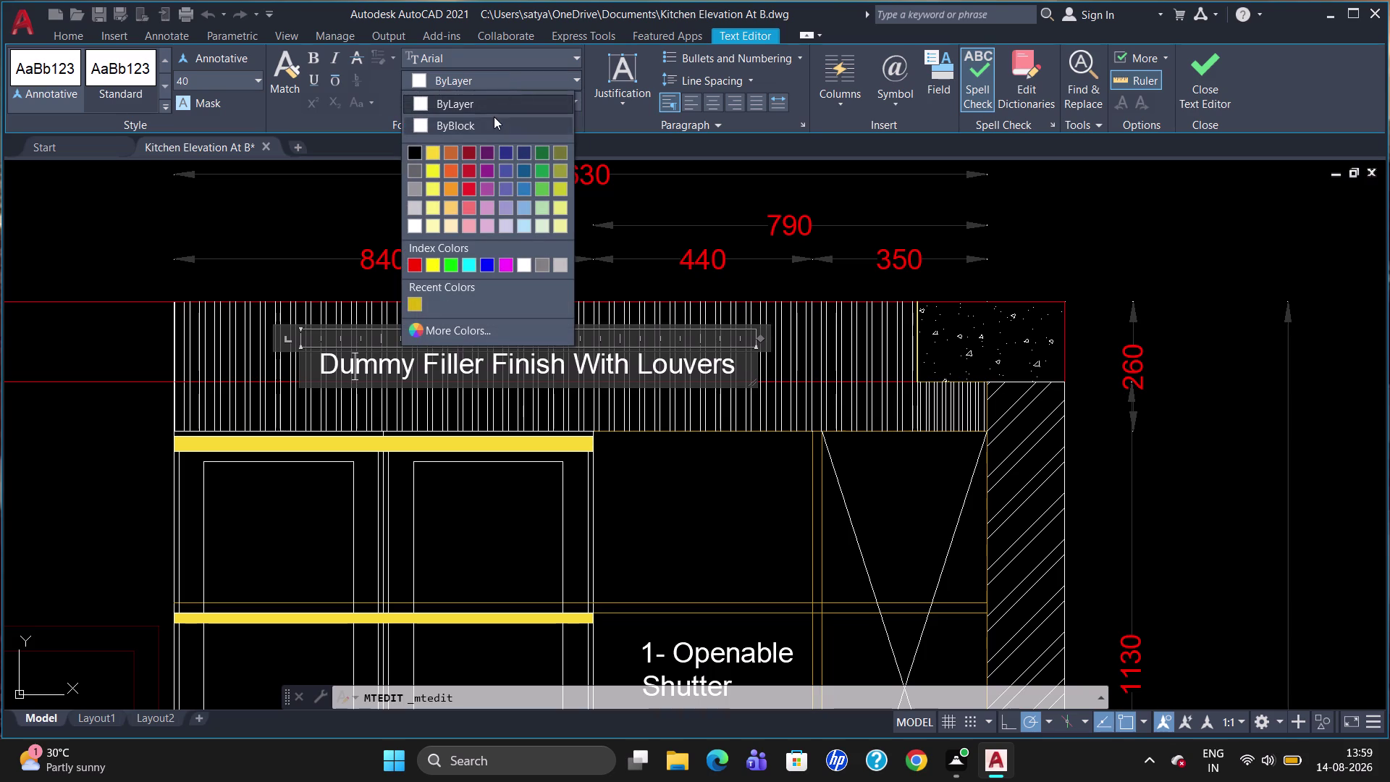
click(492, 53)
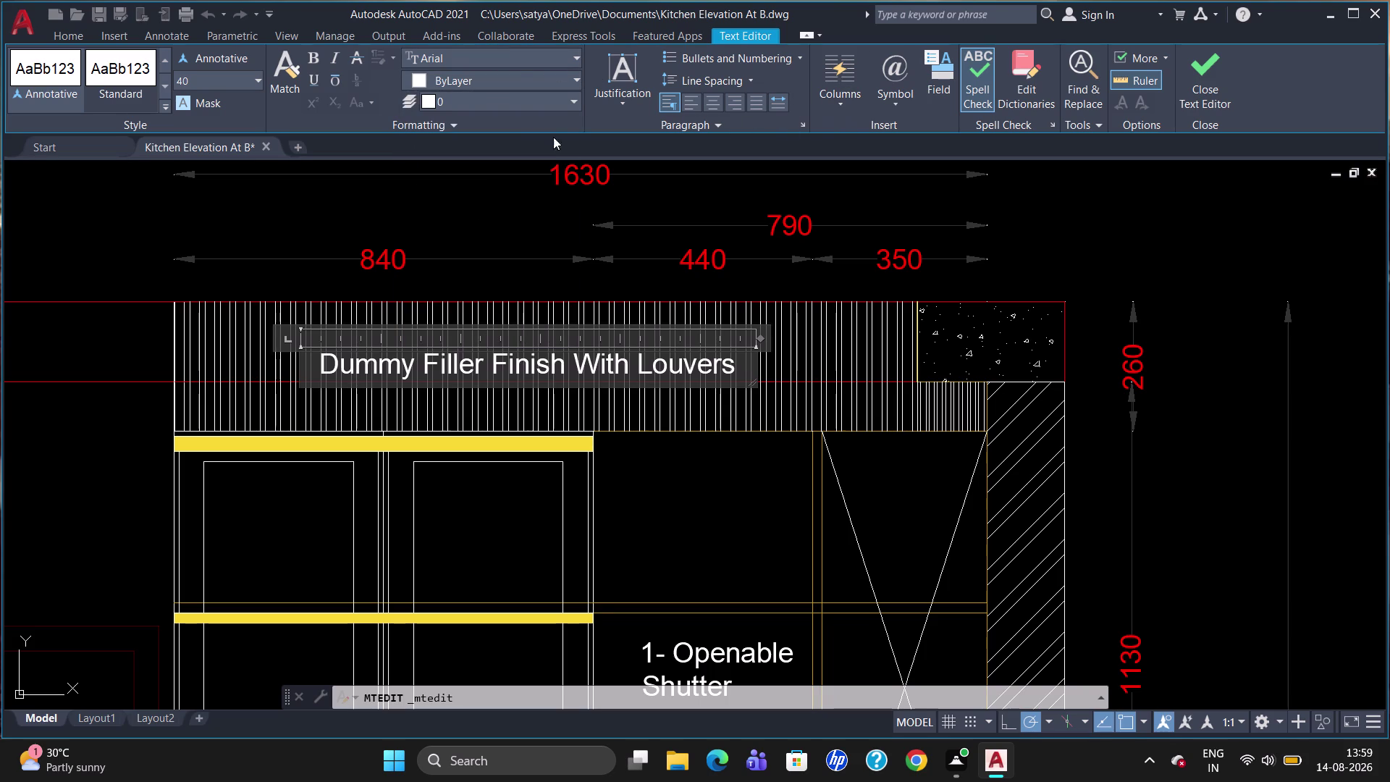
click(109, 74)
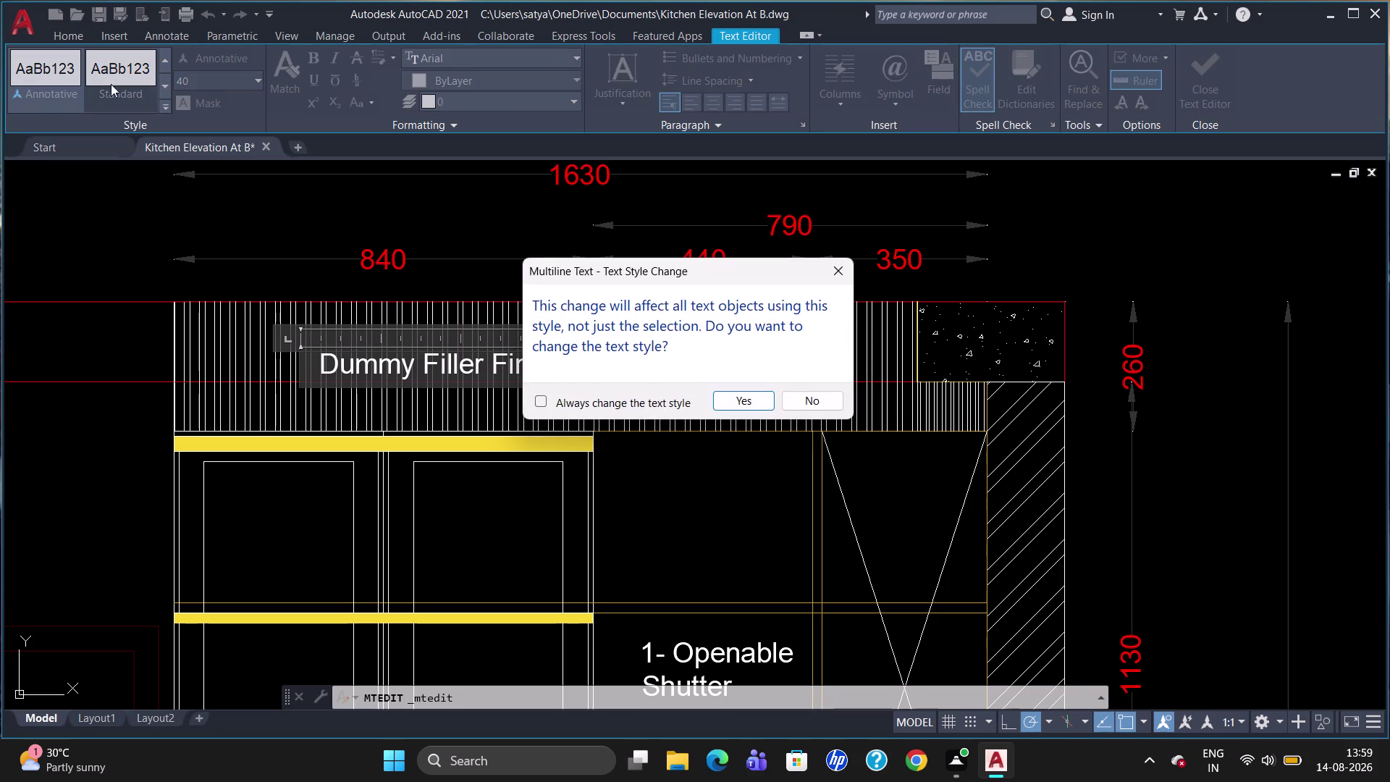
click(844, 268)
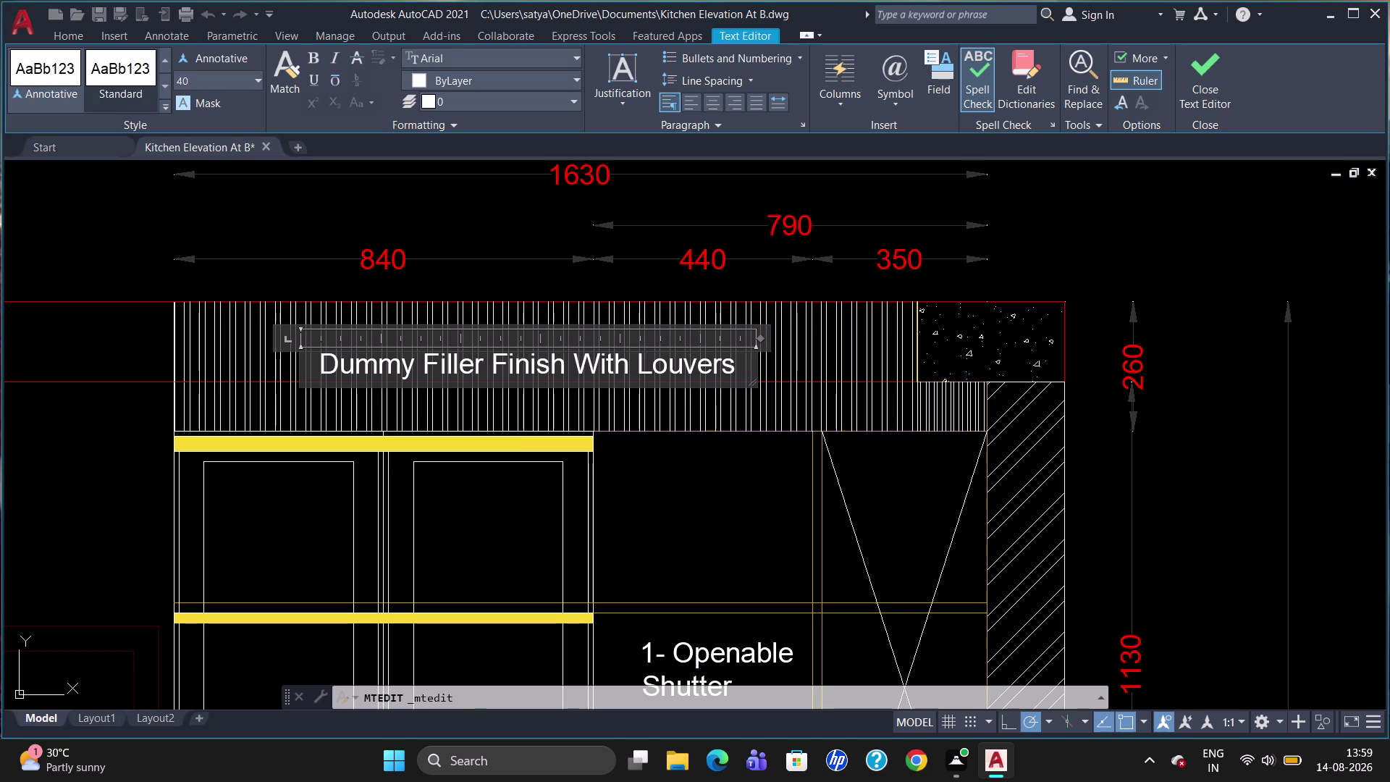
key(Escape)
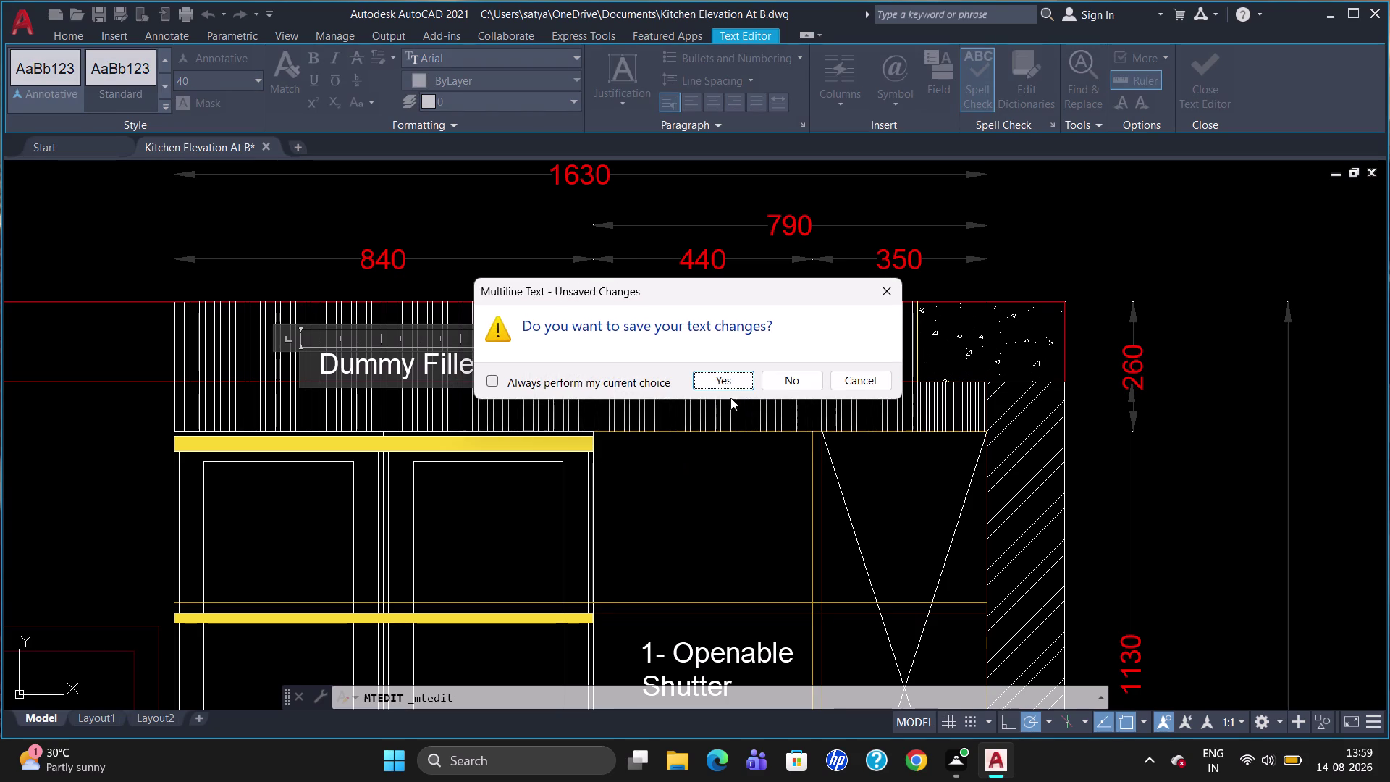
Confirm saving the label changes, zoom in on the loft, and select the label.
click(723, 376)
scroll(down, 3)
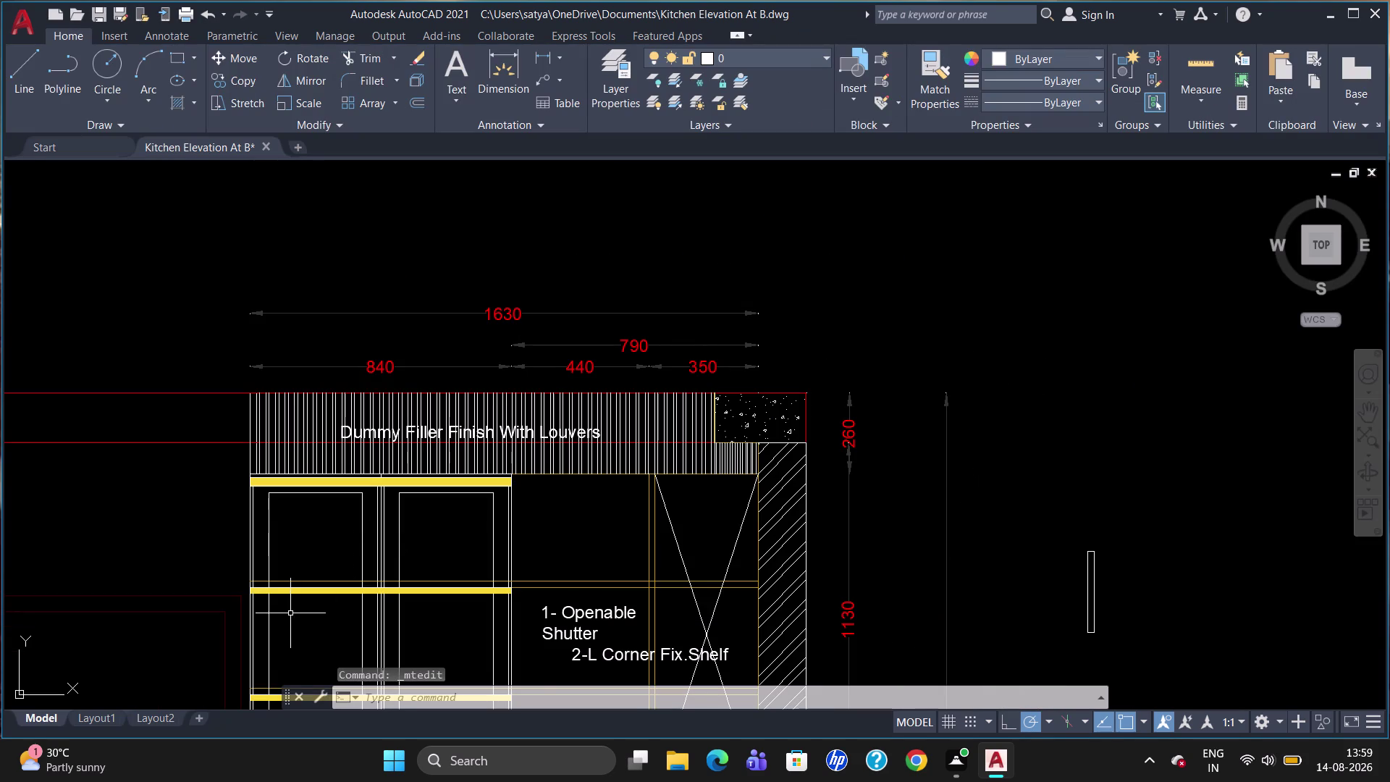
scroll(down, 3)
scroll(up, 3)
scroll(down, 3)
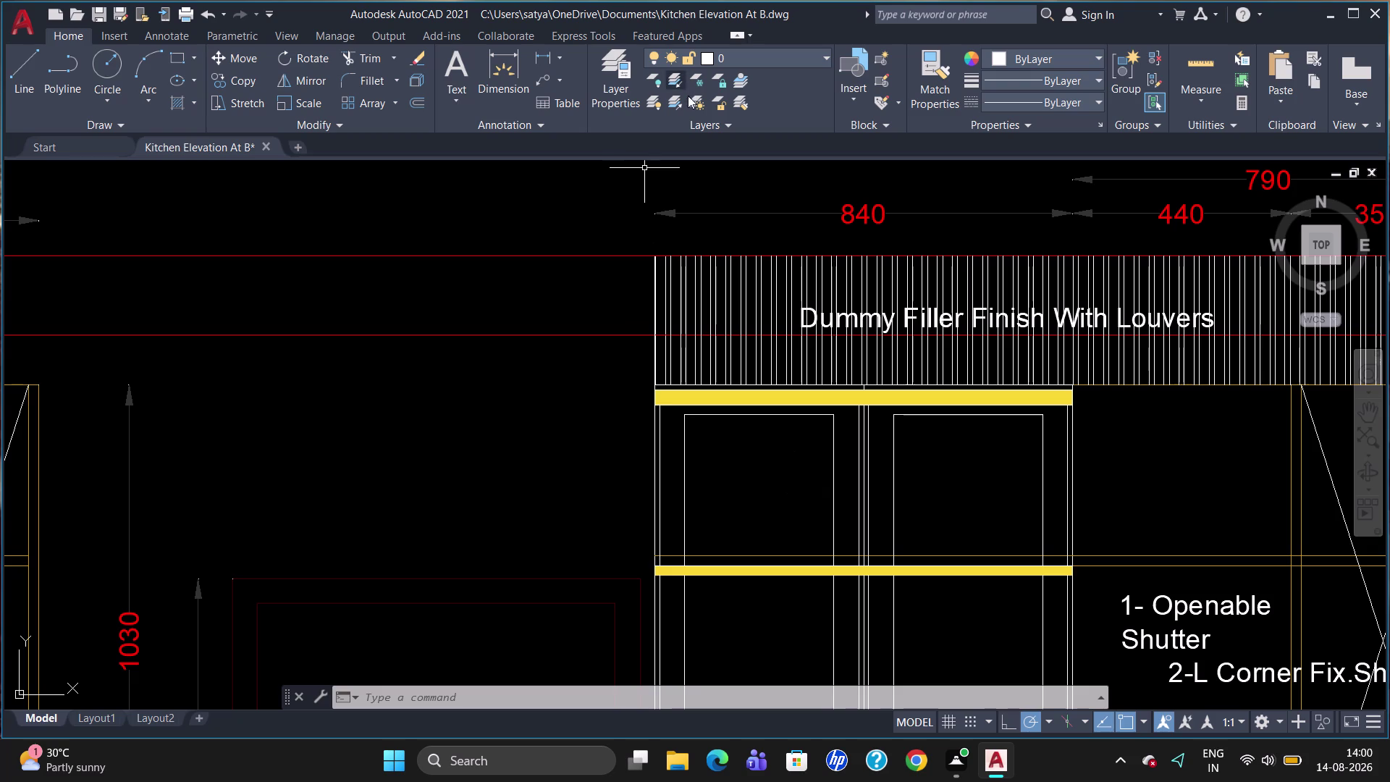
click(862, 315)
right_click(864, 314)
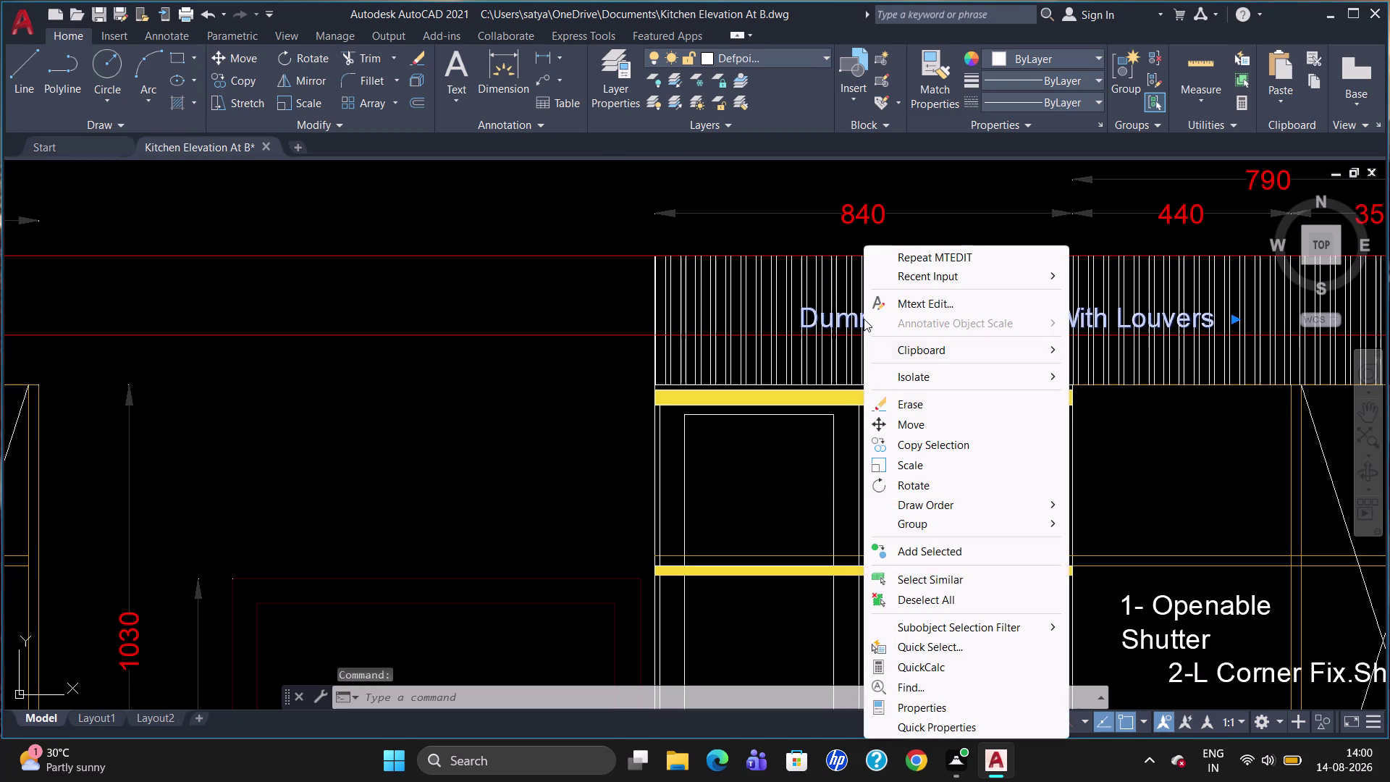
click(906, 707)
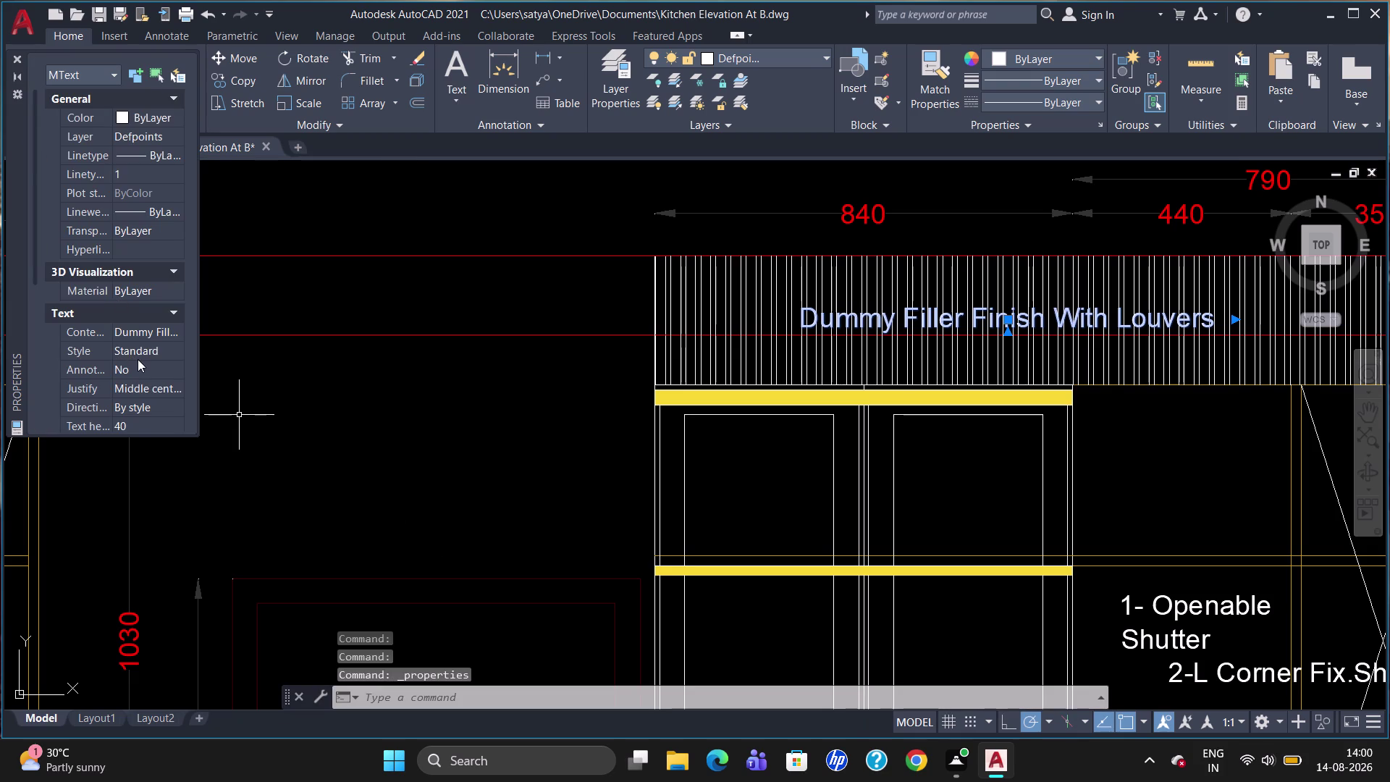
scroll(down, 3)
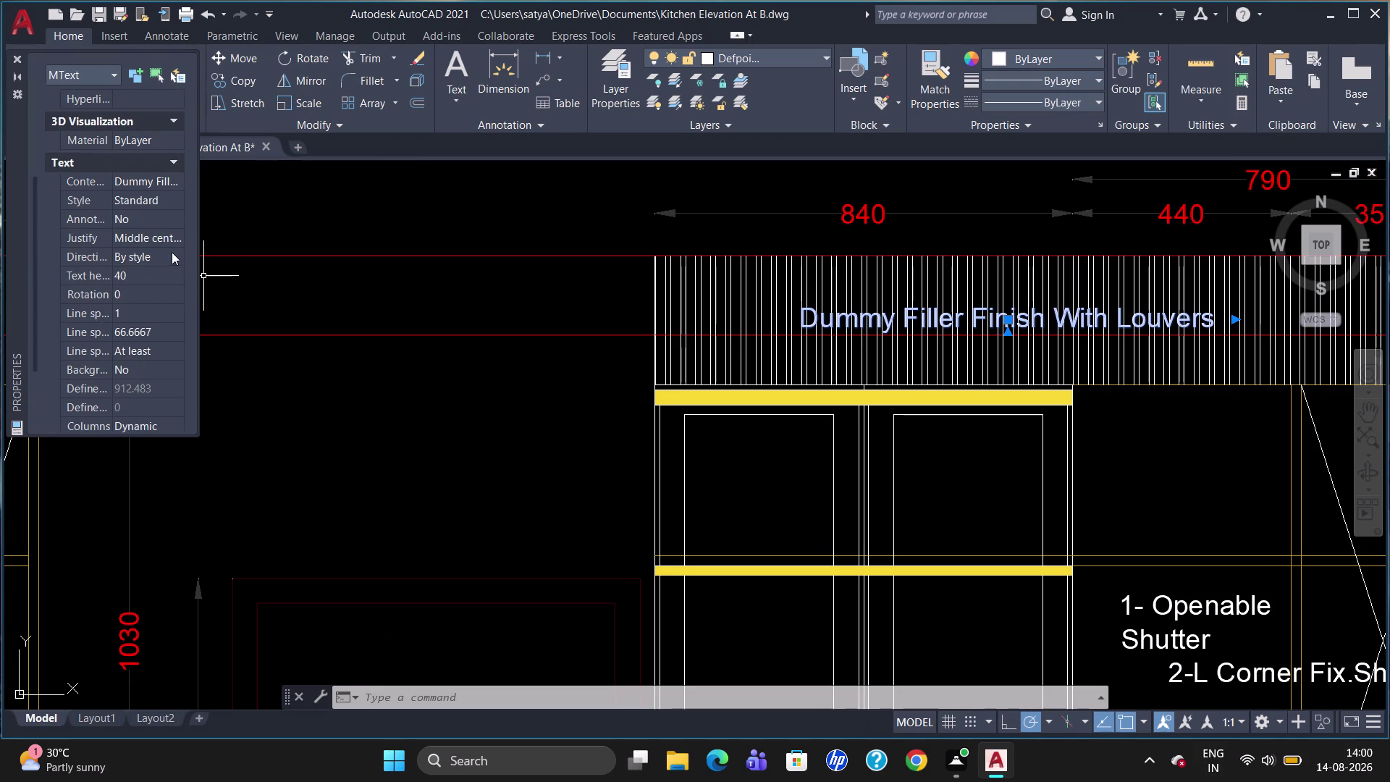
scroll(down, 3)
scroll(down, 3)
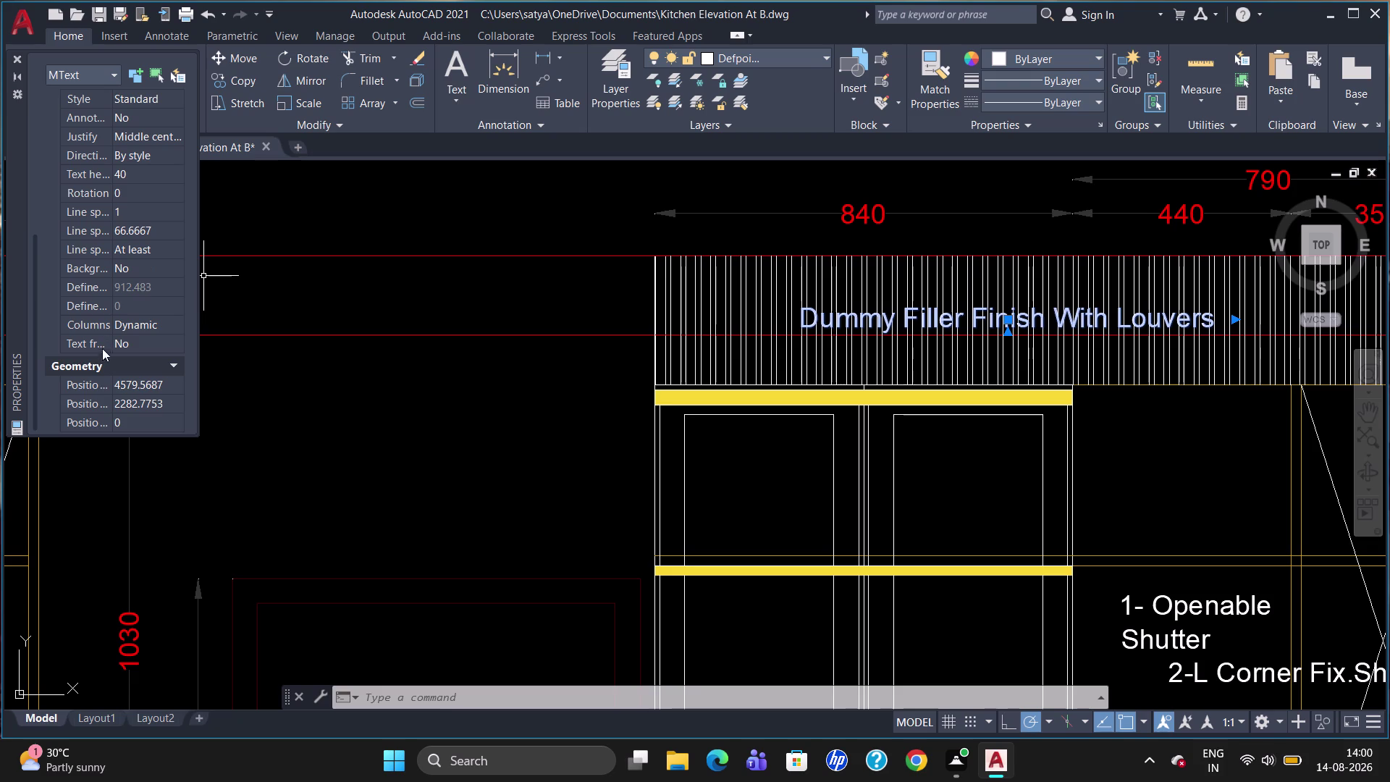
scroll(down, 3)
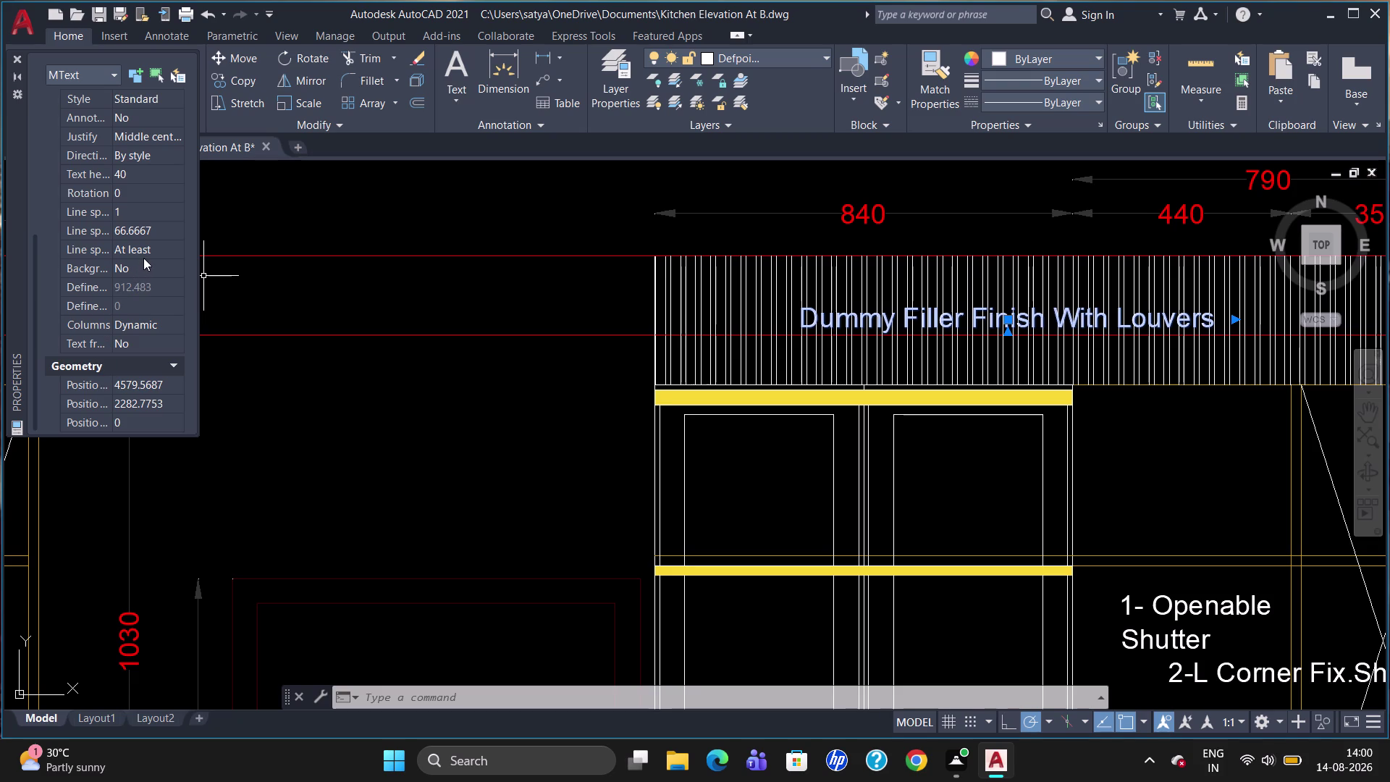
click(144, 257)
click(144, 265)
click(173, 265)
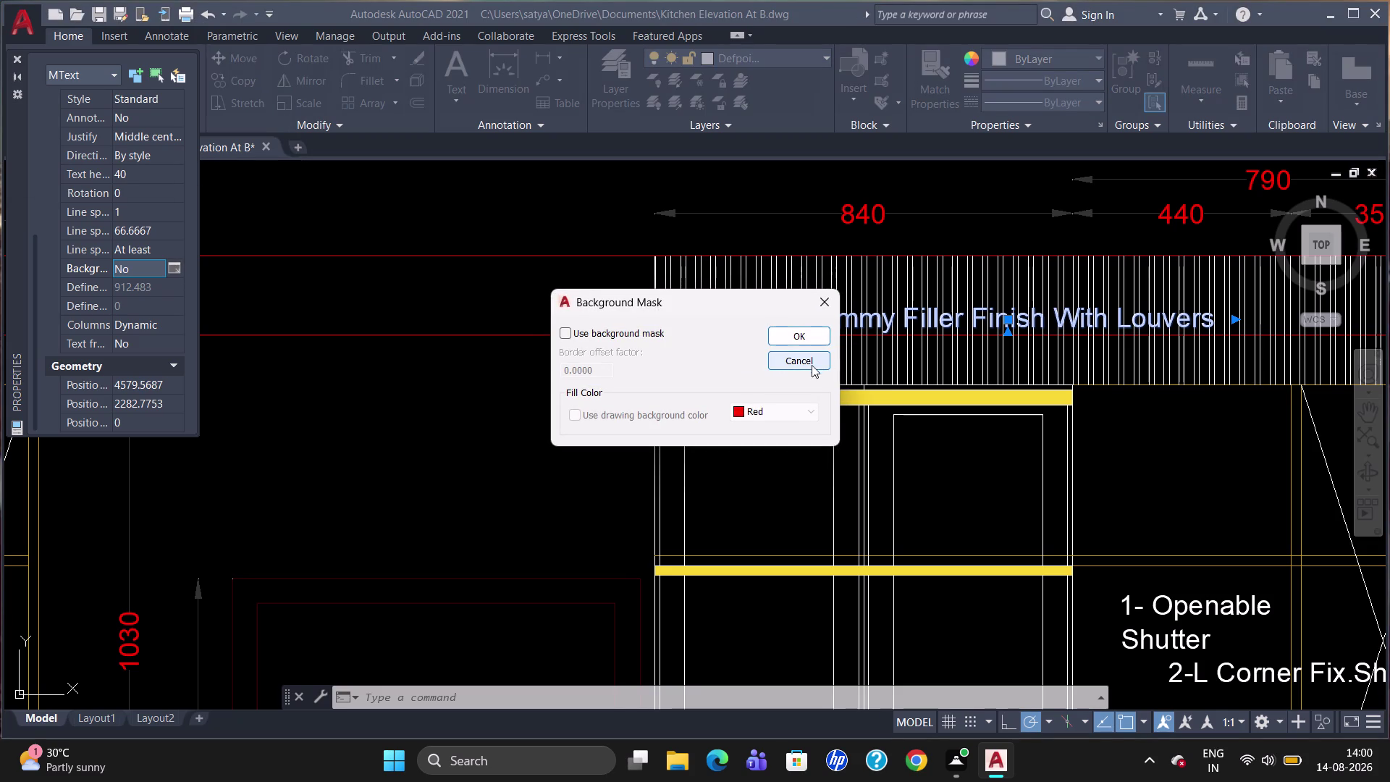
click(576, 392)
click(569, 333)
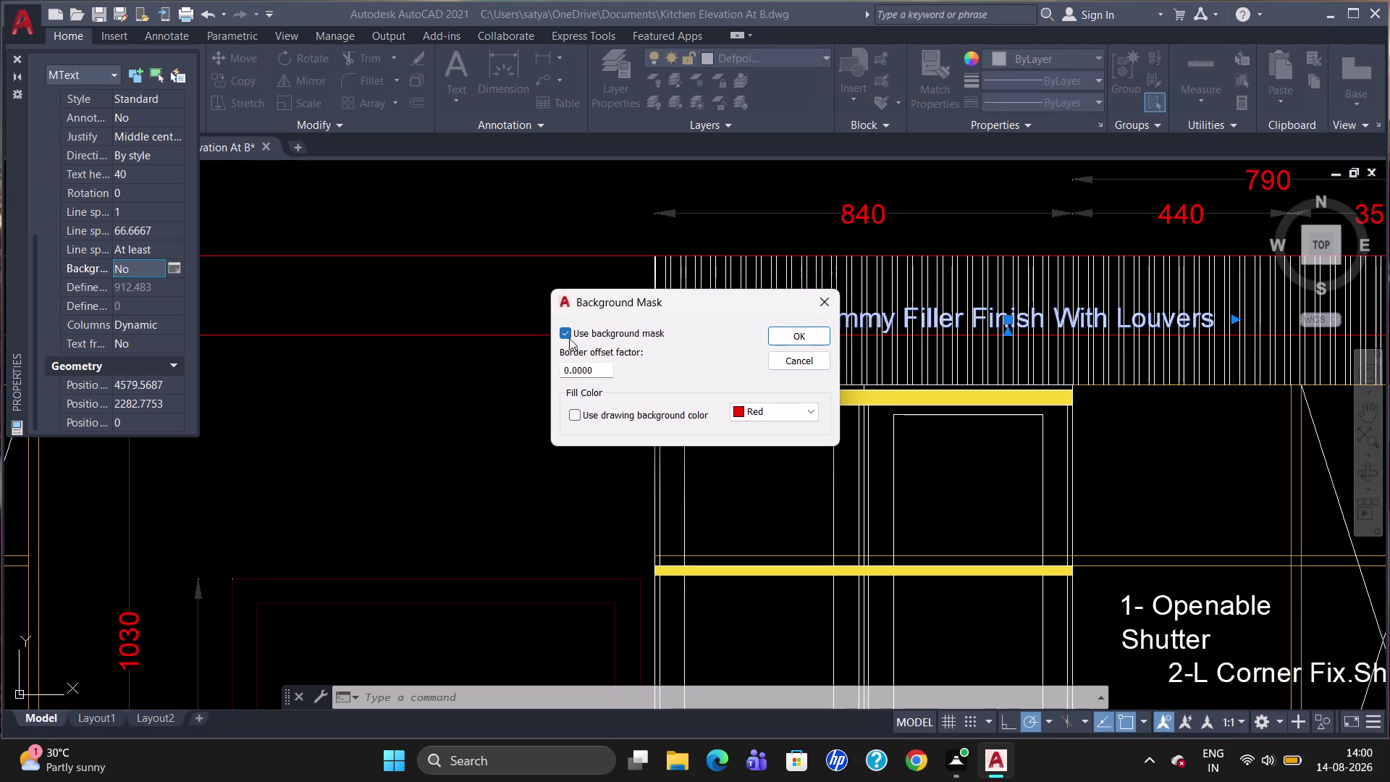
click(597, 372)
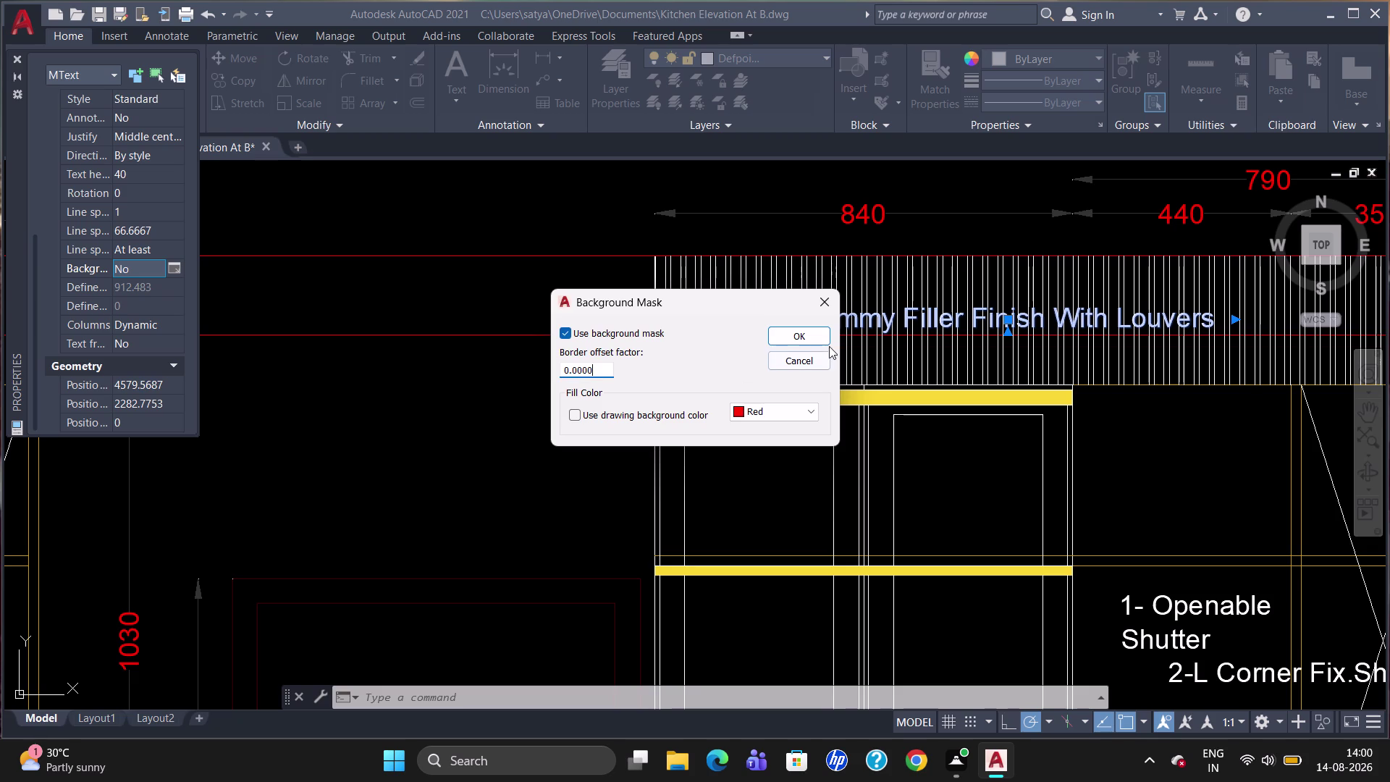
click(815, 335)
click(872, 309)
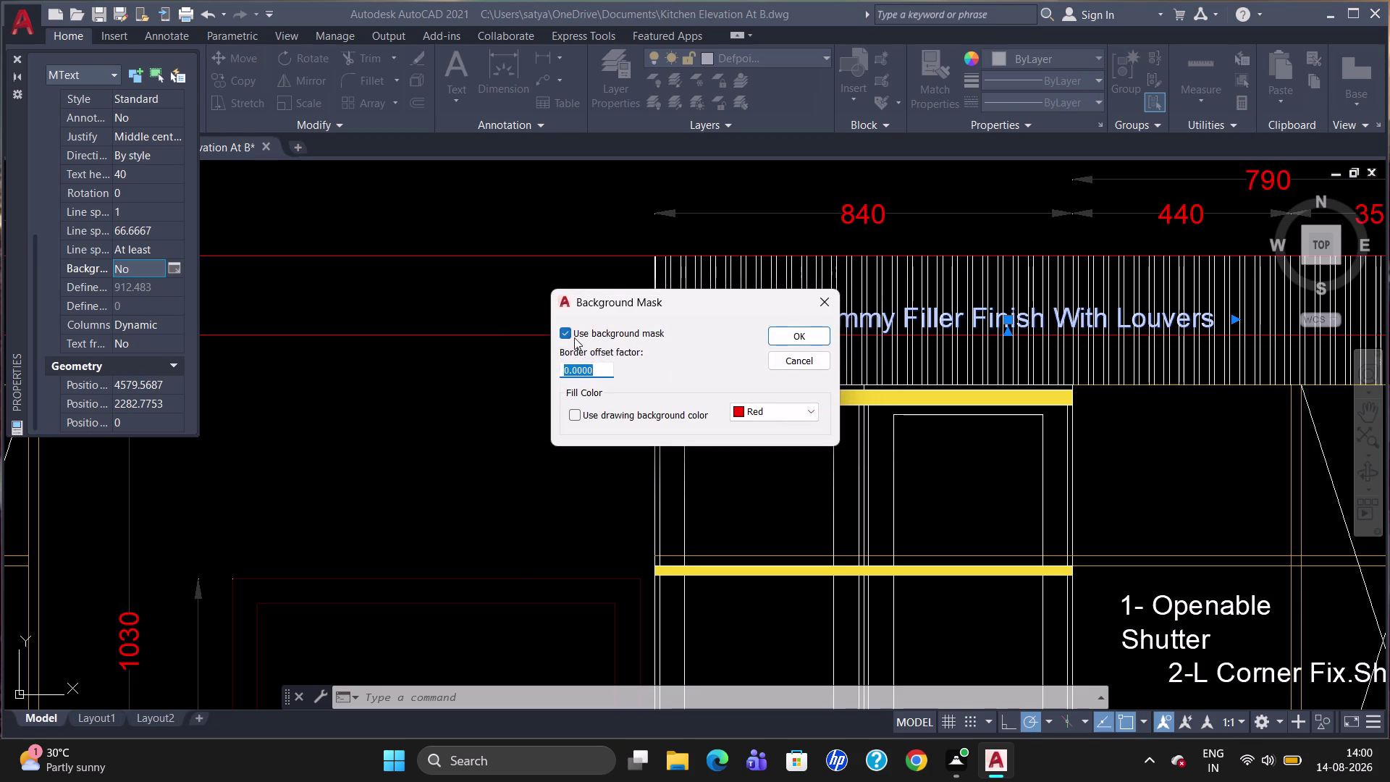
click(565, 330)
click(822, 424)
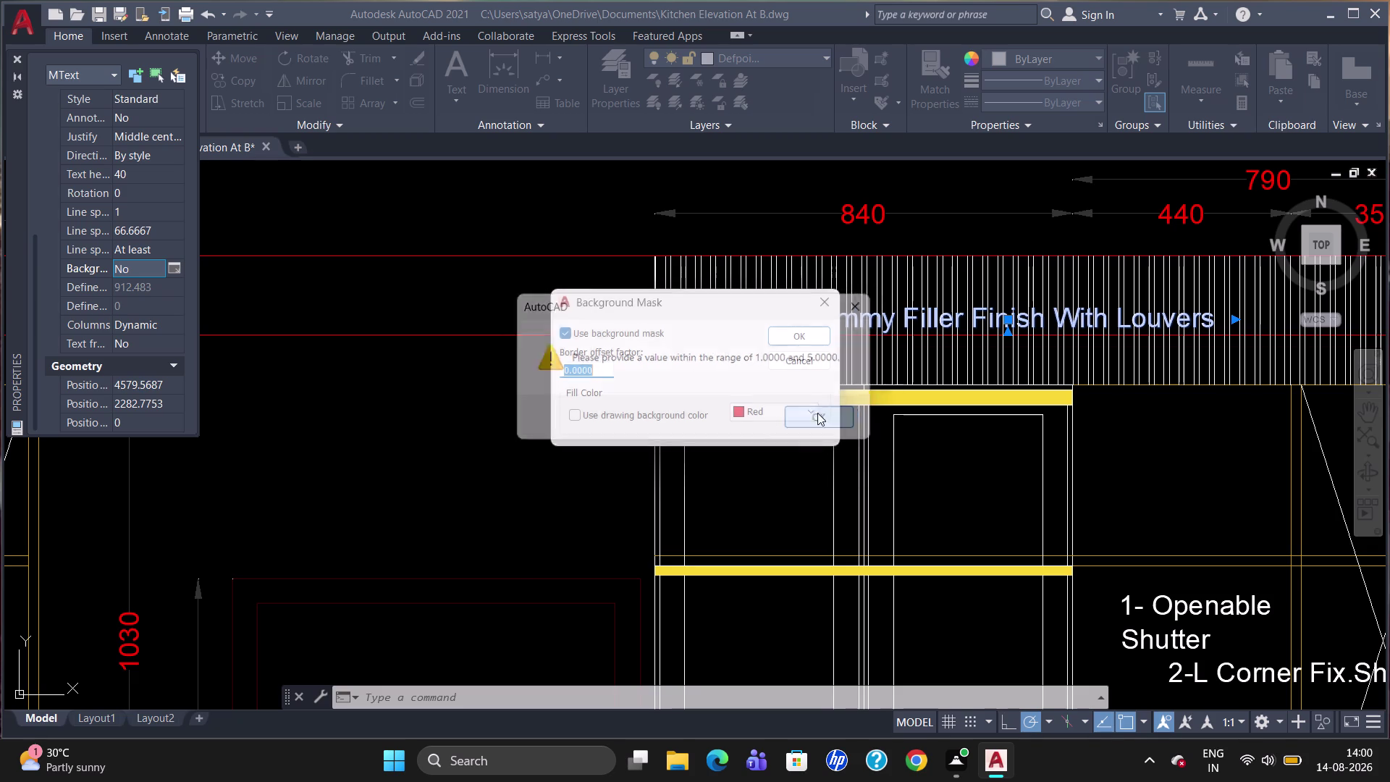
click(821, 307)
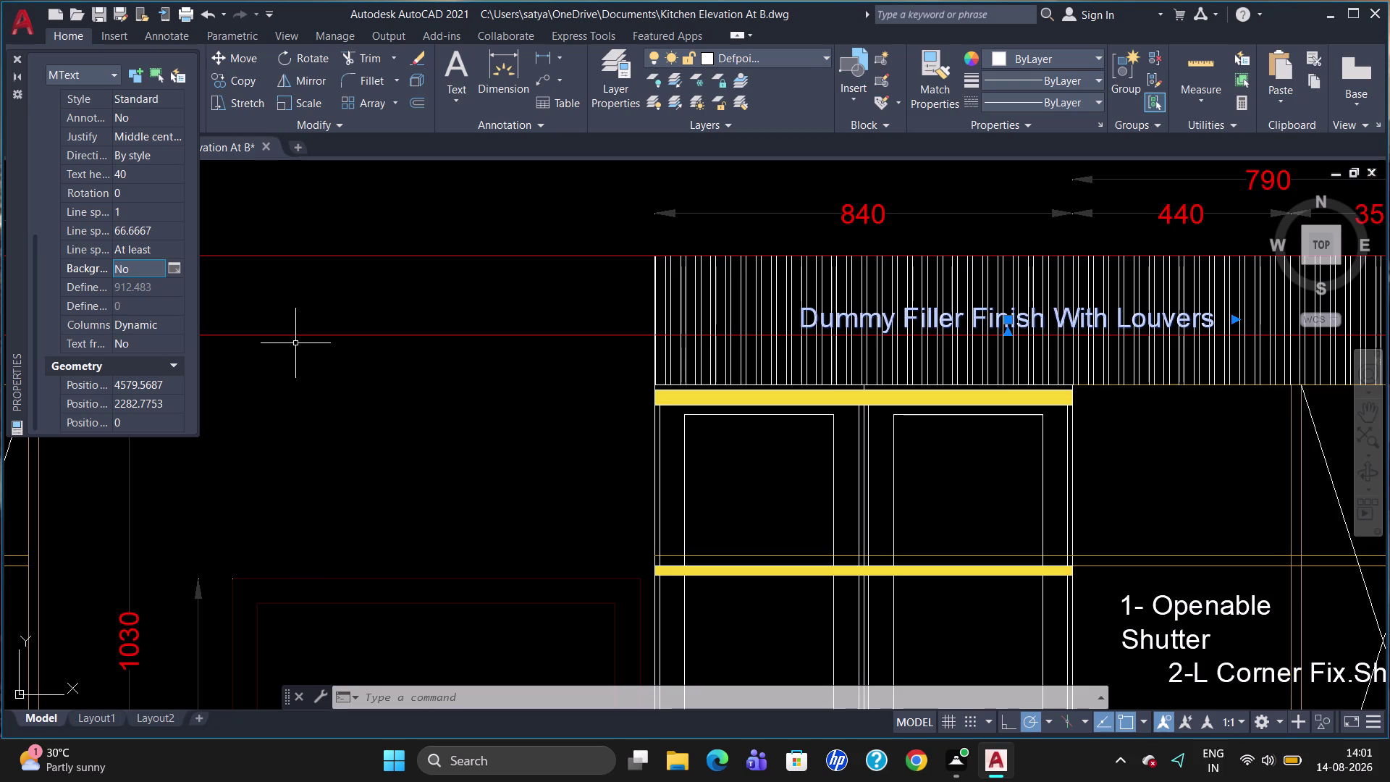
click(13, 54)
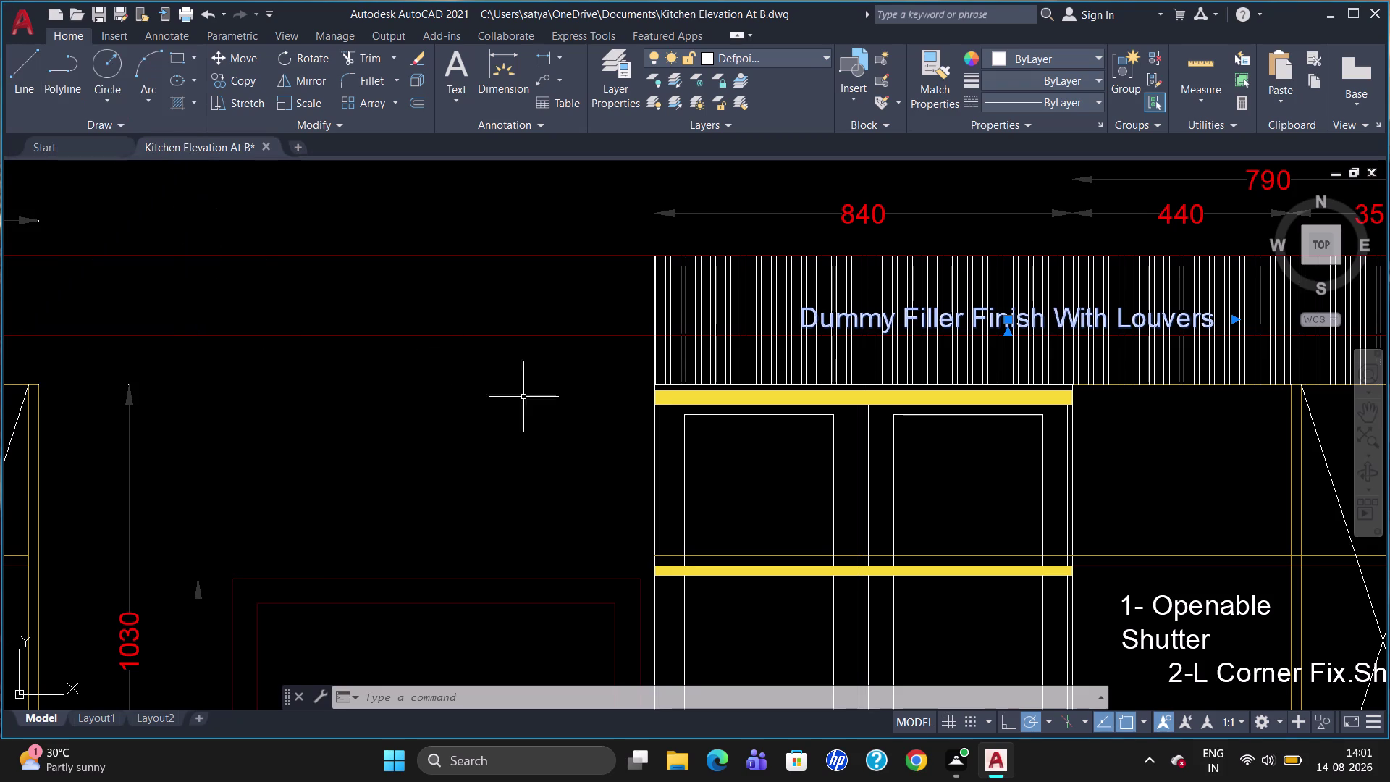
key(Escape)
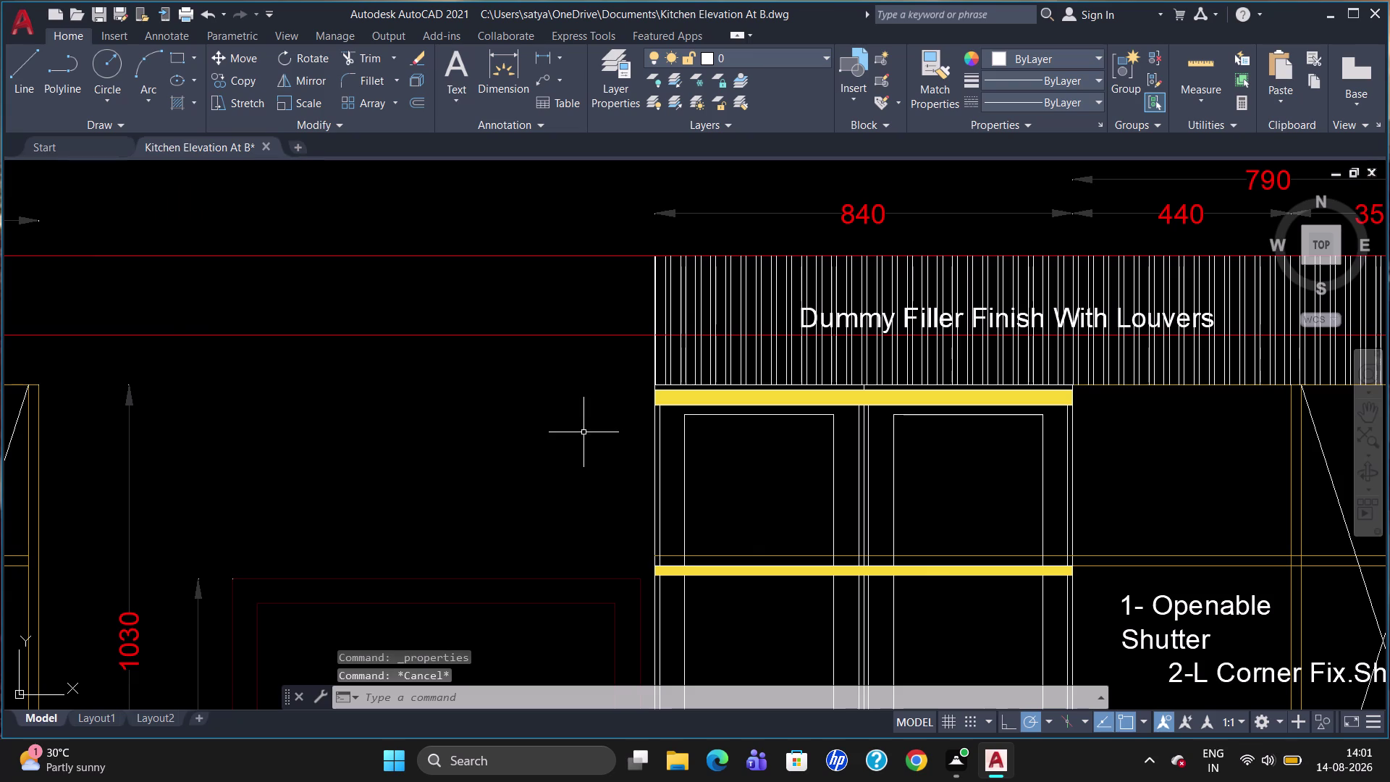
scroll(down, 3)
scroll(down, 3)
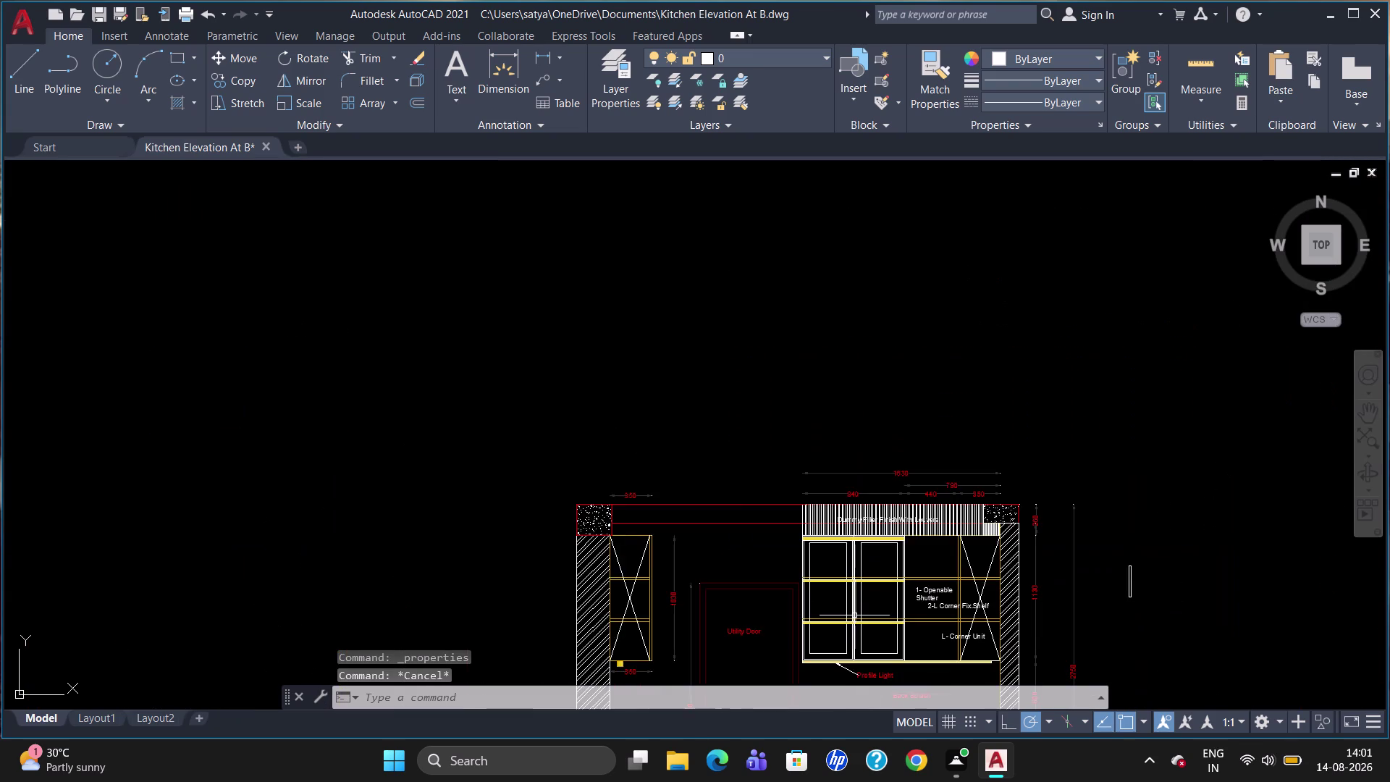
scroll(up, 3)
scroll(down, 3)
scroll(up, 3)
scroll(down, 3)
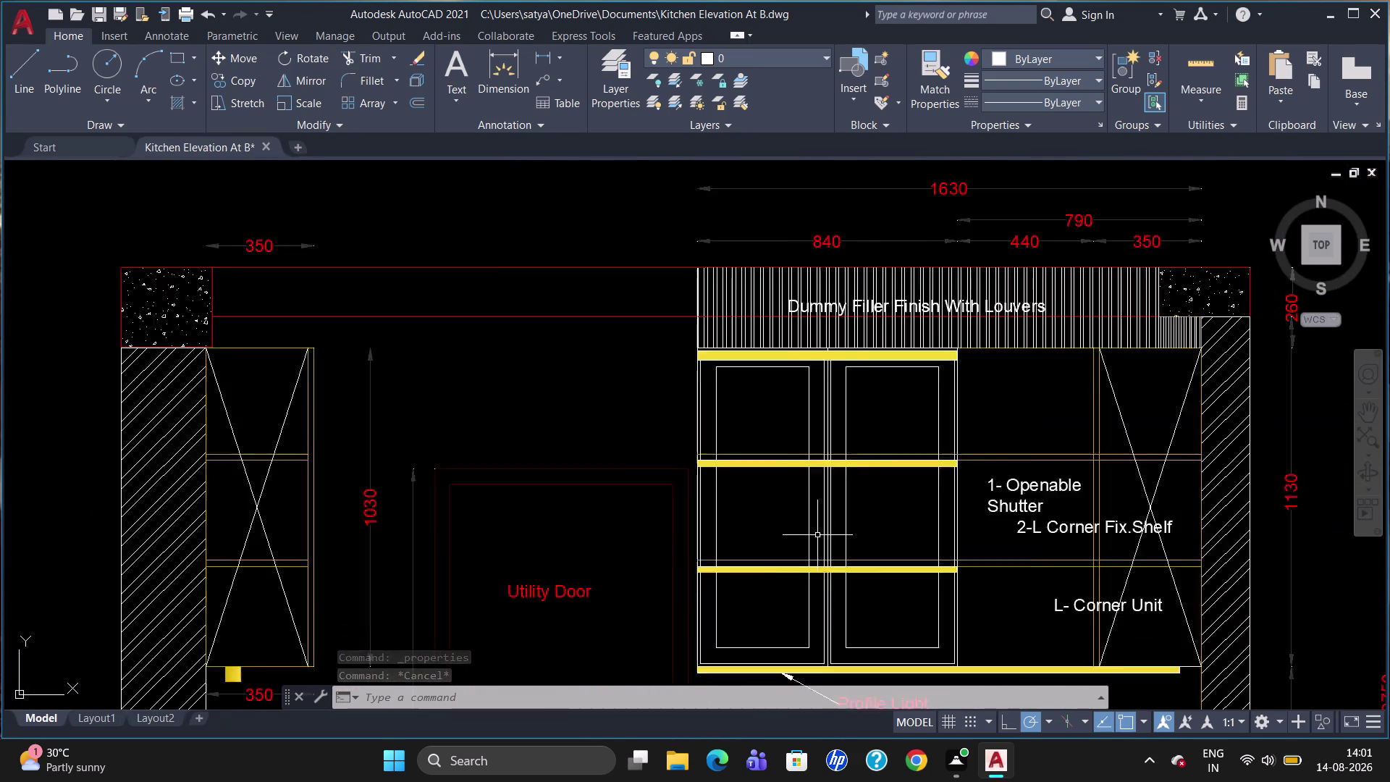
scroll(down, 3)
scroll(up, 3)
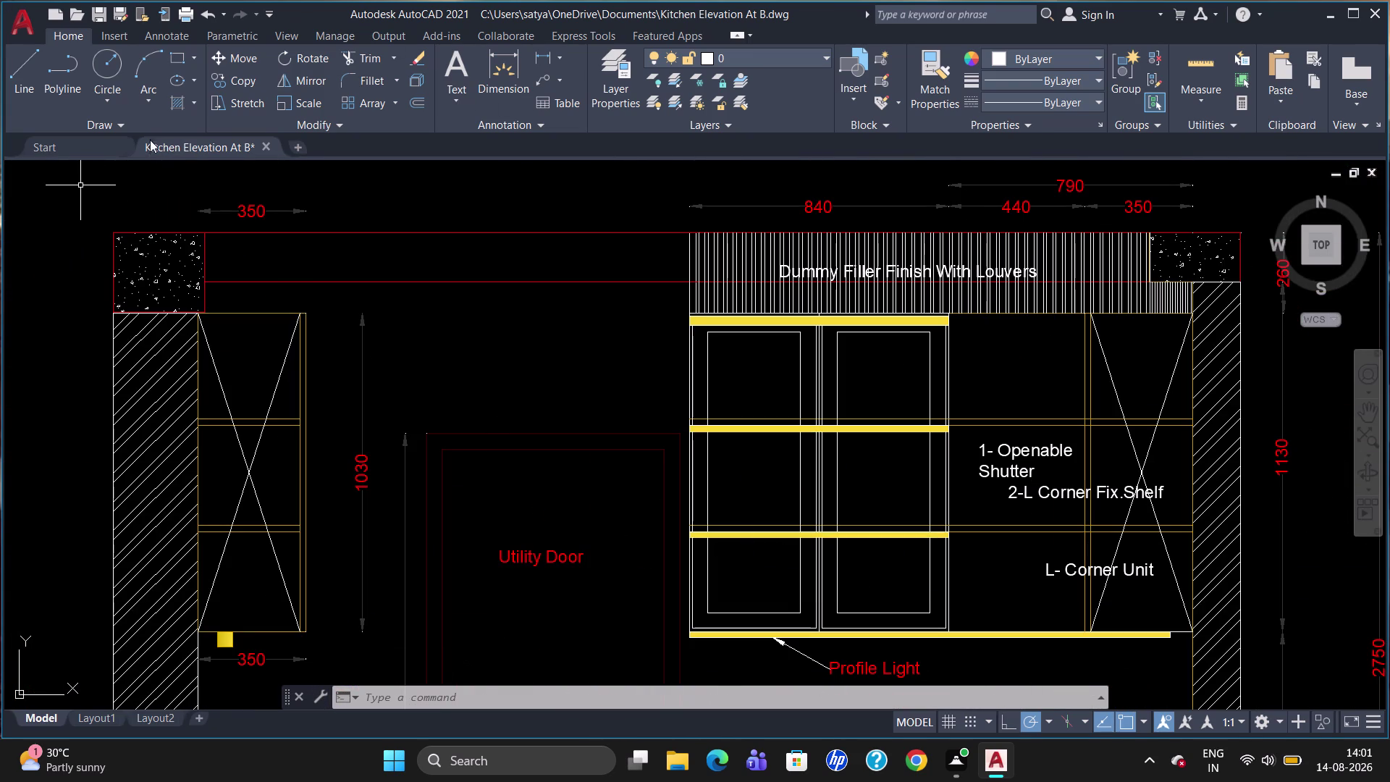
click(177, 104)
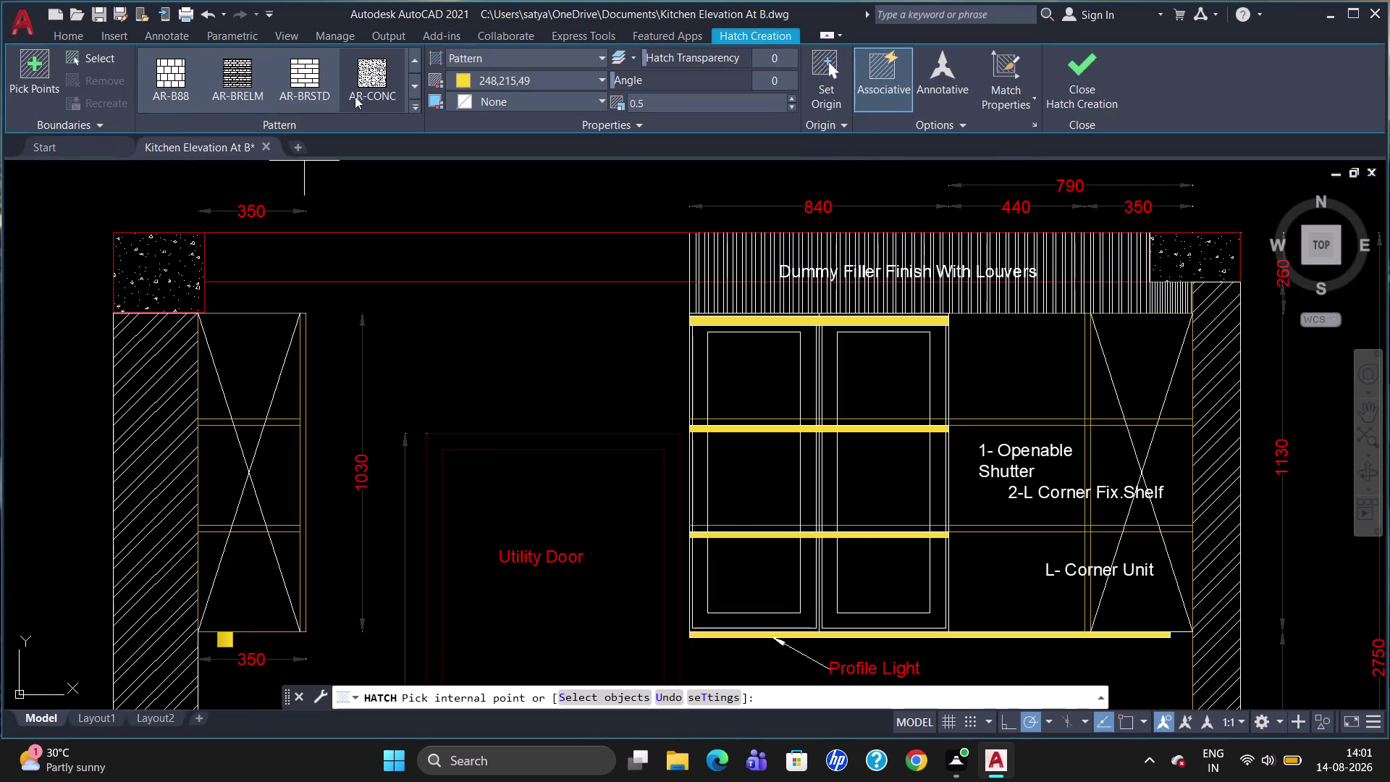
click(420, 102)
scroll(down, 3)
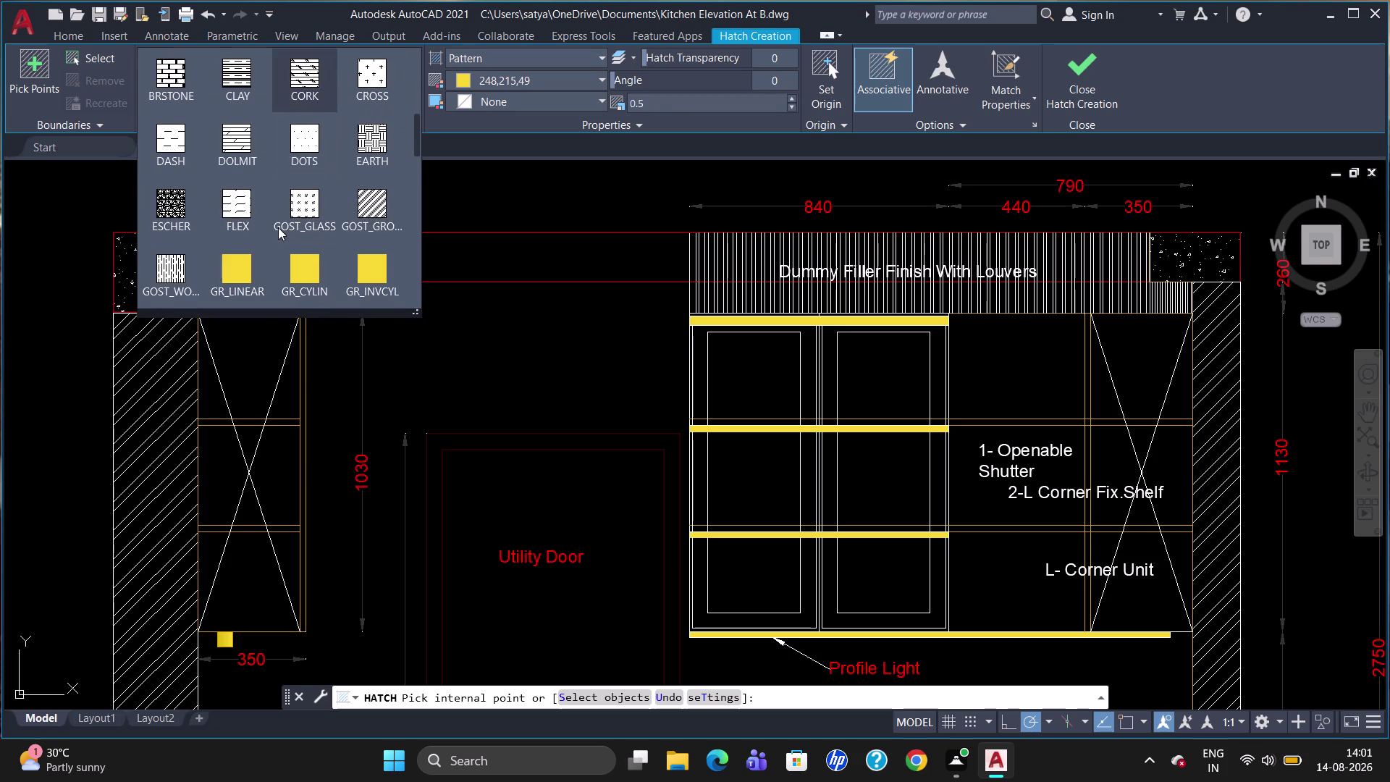
click(297, 213)
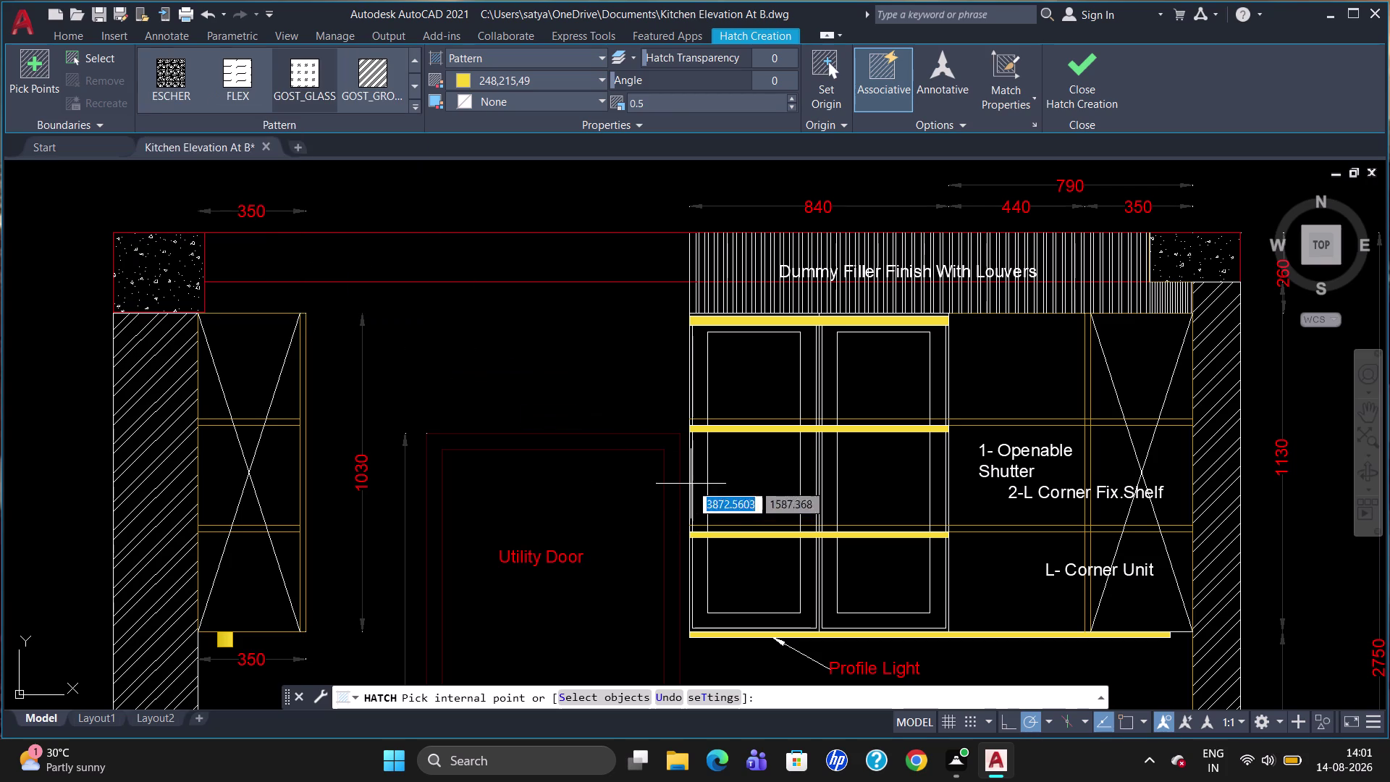
click(746, 386)
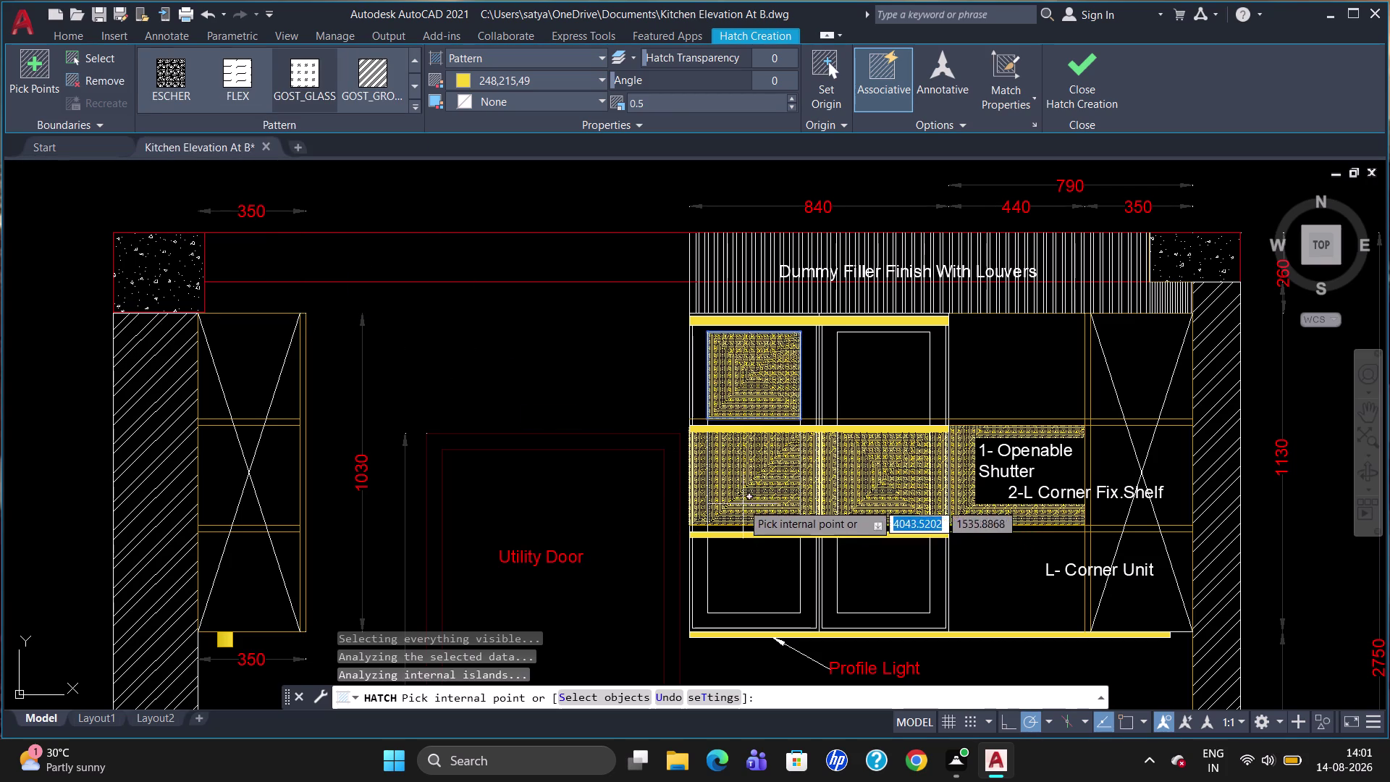
click(876, 387)
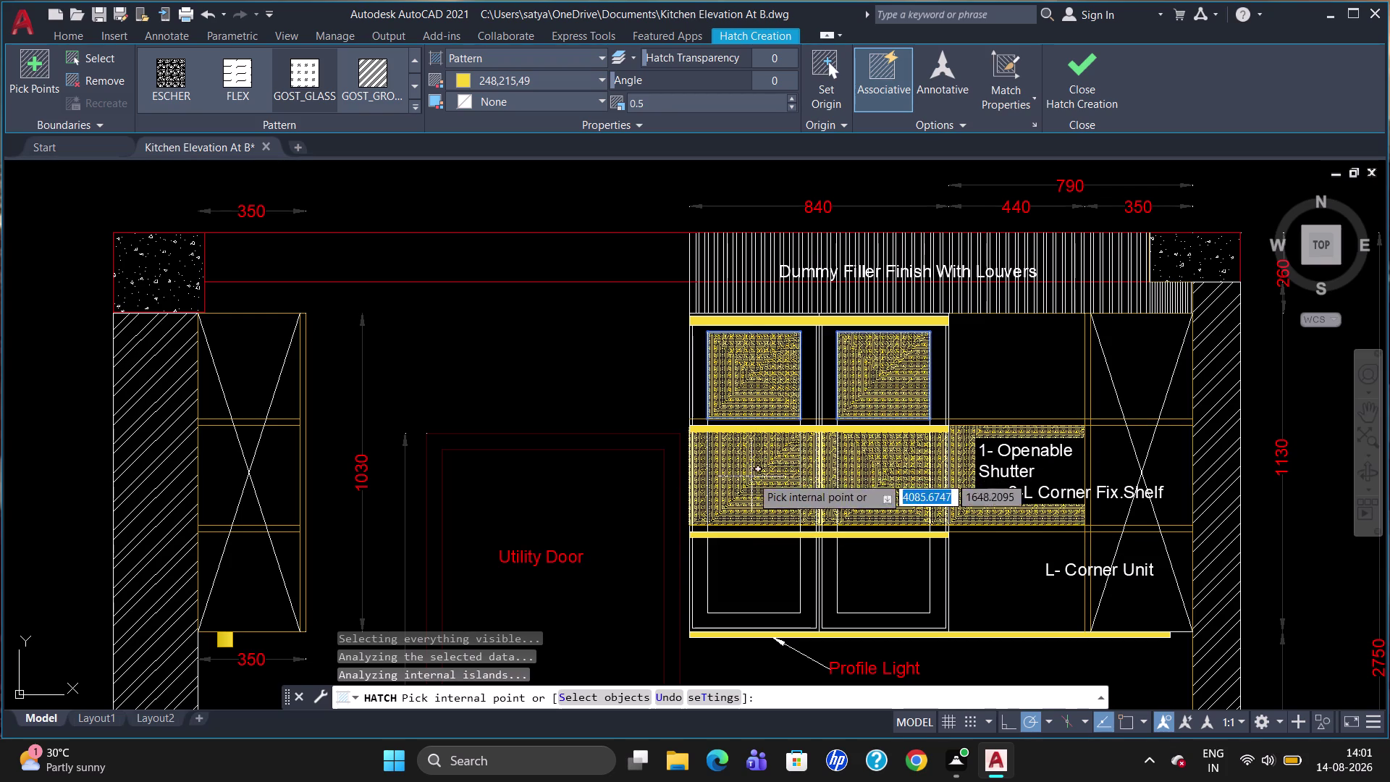
click(749, 574)
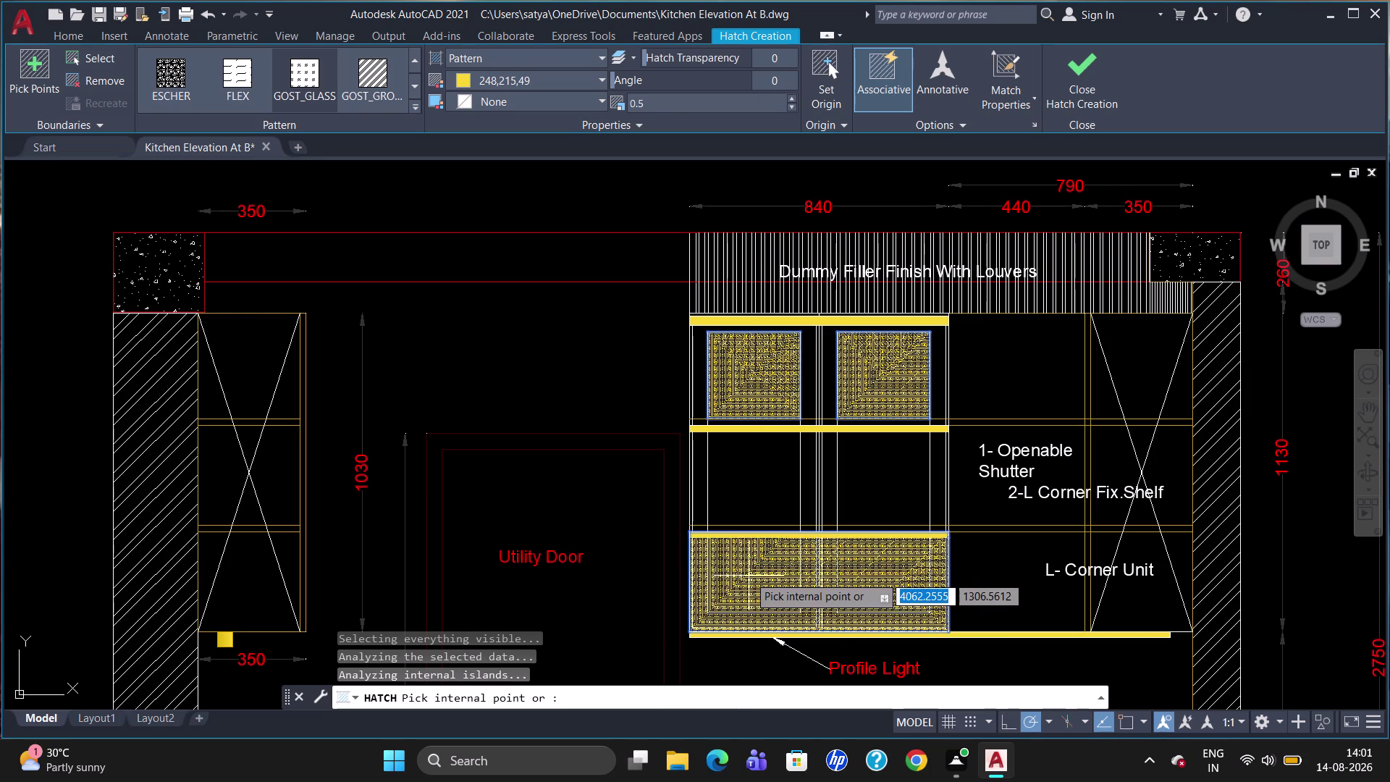
key(Escape)
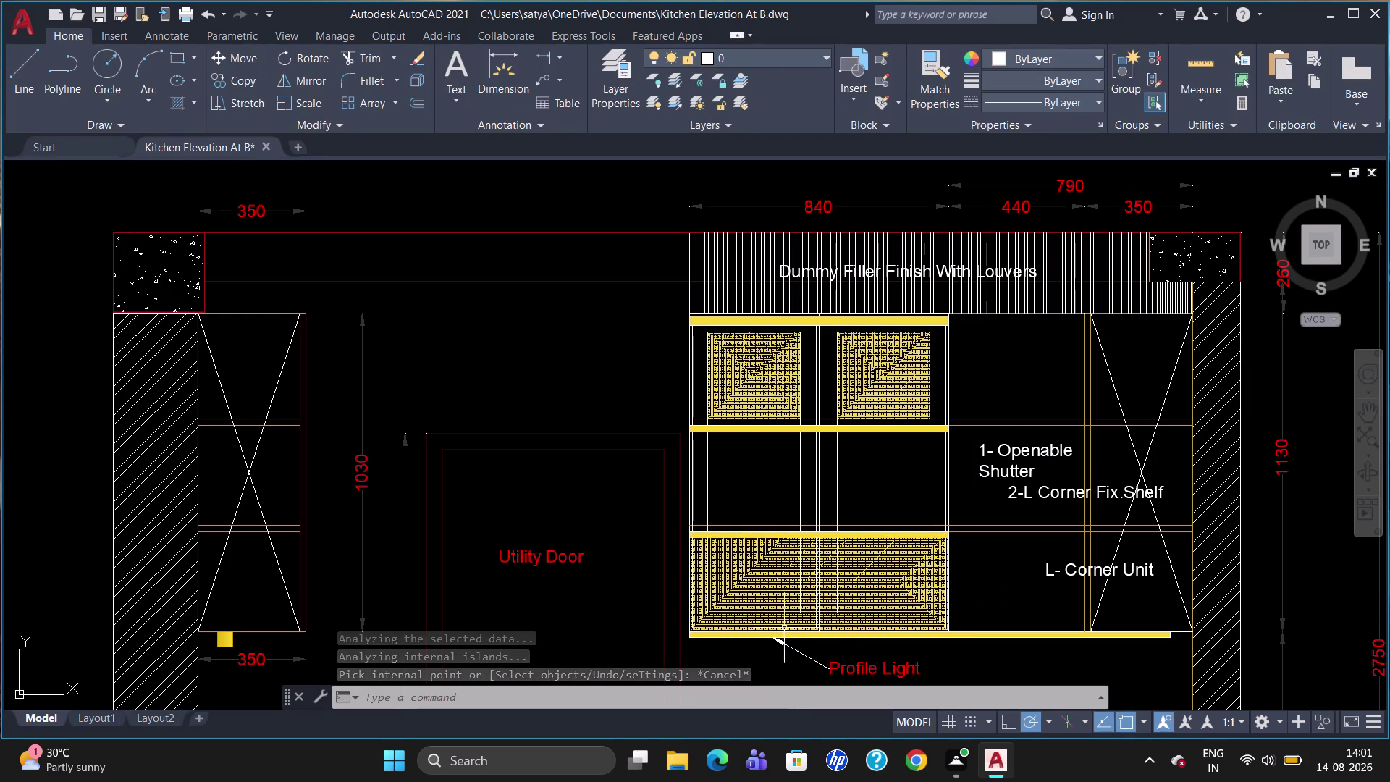
click(765, 582)
key(Escape)
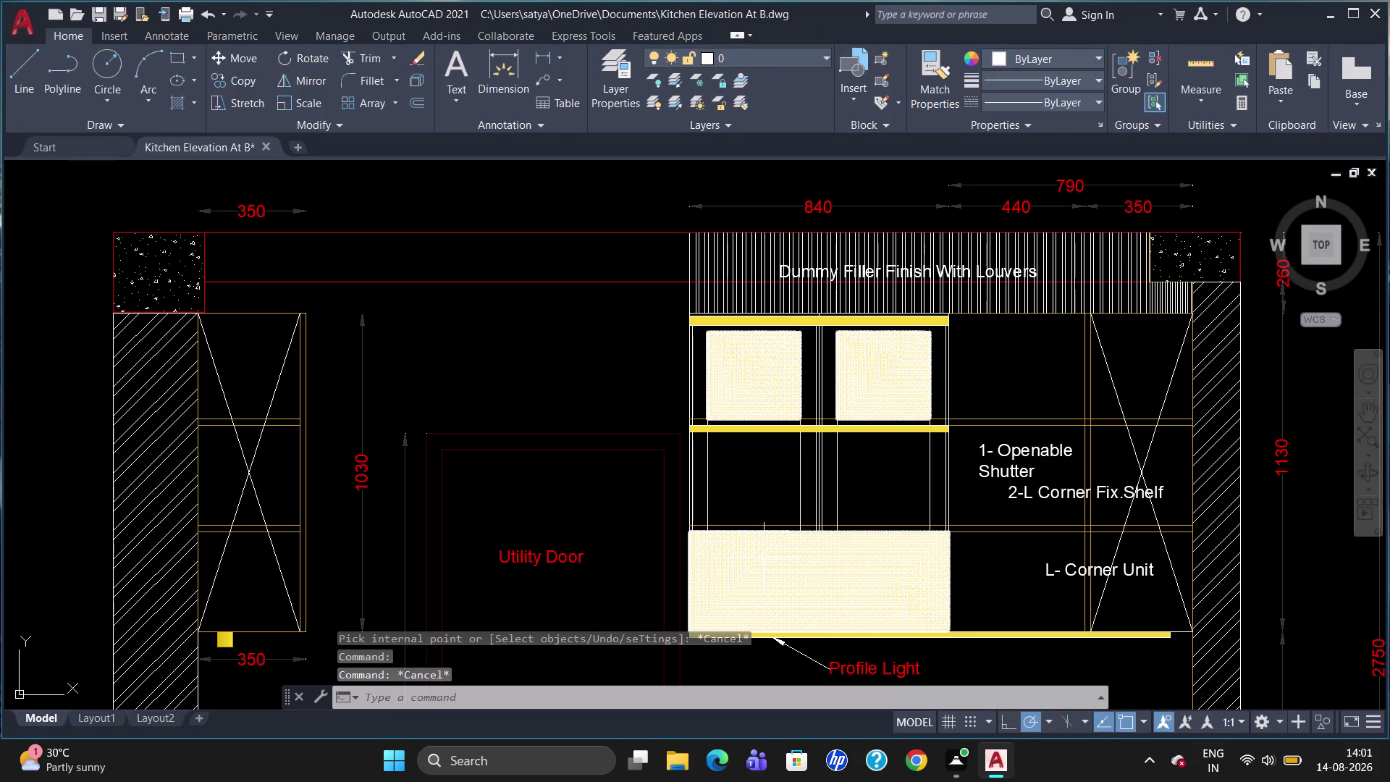
key(Delete)
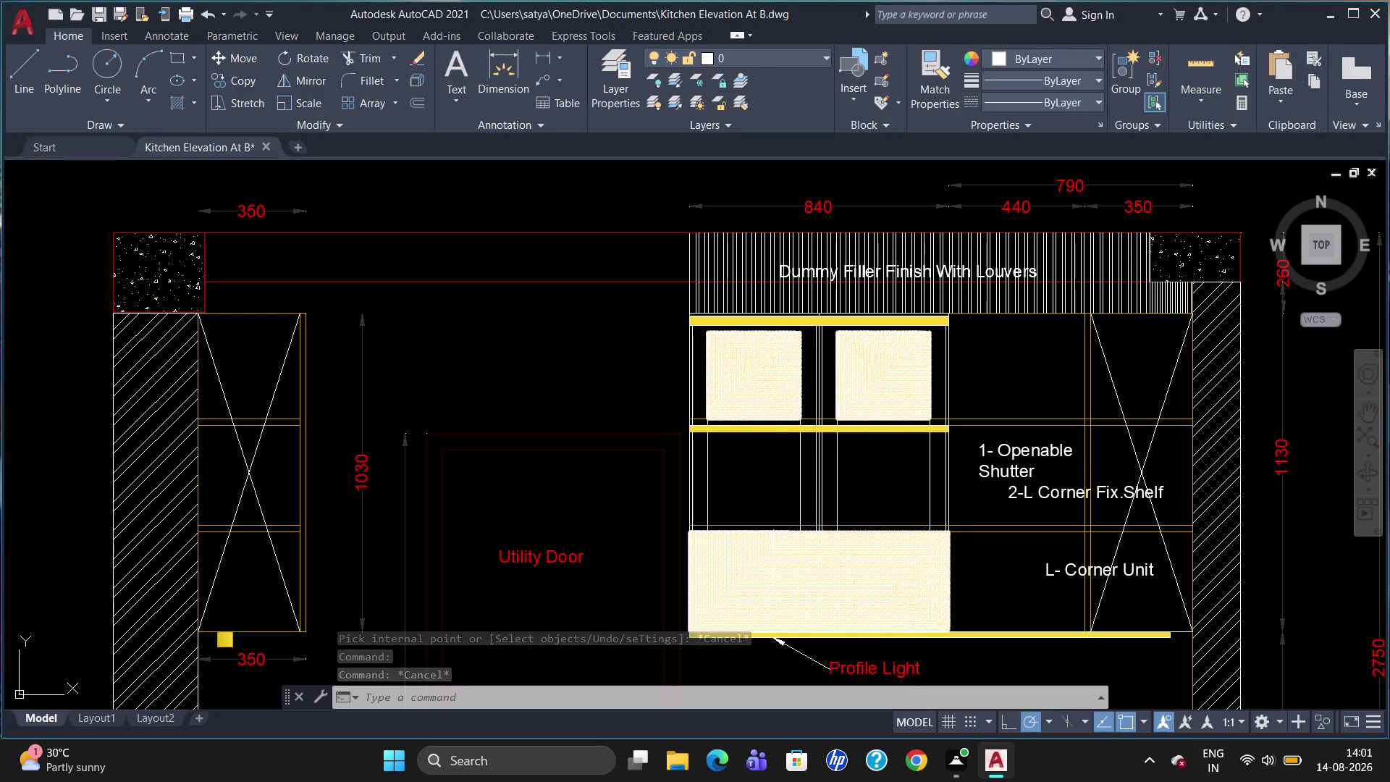
click(773, 565)
key(Delete)
key(Delete)
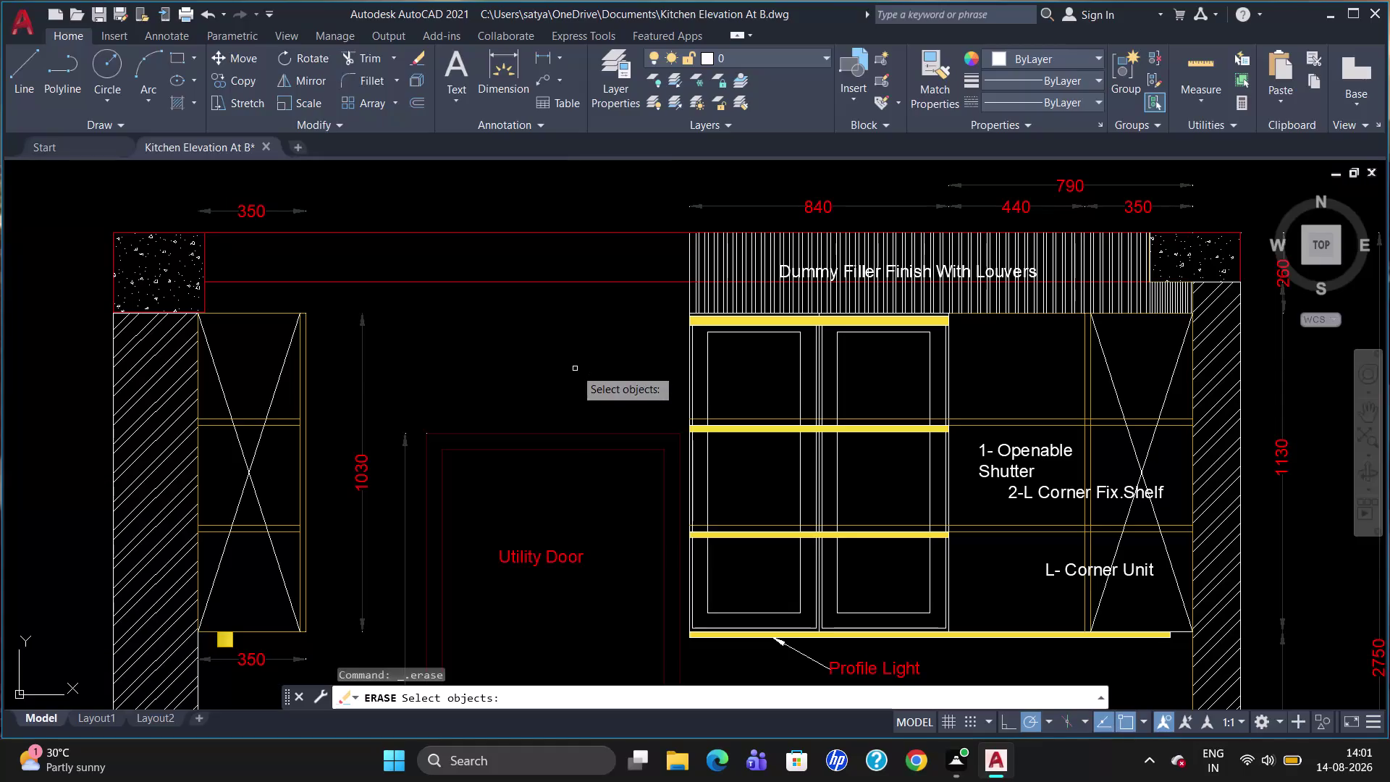
key(Escape)
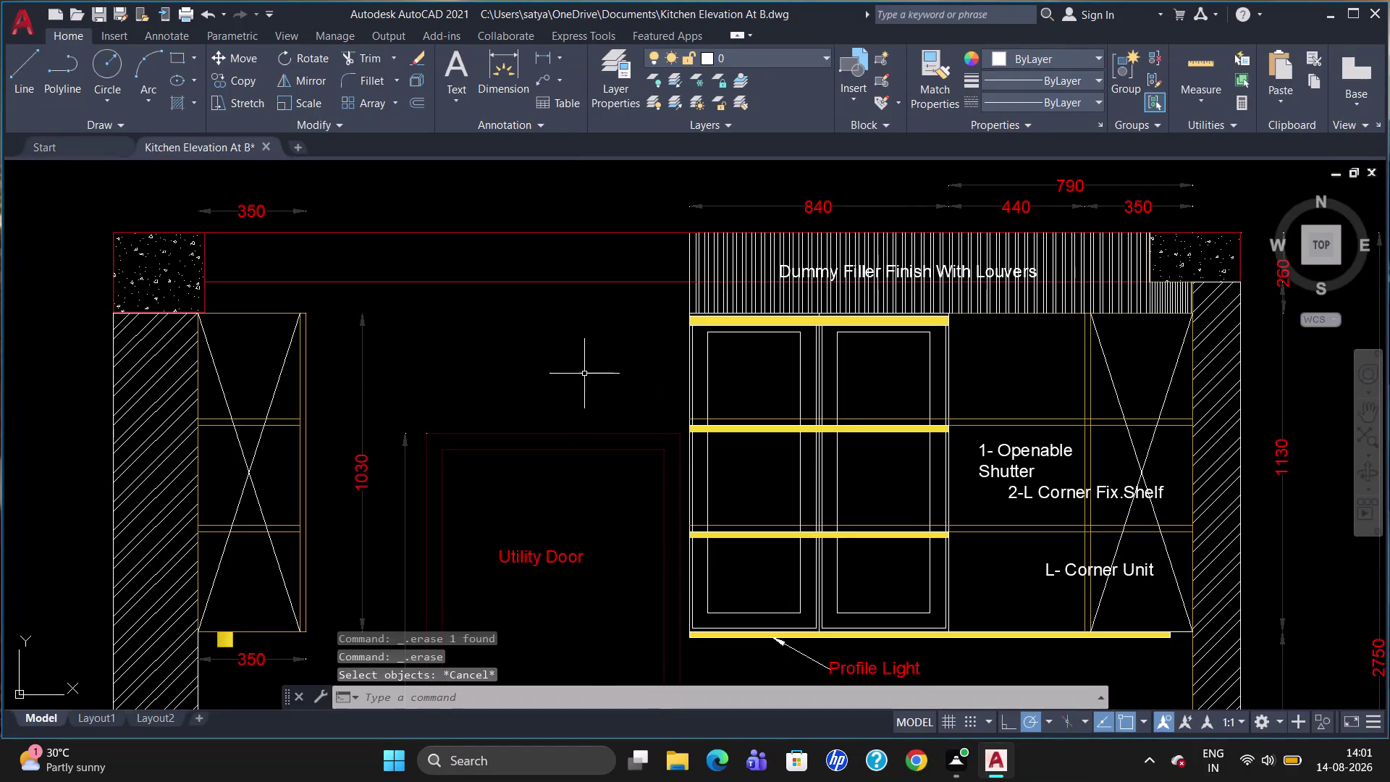
click(175, 99)
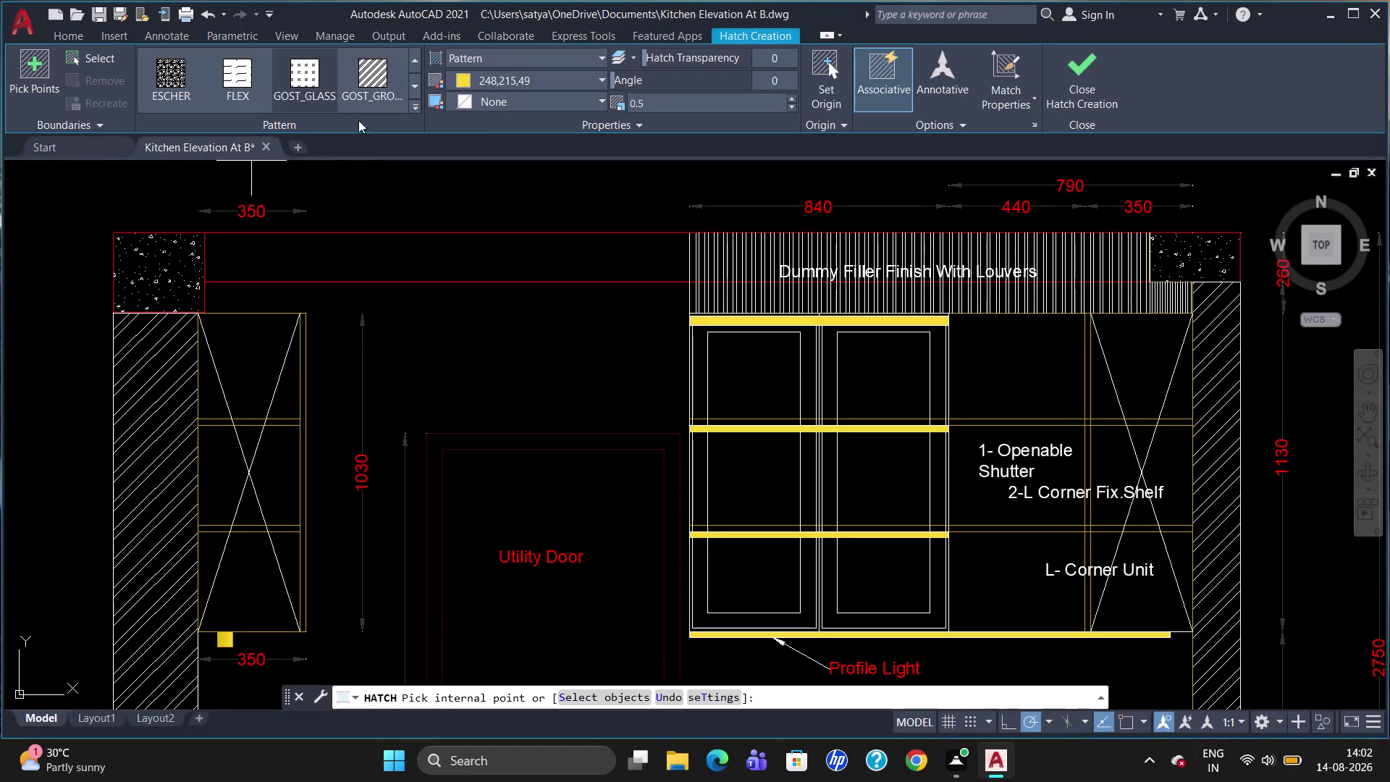
Hatch the upper left and right shutter panels by picking points, then select the hatch.
click(307, 90)
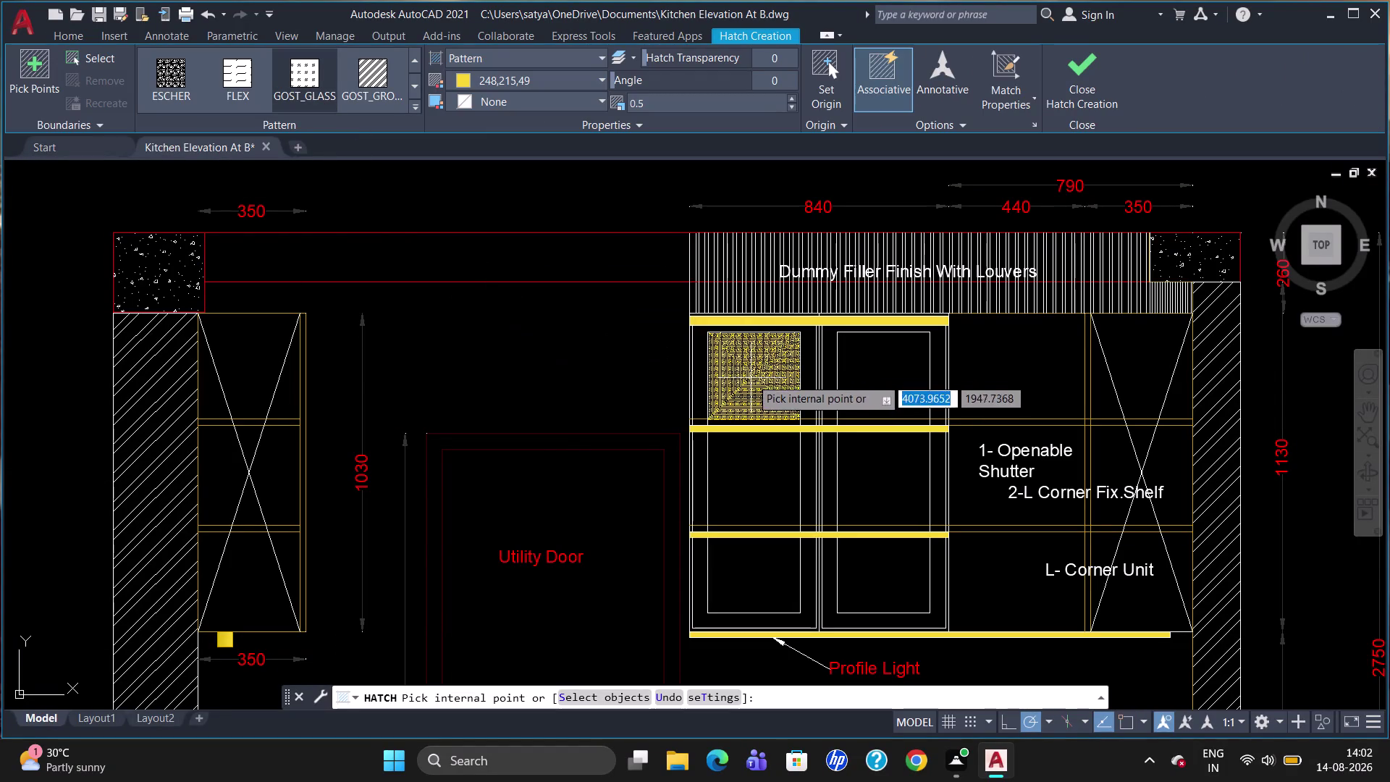
click(751, 378)
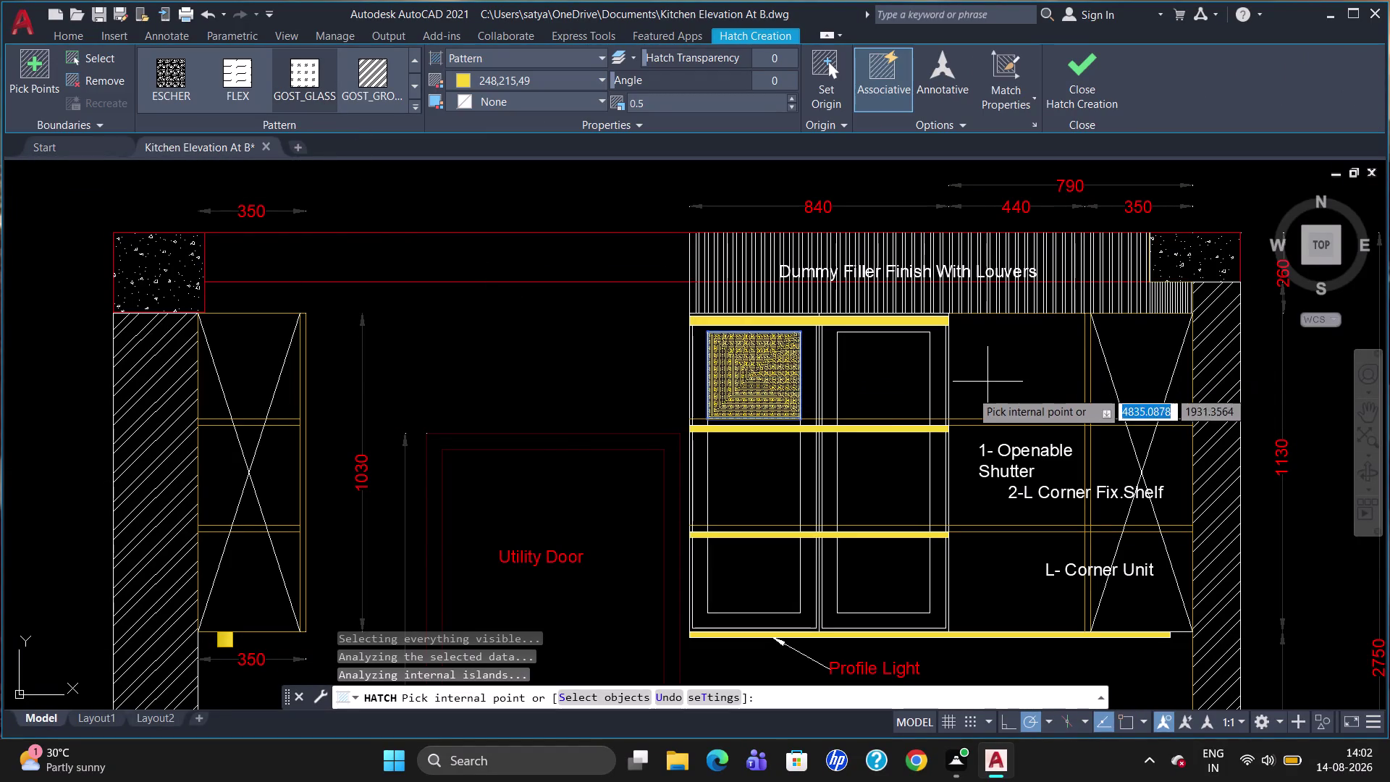
click(885, 383)
key(Escape)
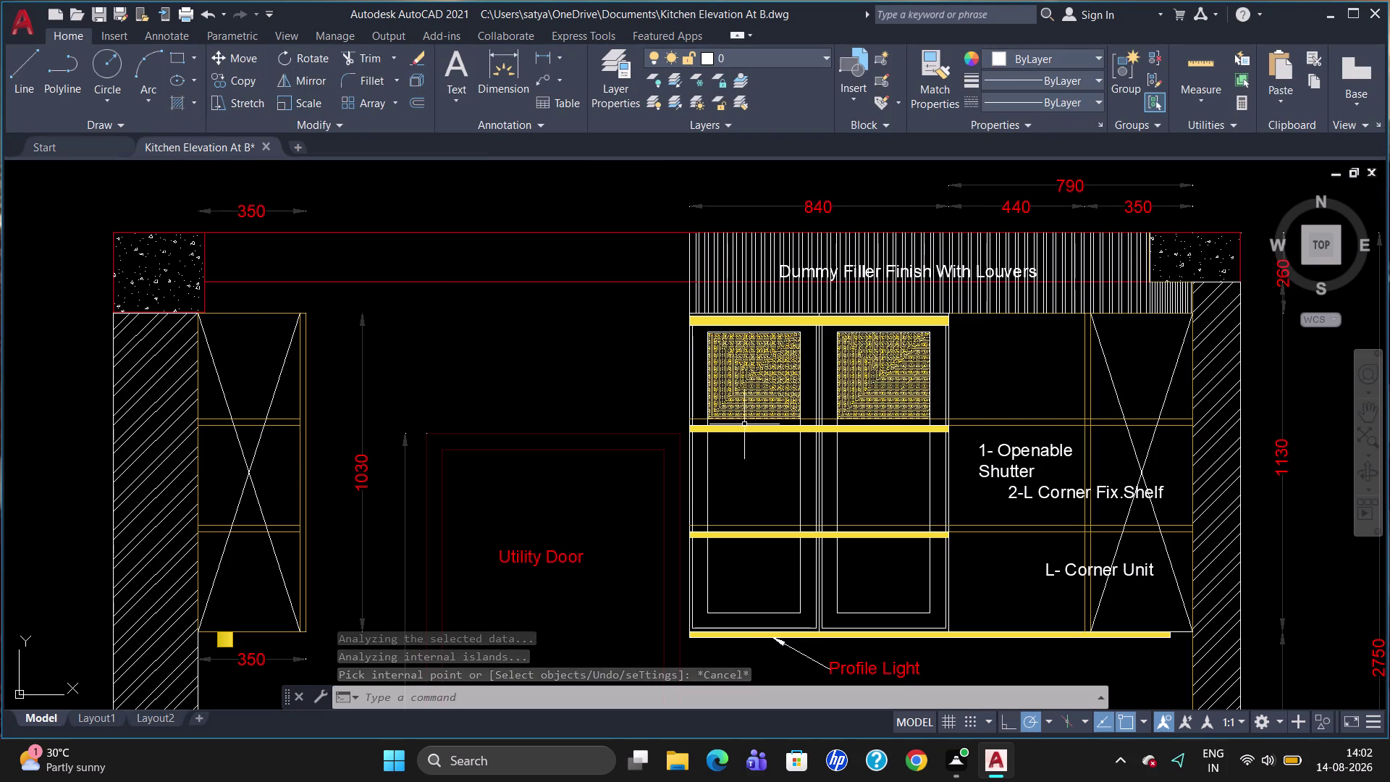
click(763, 385)
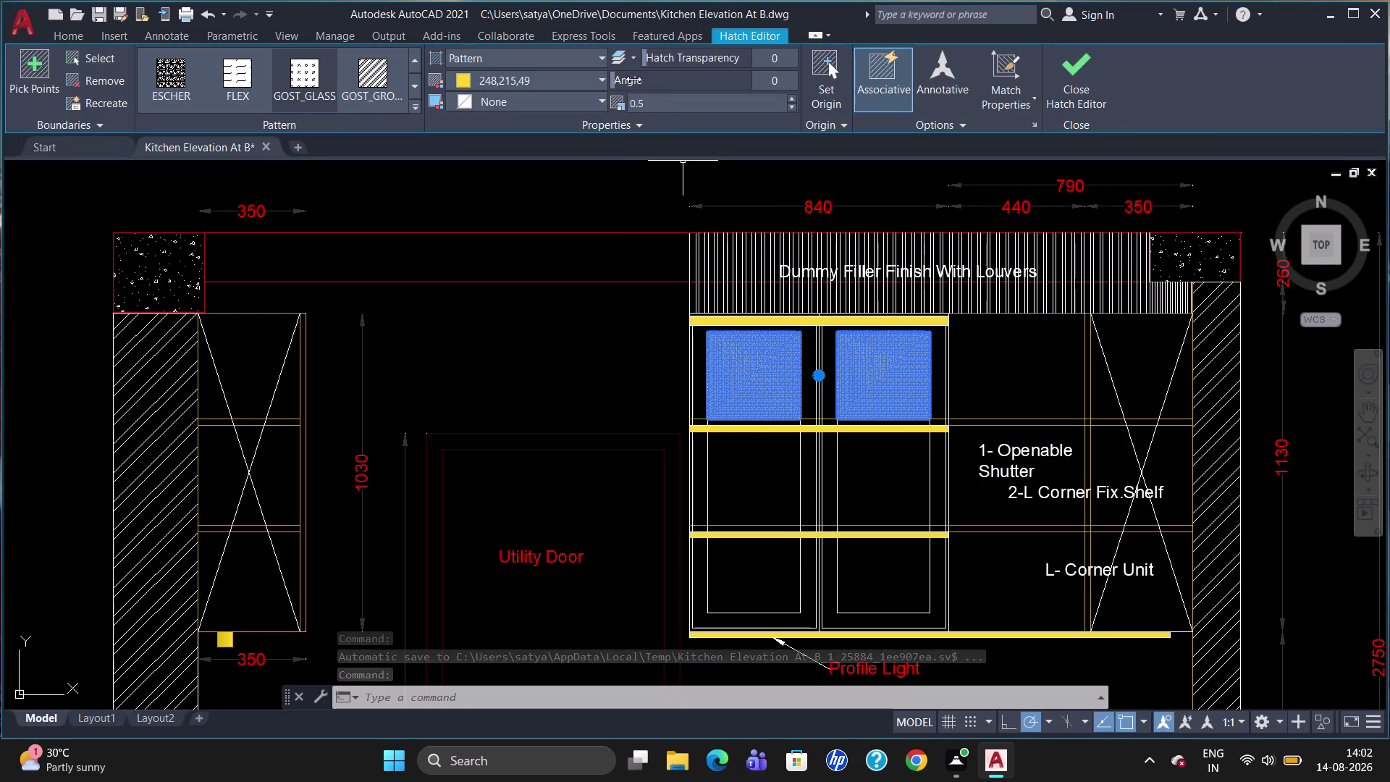
Reset the shutter hatch angle to 0 and nudge the scale value.
drag(616, 77, 716, 84)
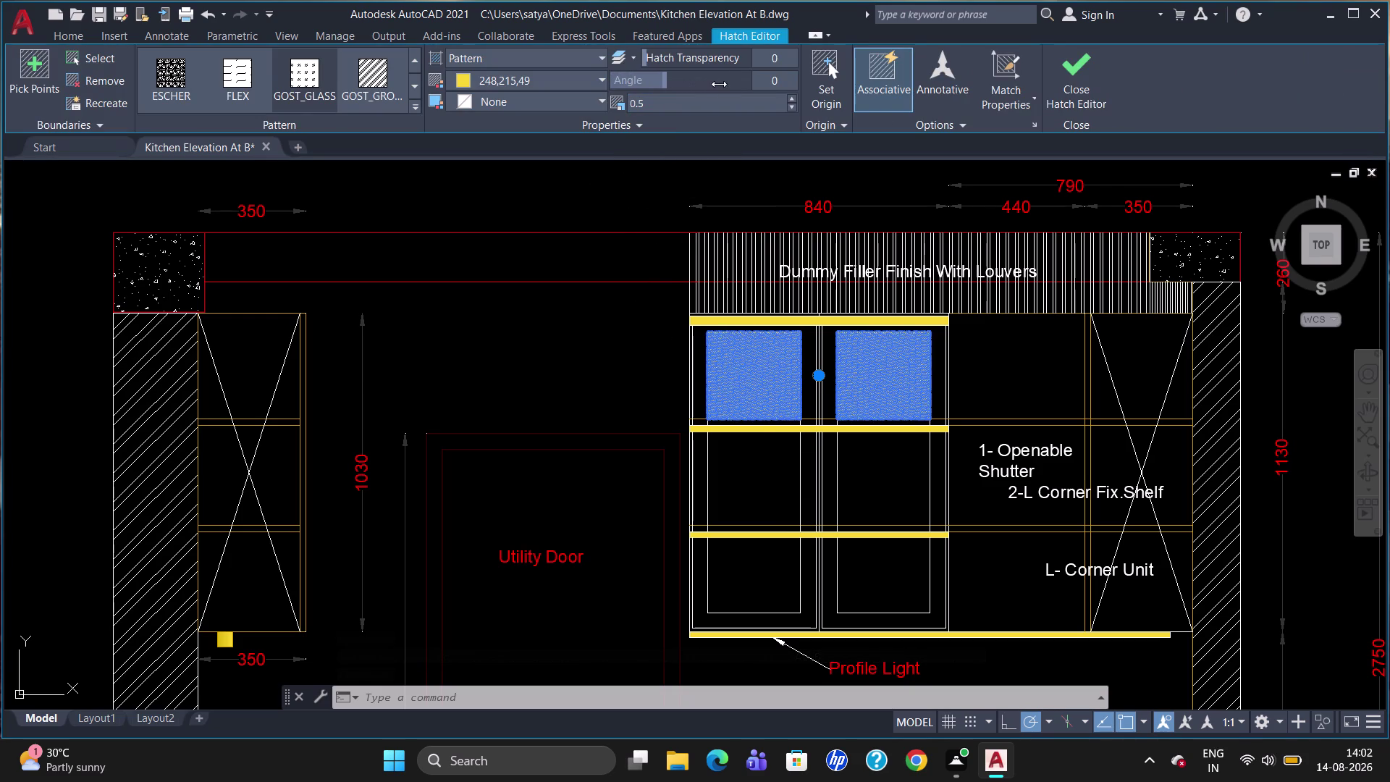
drag(716, 84, 720, 85)
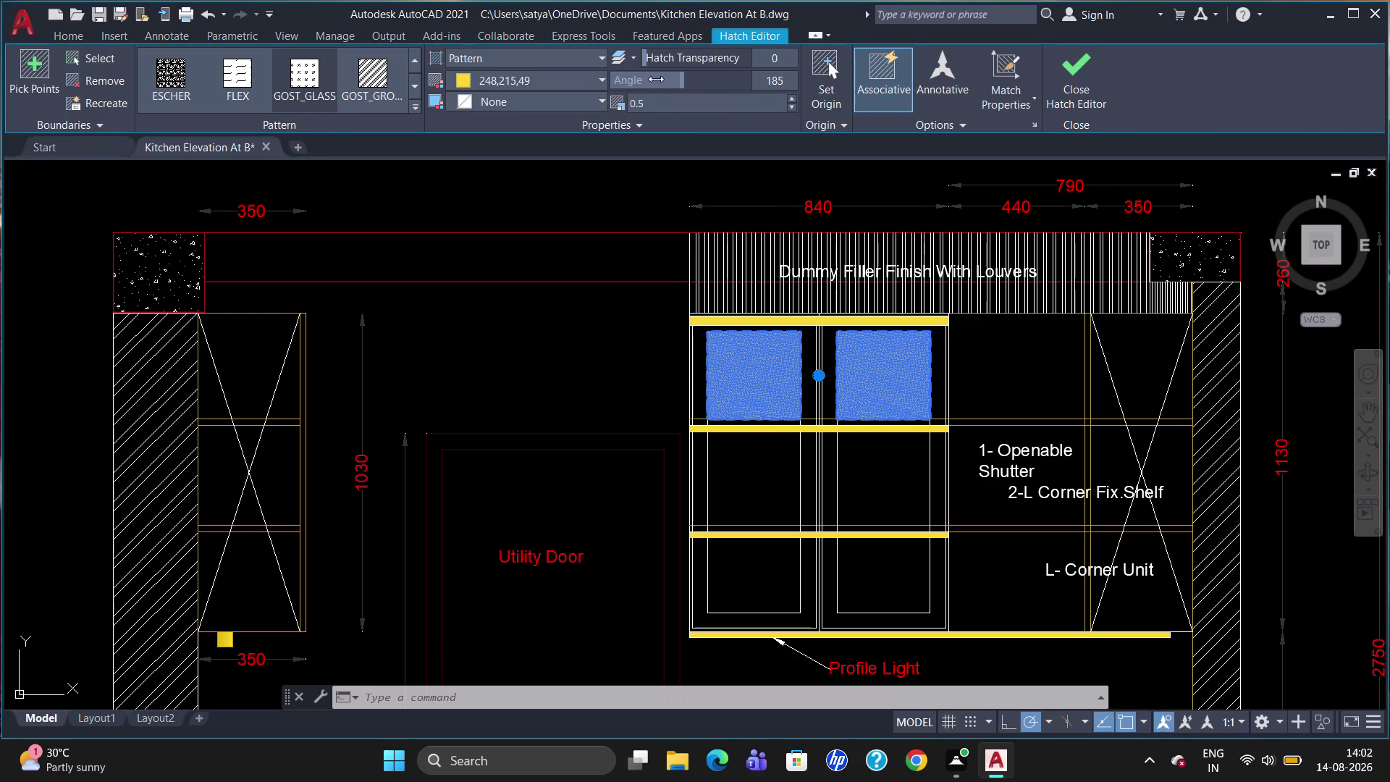
drag(685, 77, 552, 84)
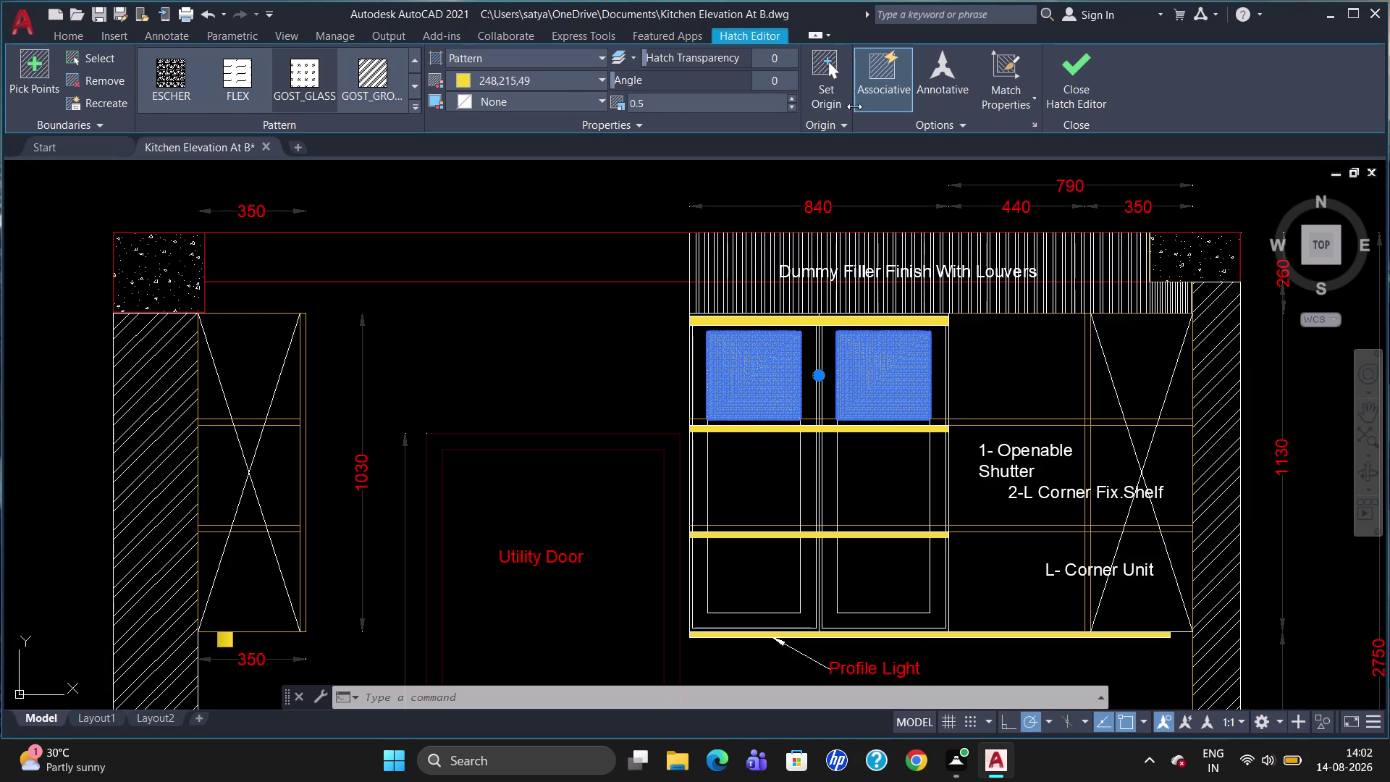
double_click(792, 97)
triple_click(786, 91)
triple_click(786, 91)
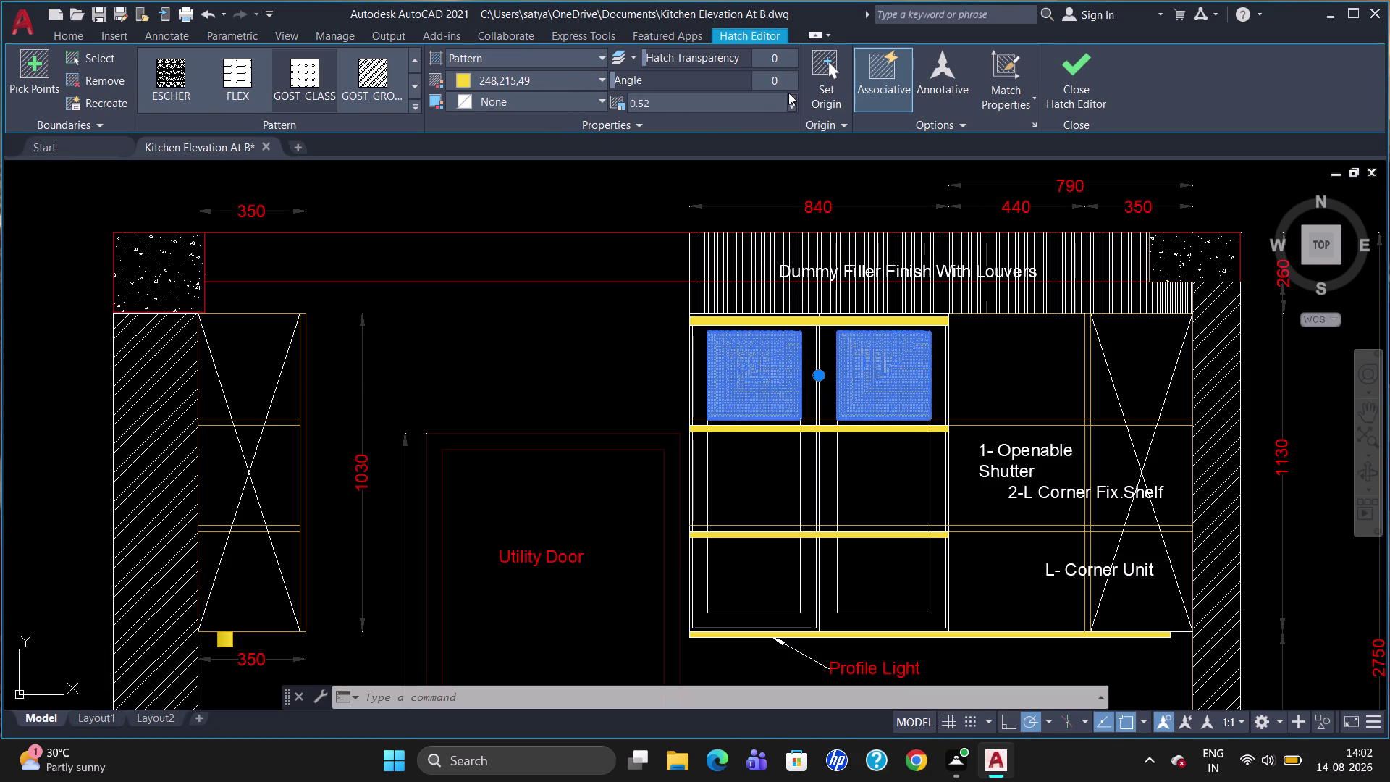
triple_click(792, 99)
triple_click(794, 100)
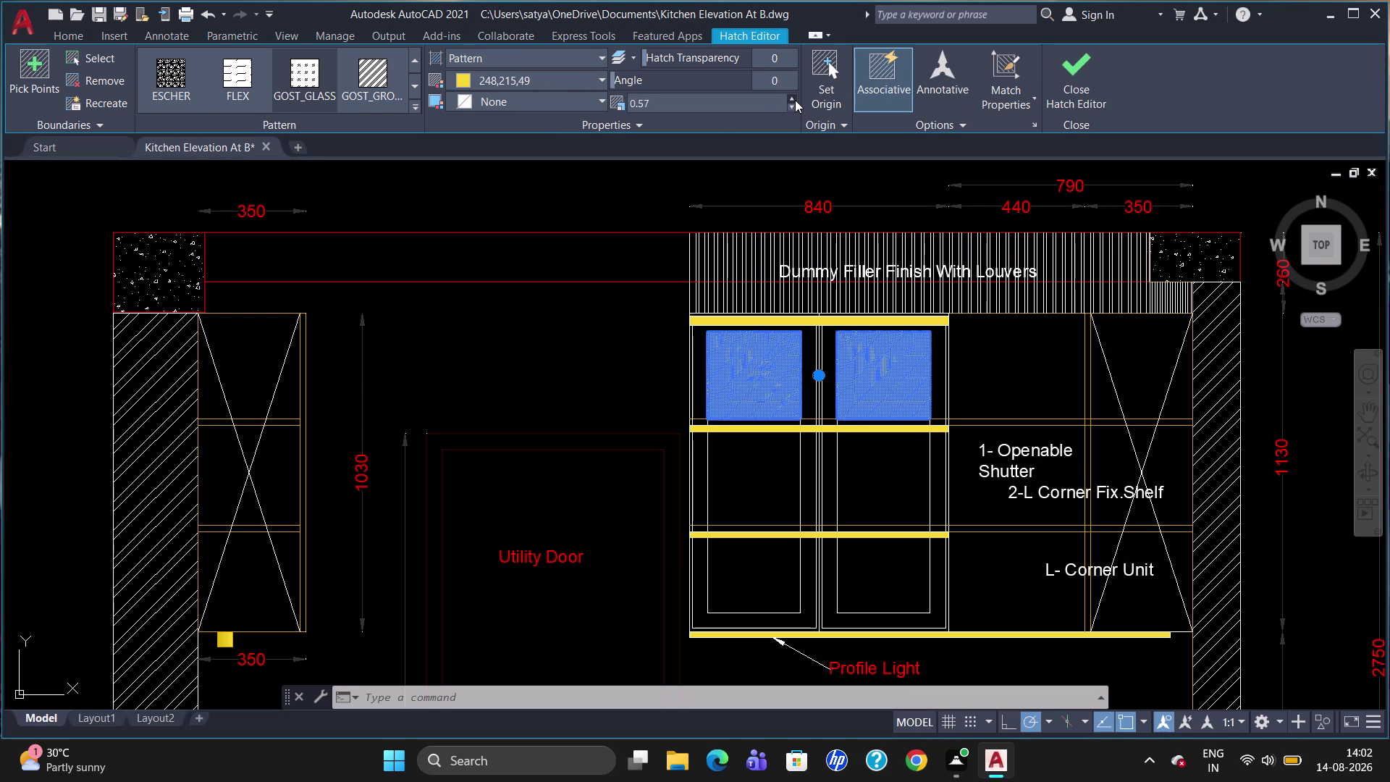
double_click(795, 100)
double_click(793, 106)
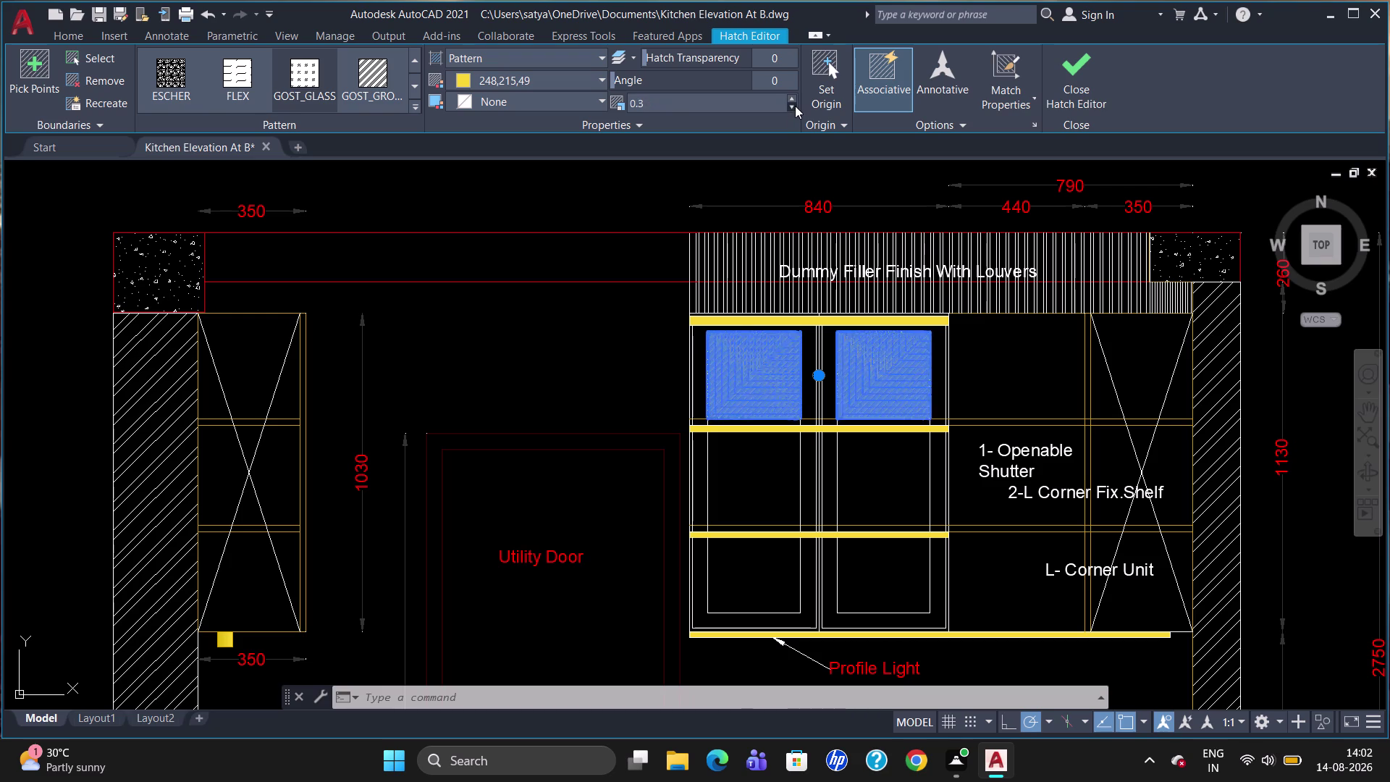
click(792, 98)
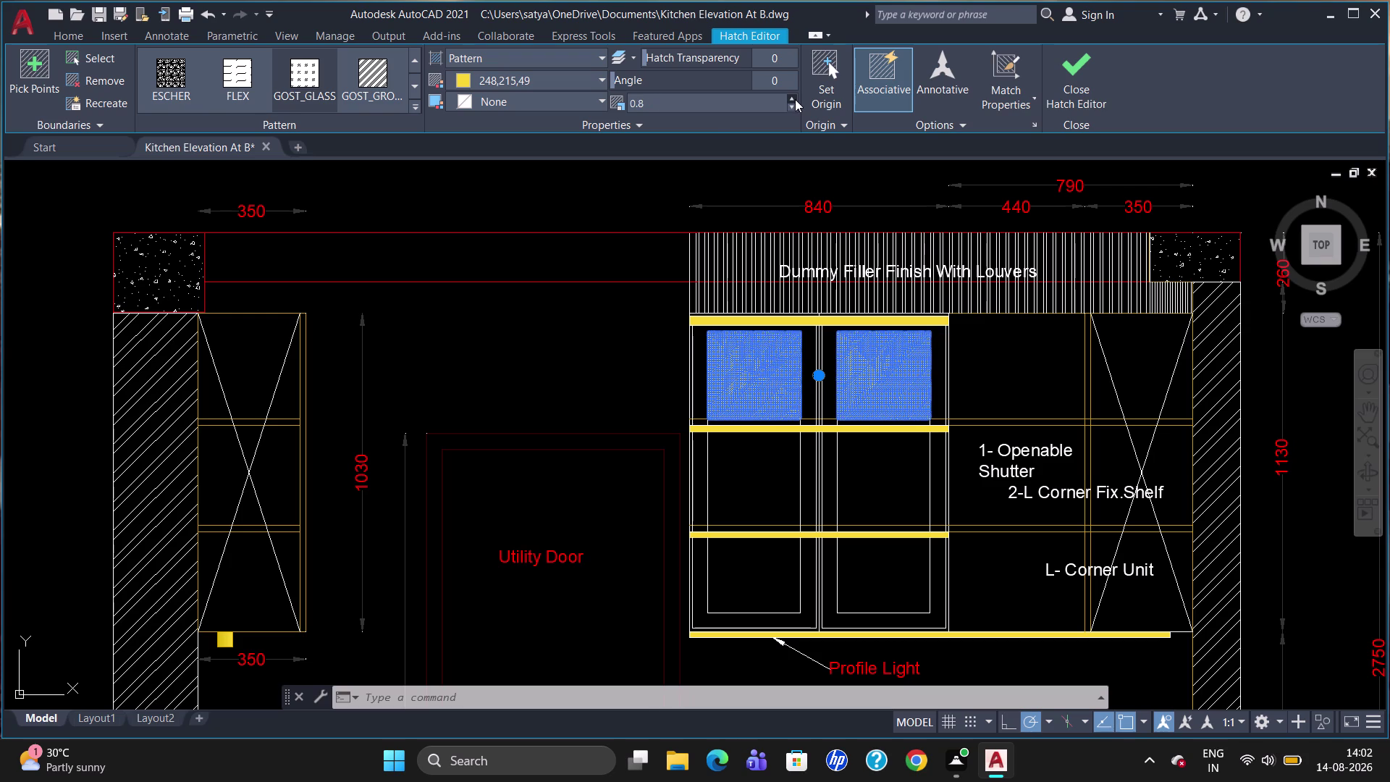
Try hatch scales 10 and 7, settle on 15, and exit hatch editing.
click(719, 101)
key(BackSpace)
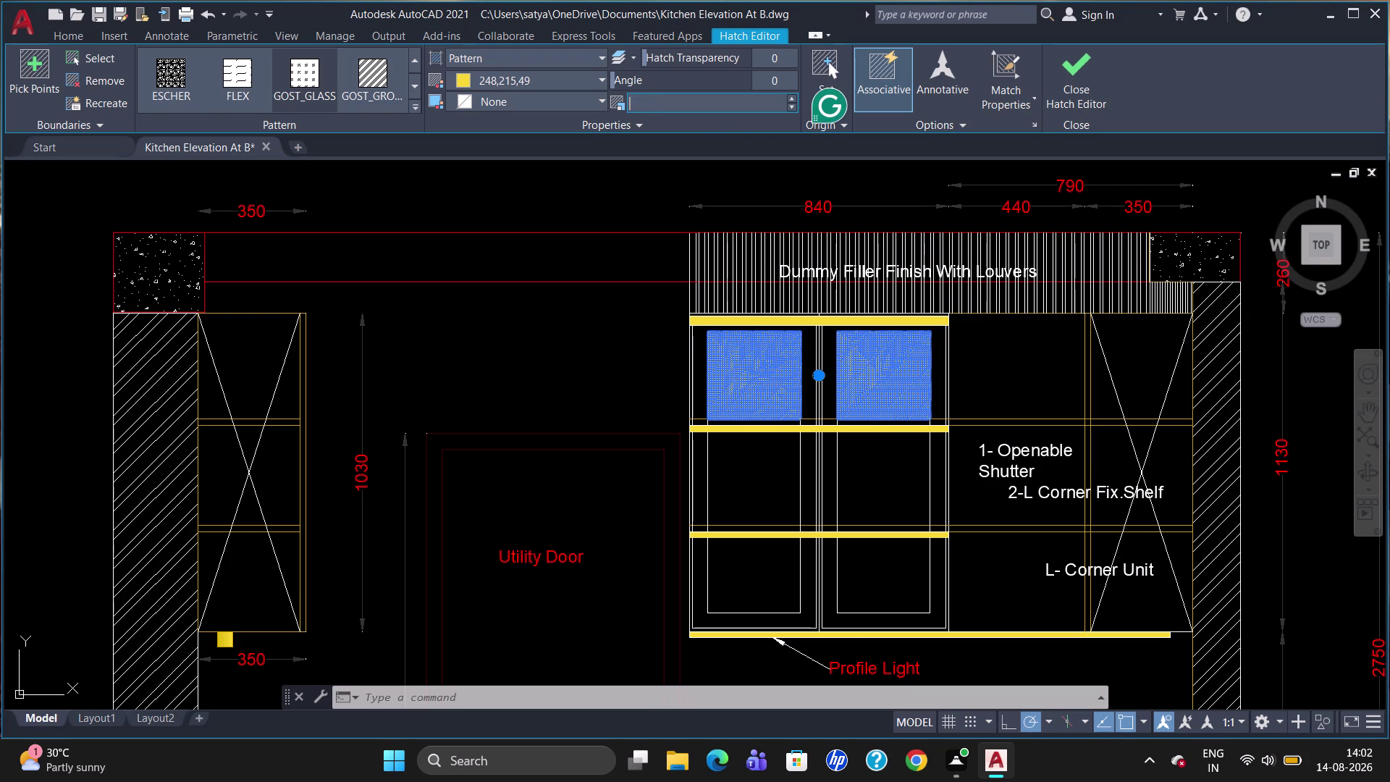
text(10)
key(Return)
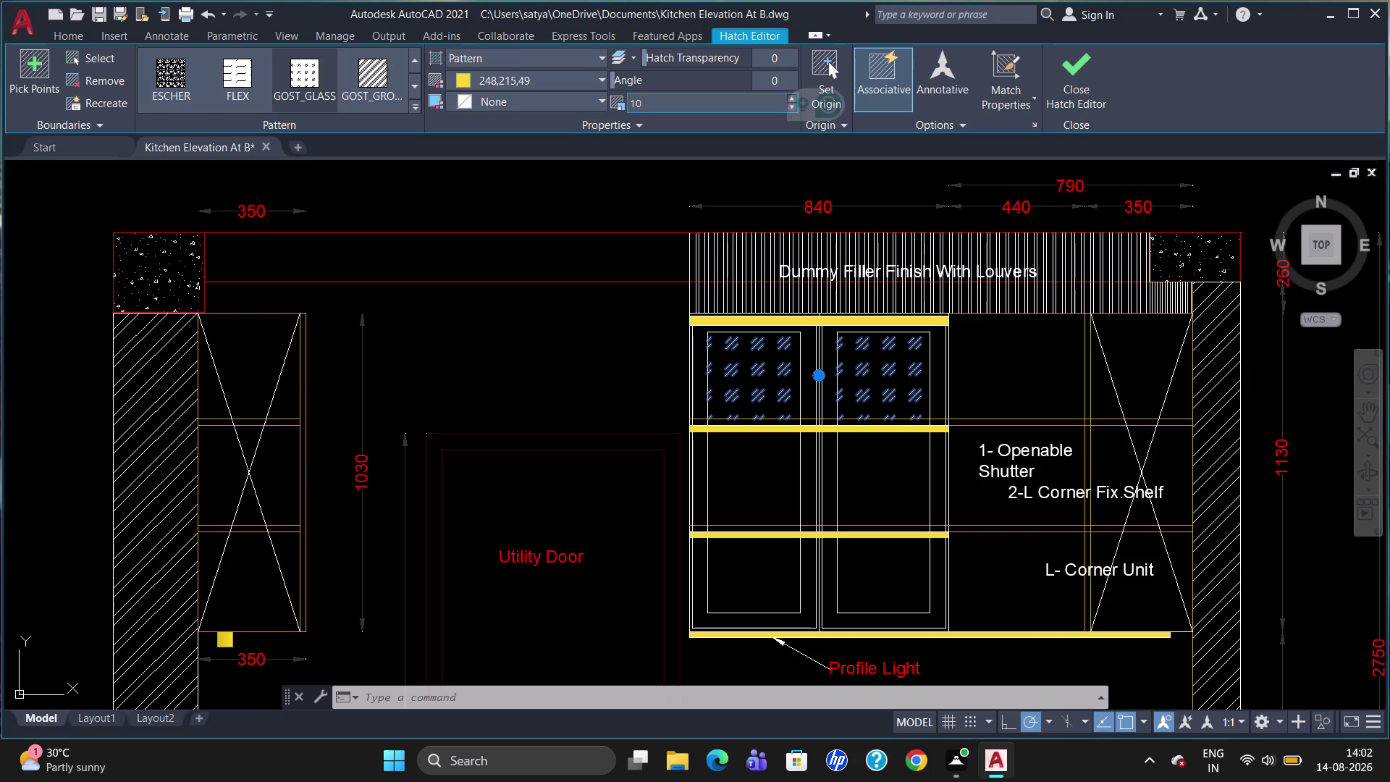
click(726, 102)
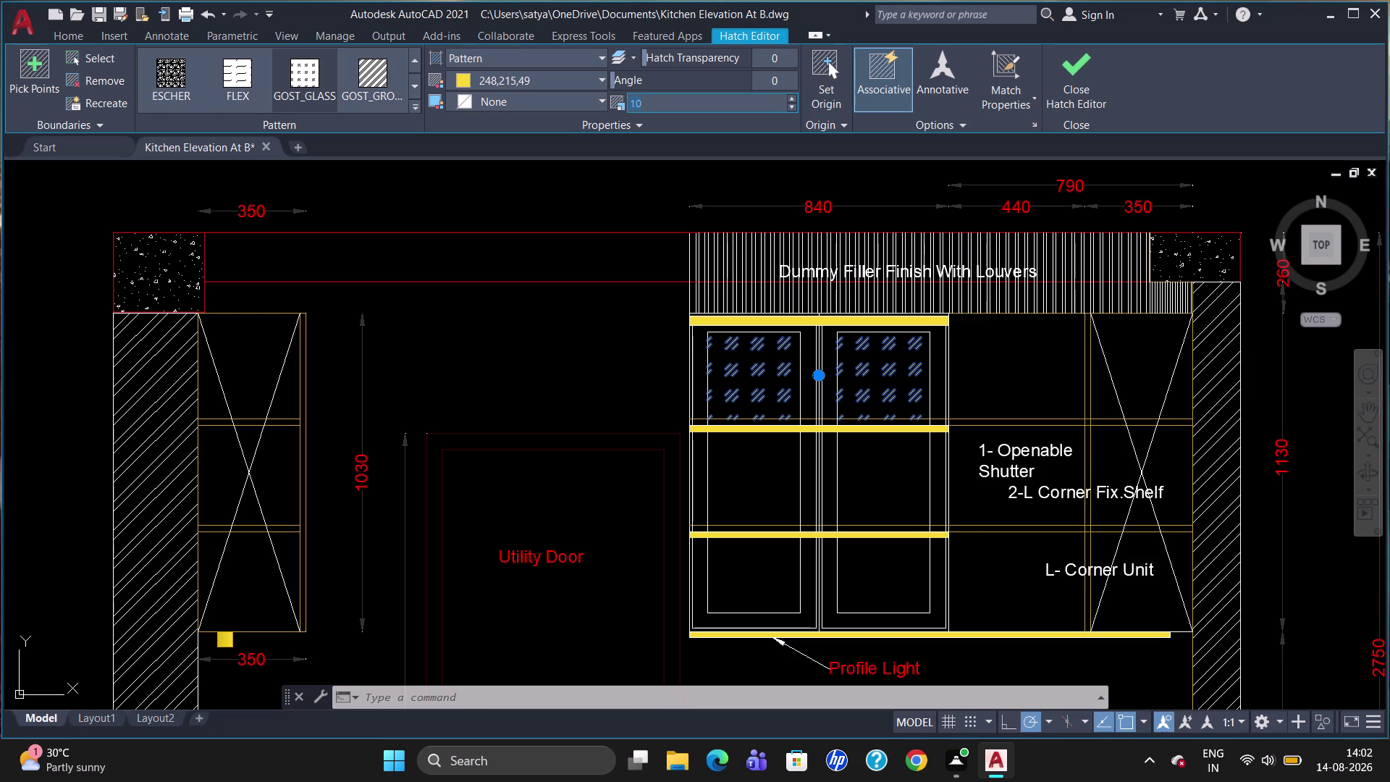
key(BackSpace)
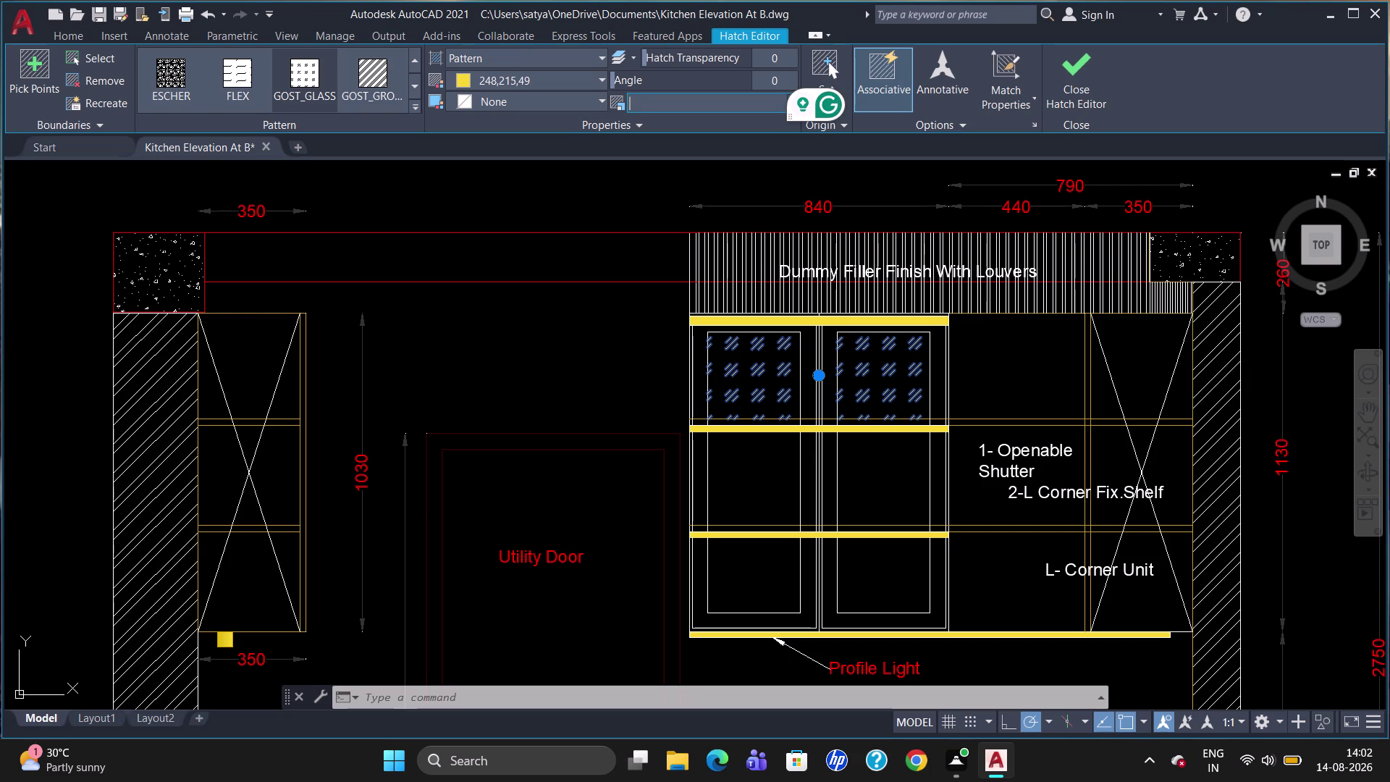
key(7)
key(Return)
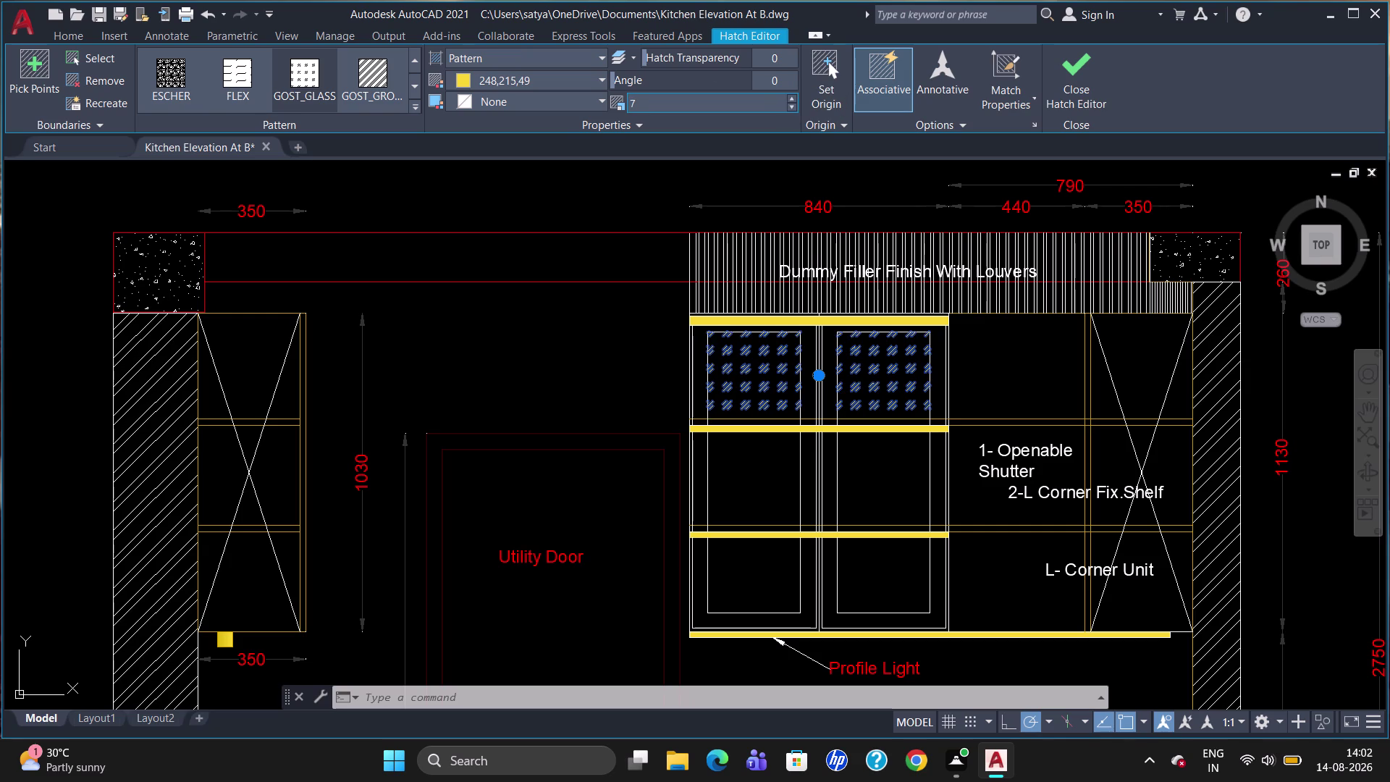
click(726, 102)
key(BackSpace)
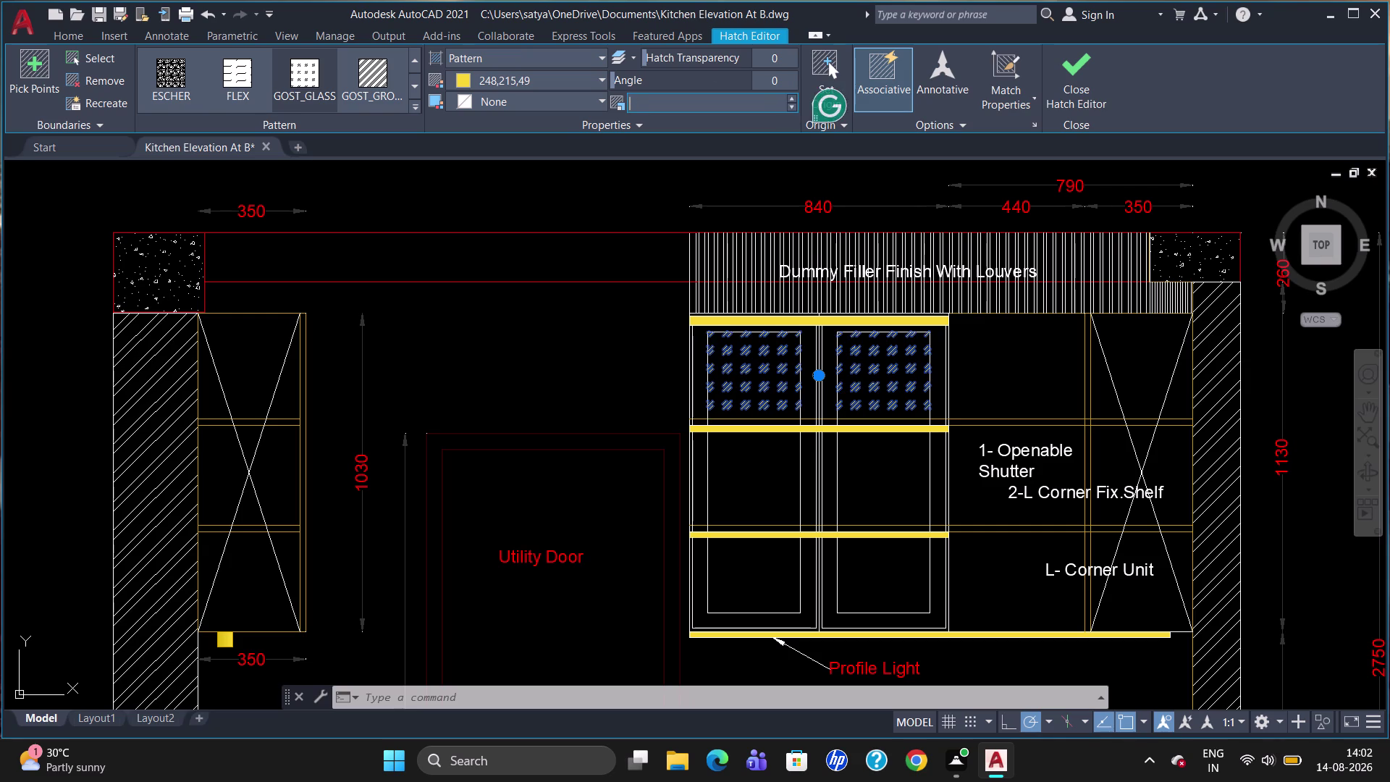
text(15)
key(Return)
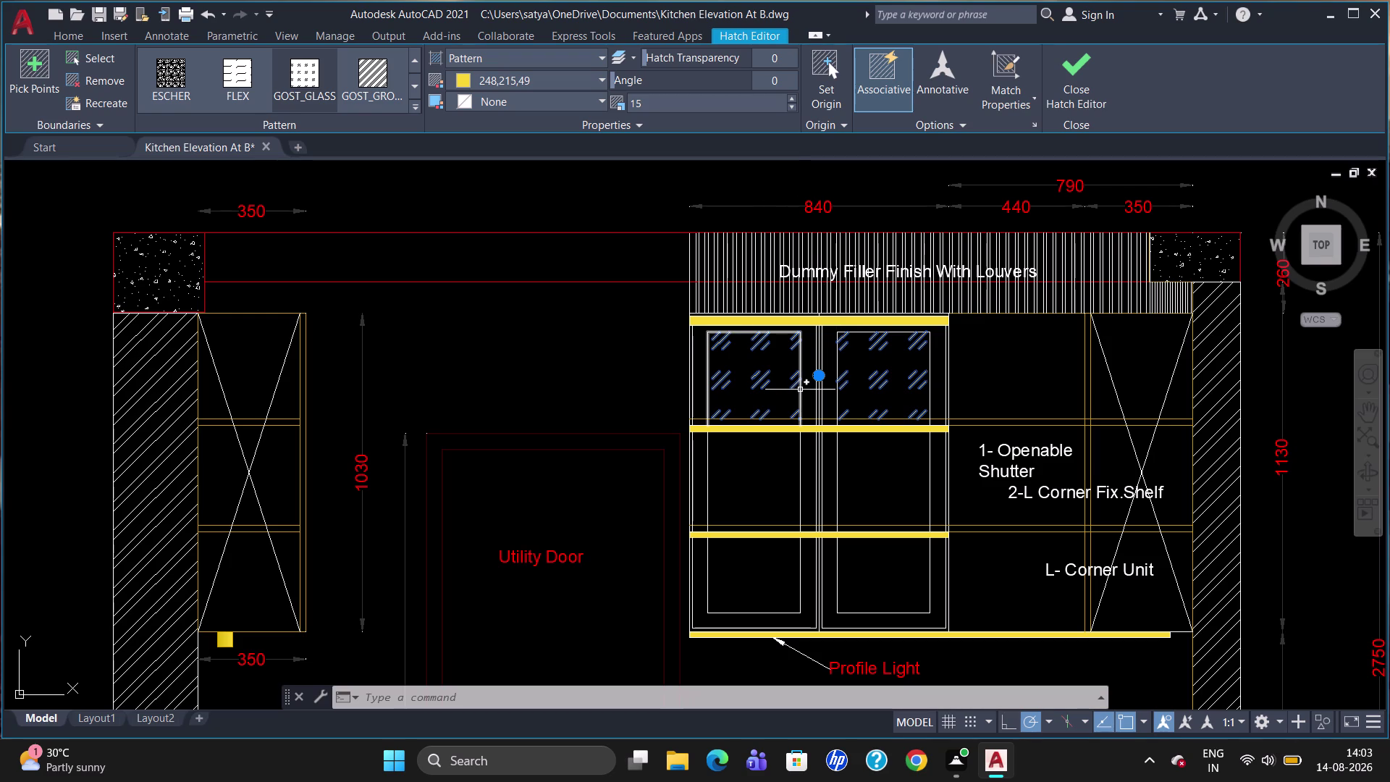
key(Escape)
key(Escape)
Erase the shutter glass hatch and briefly select the shutter frame lines.
click(755, 379)
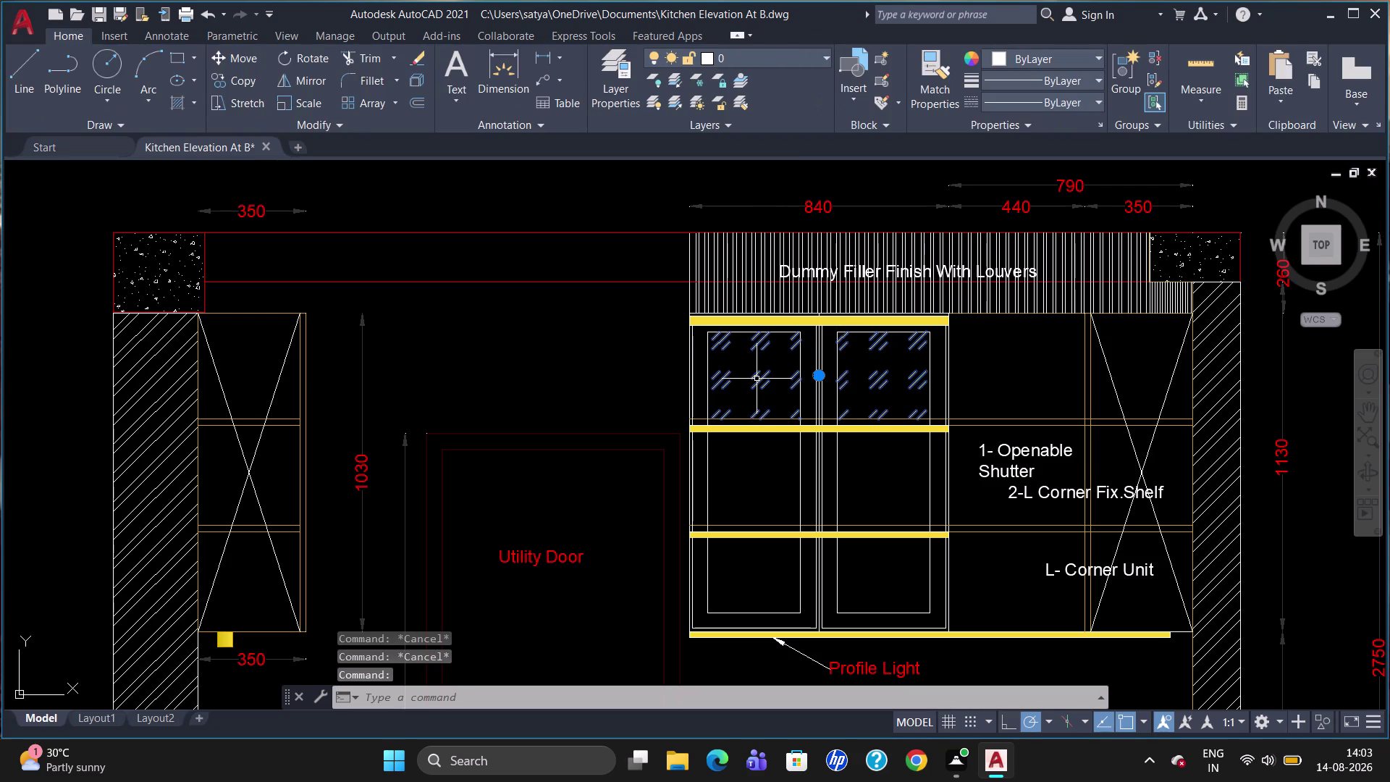
key(Delete)
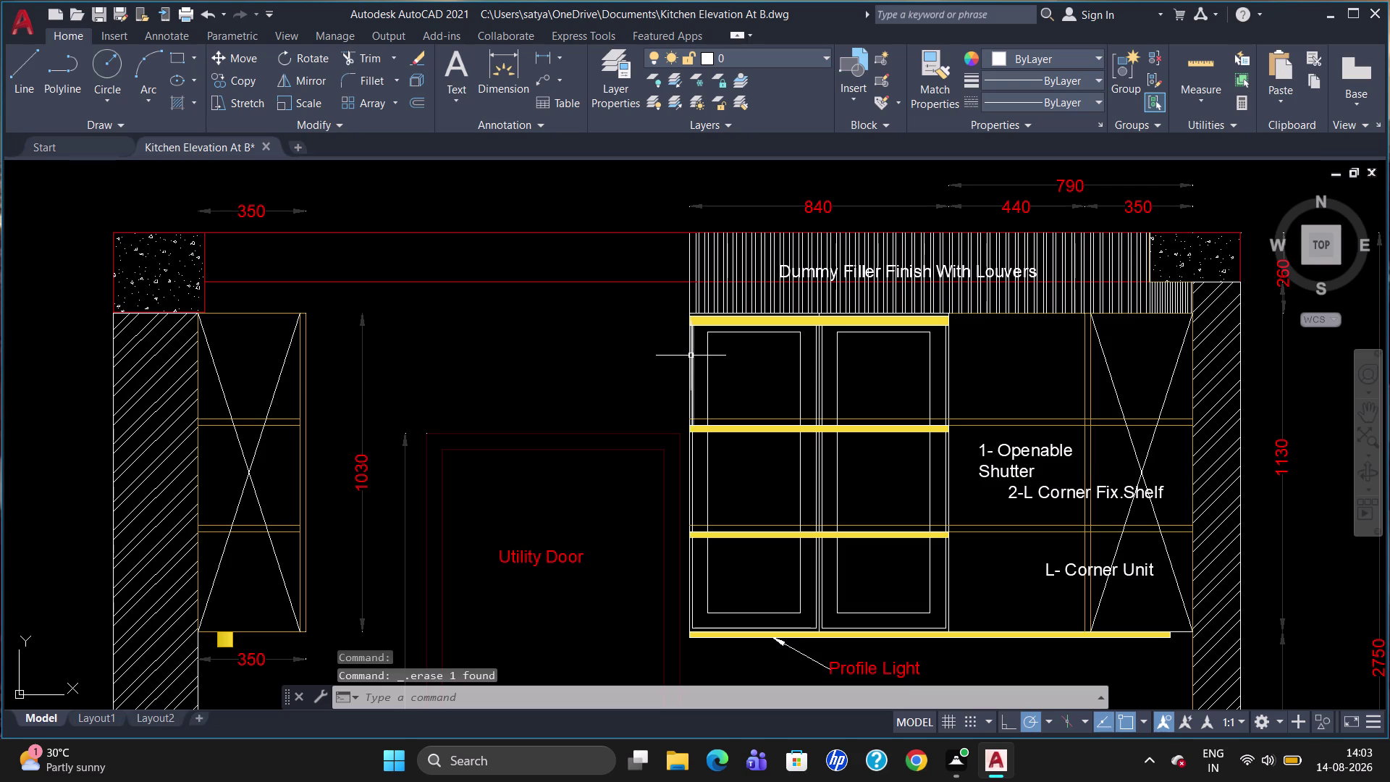
click(691, 349)
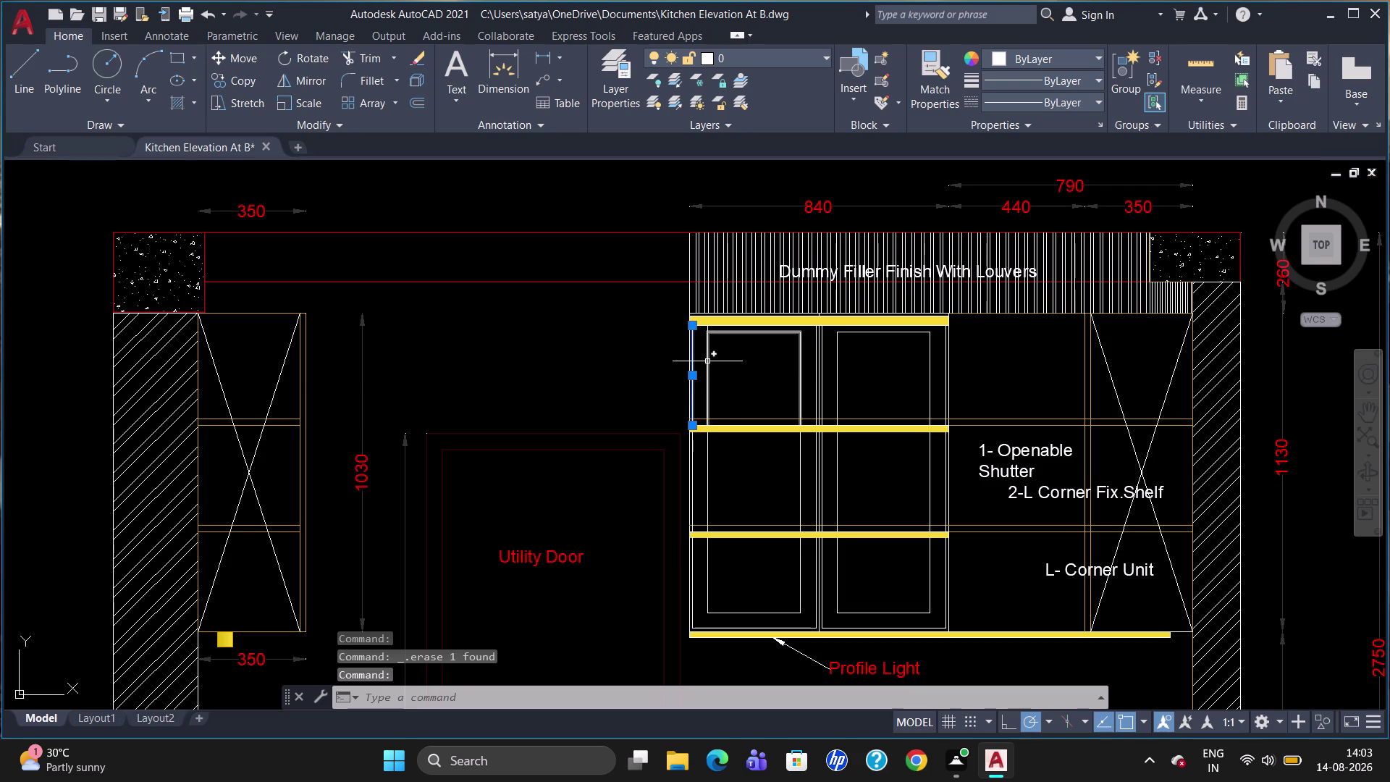
click(708, 361)
click(753, 418)
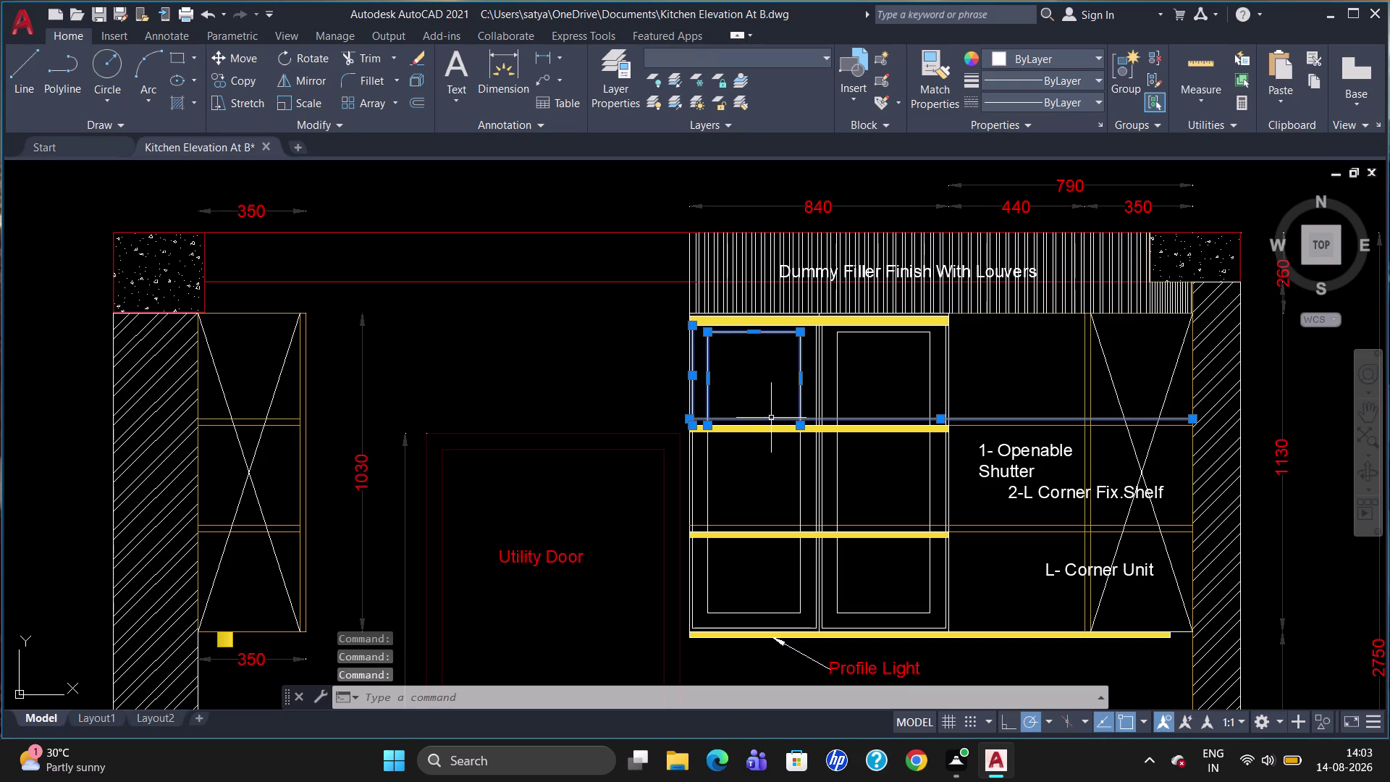
key(Escape)
Break the upper shelf line at the shutters' right edge.
key(b)
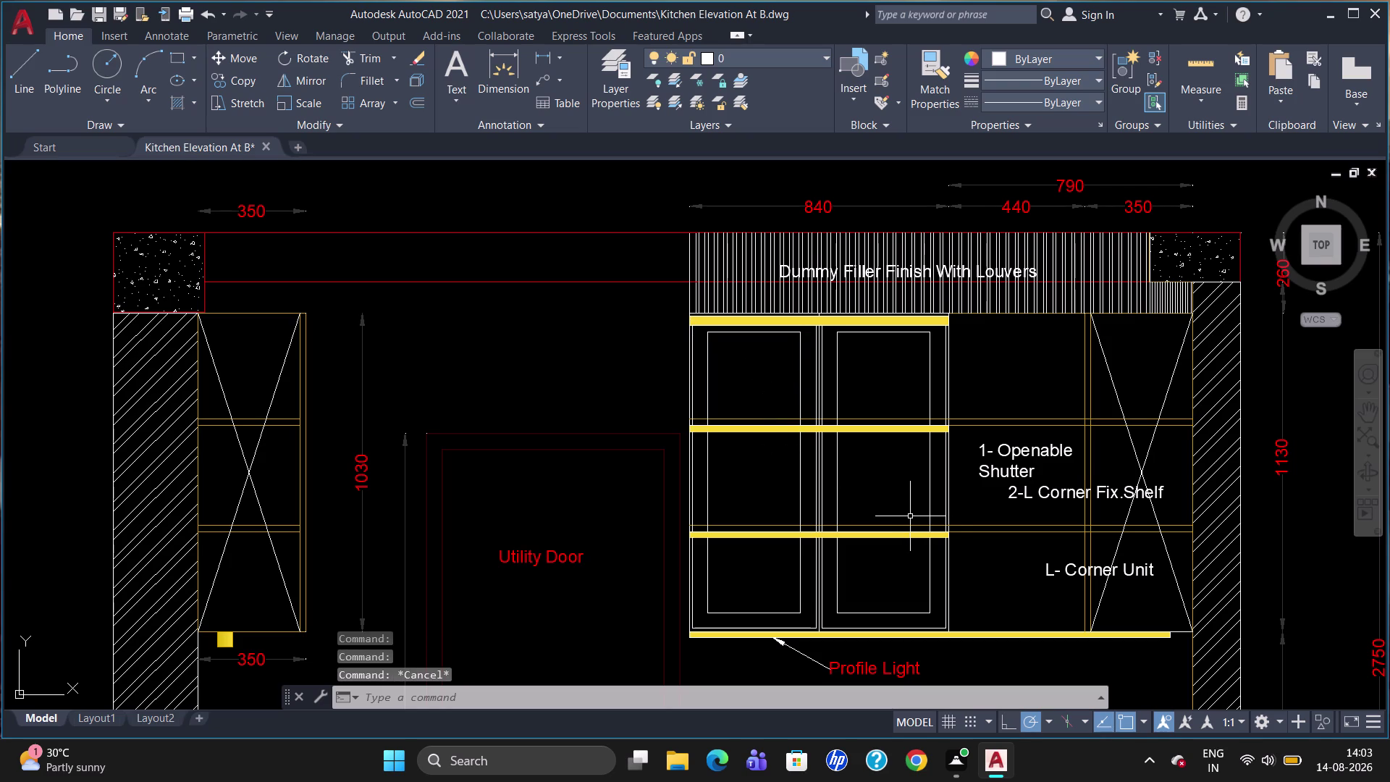
key(r)
click(975, 573)
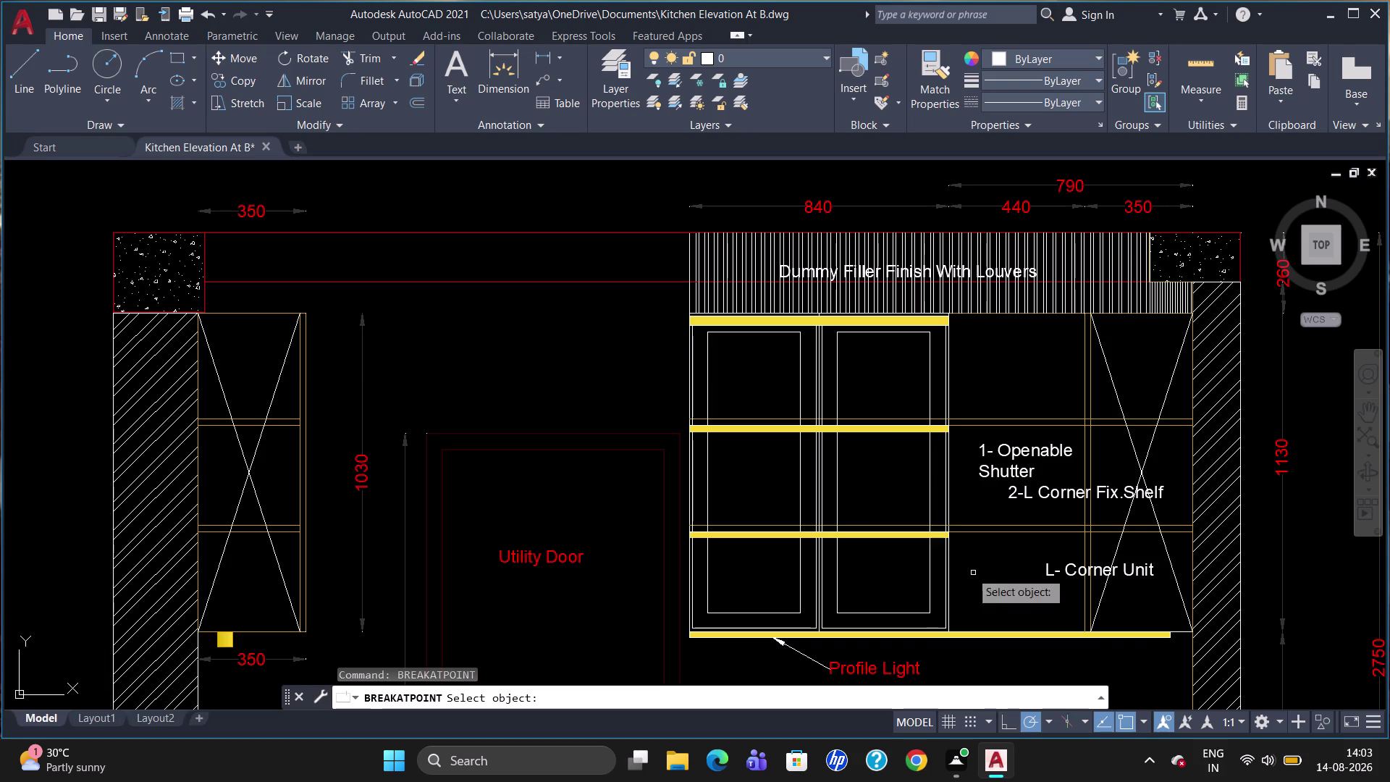
click(877, 417)
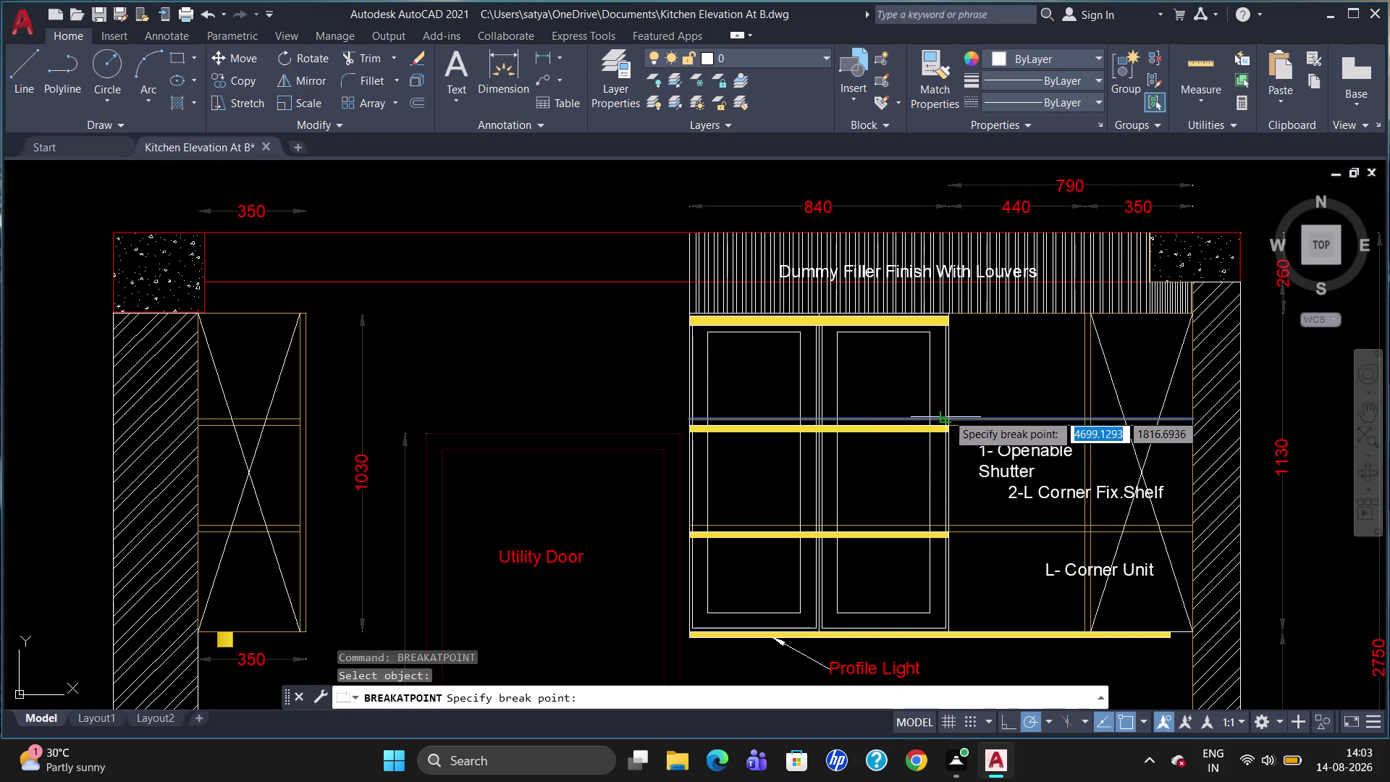
scroll(up, 3)
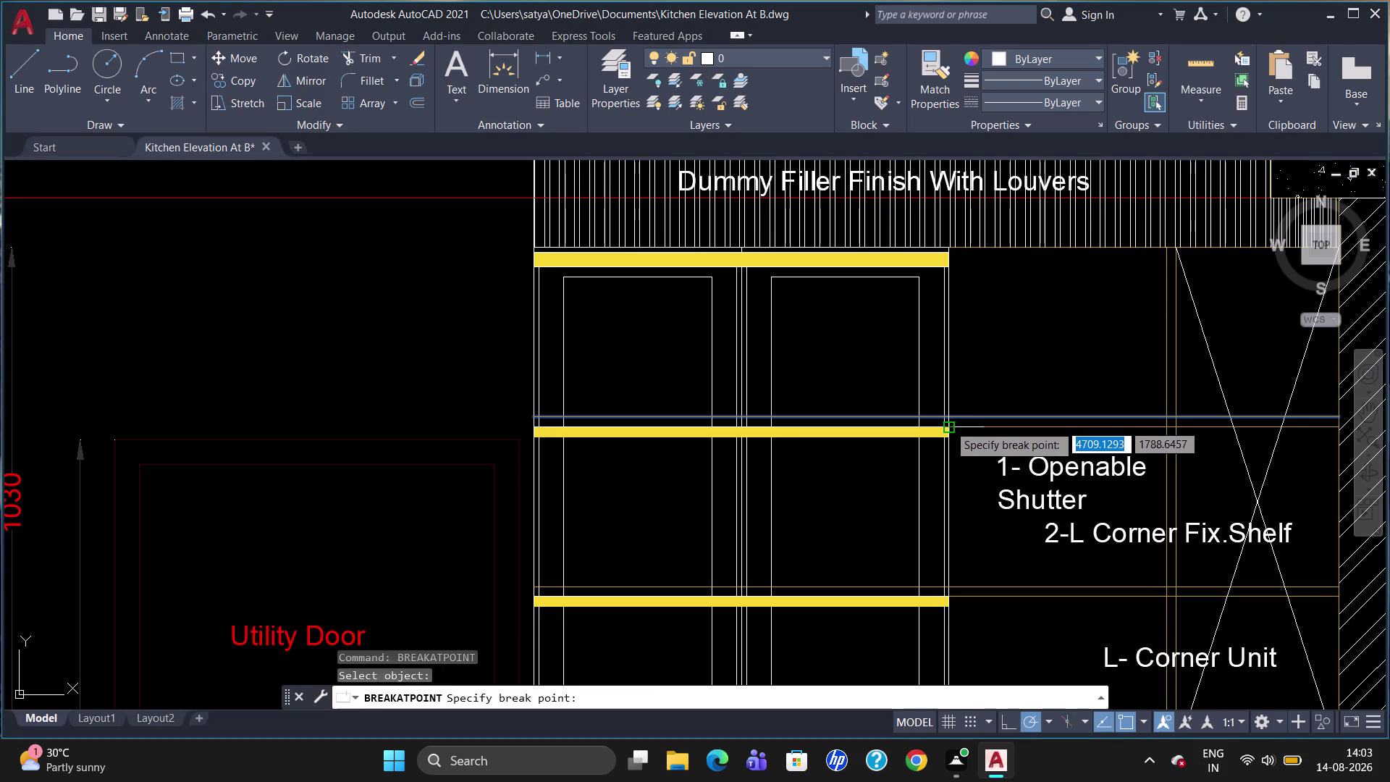
click(952, 418)
scroll(down, 3)
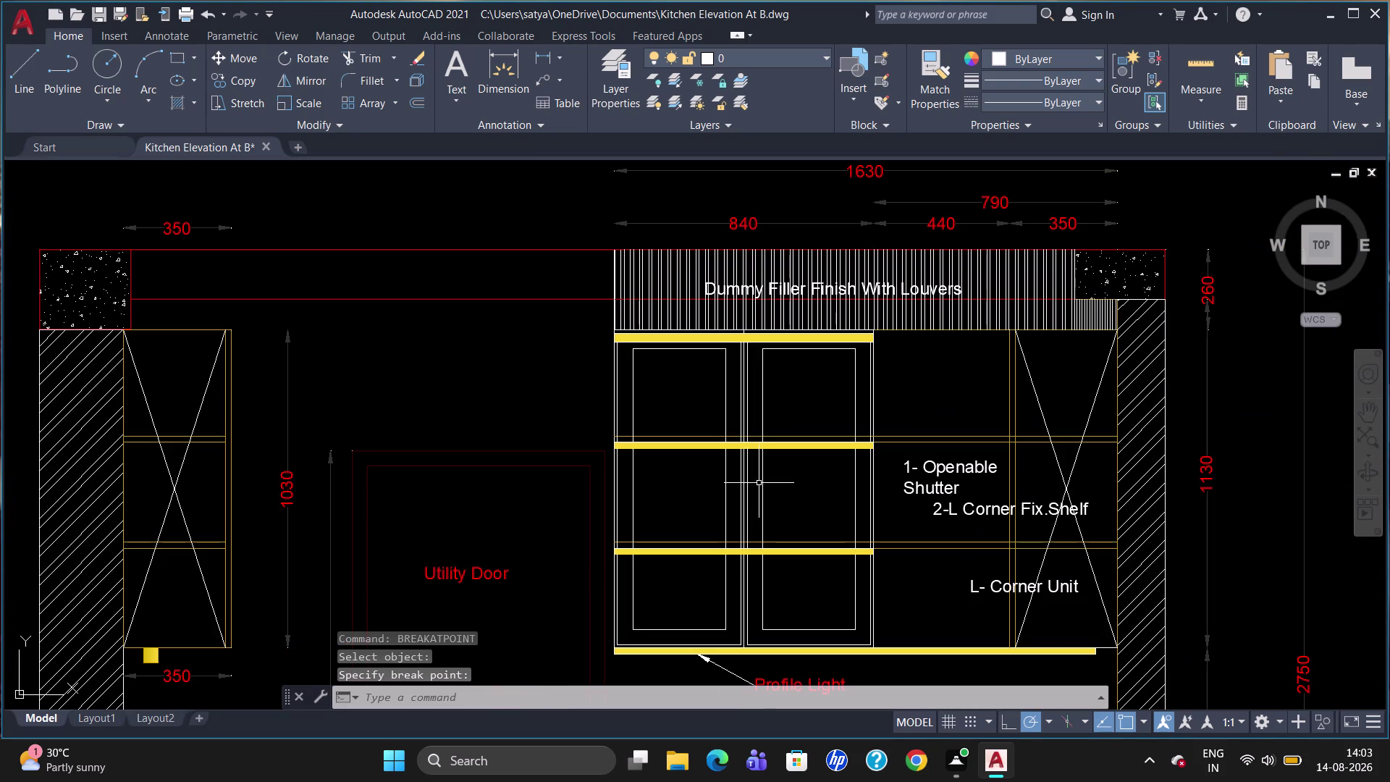
Break the lower shelf line and the cabinet bottom line at the shutter edge.
text(br)
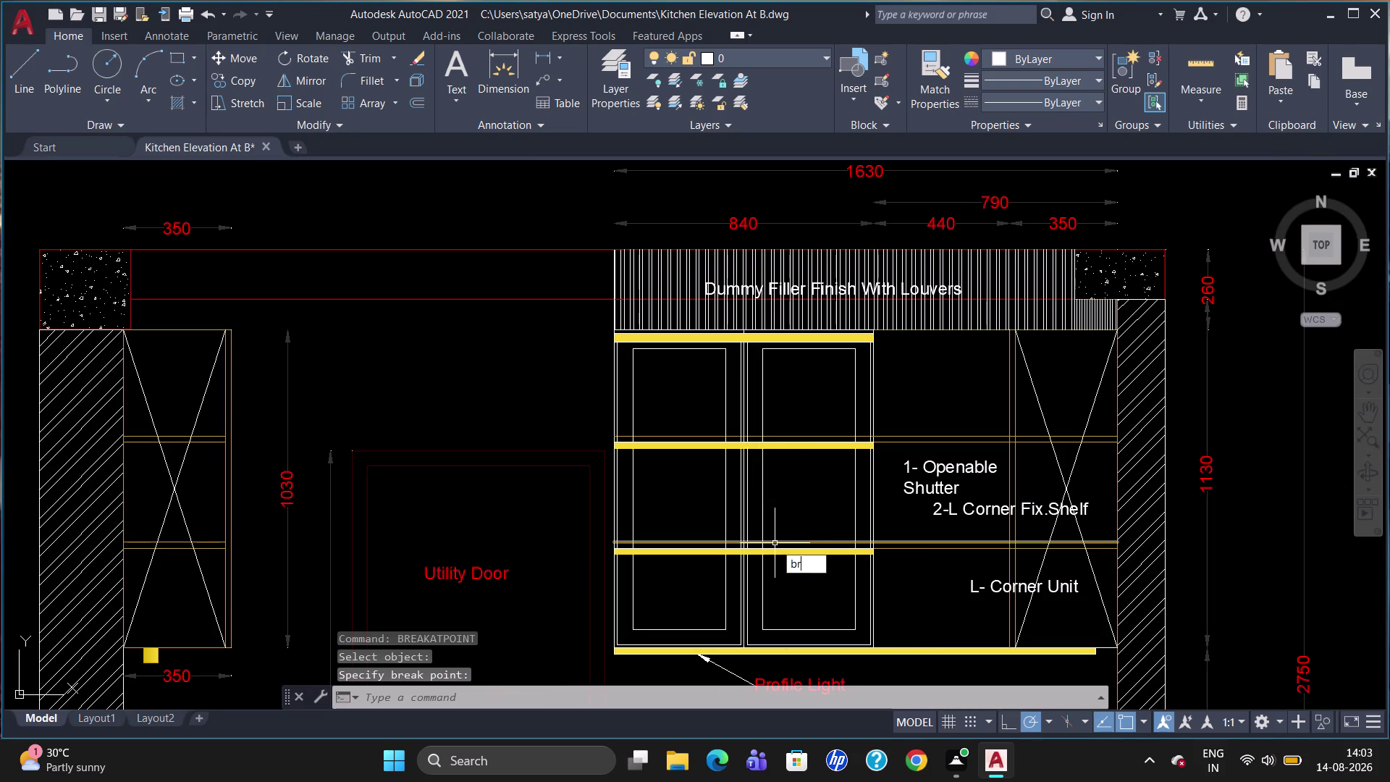
click(823, 595)
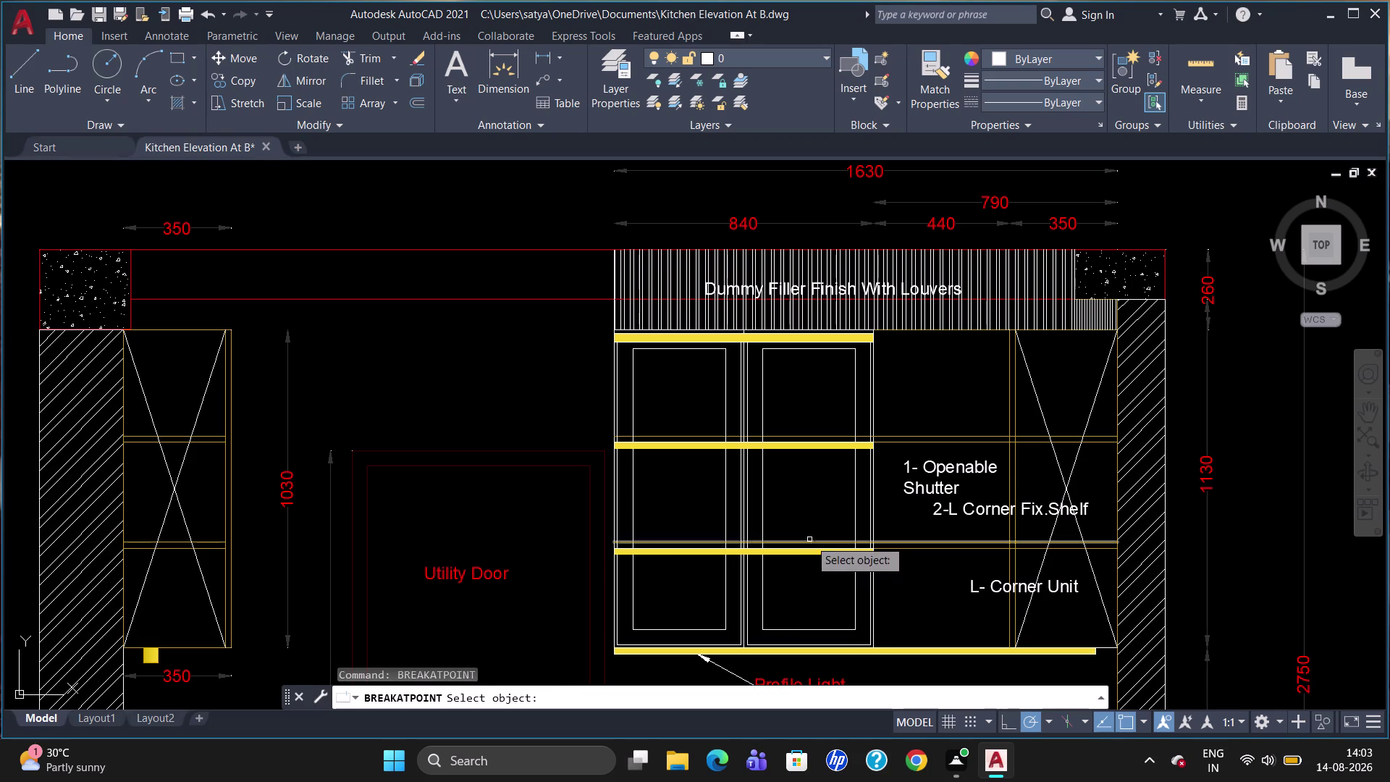
click(811, 541)
click(876, 544)
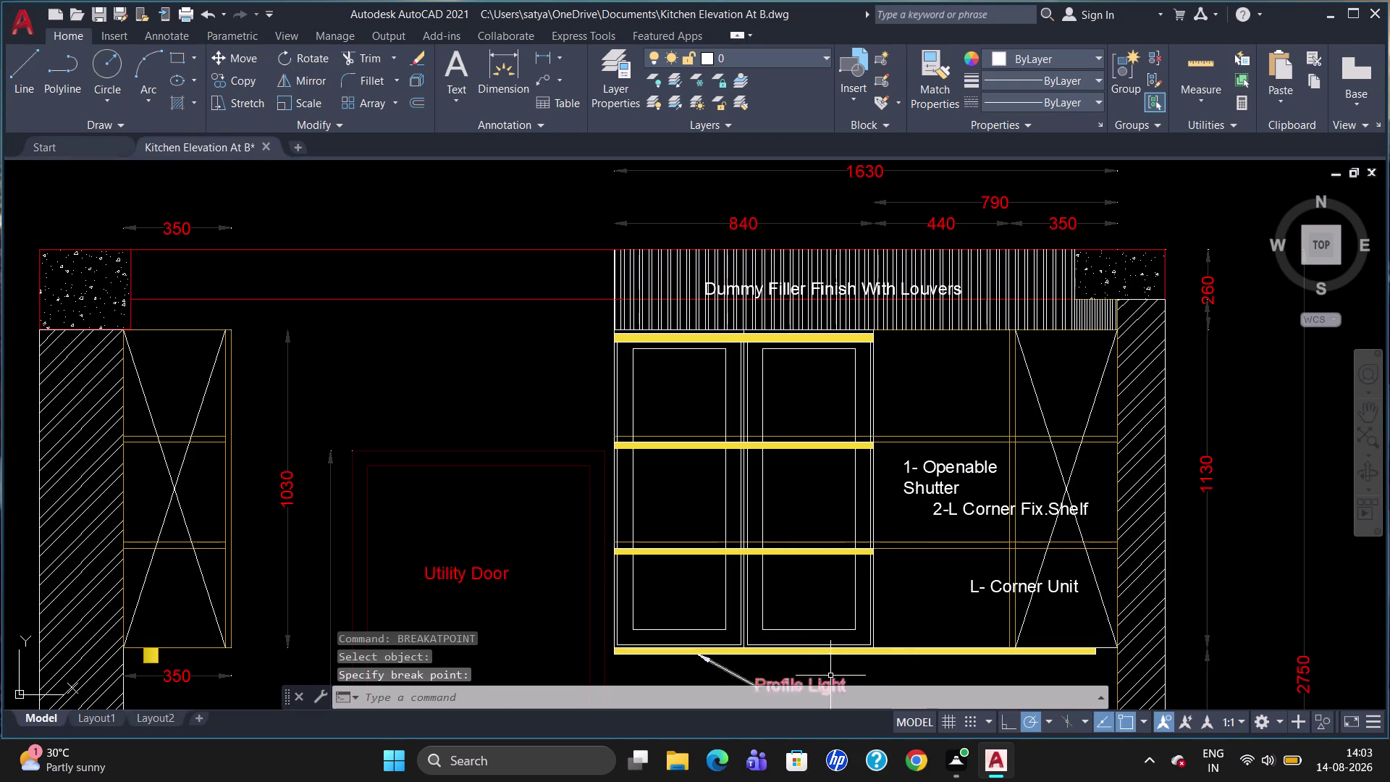
key(Escape)
text(br)
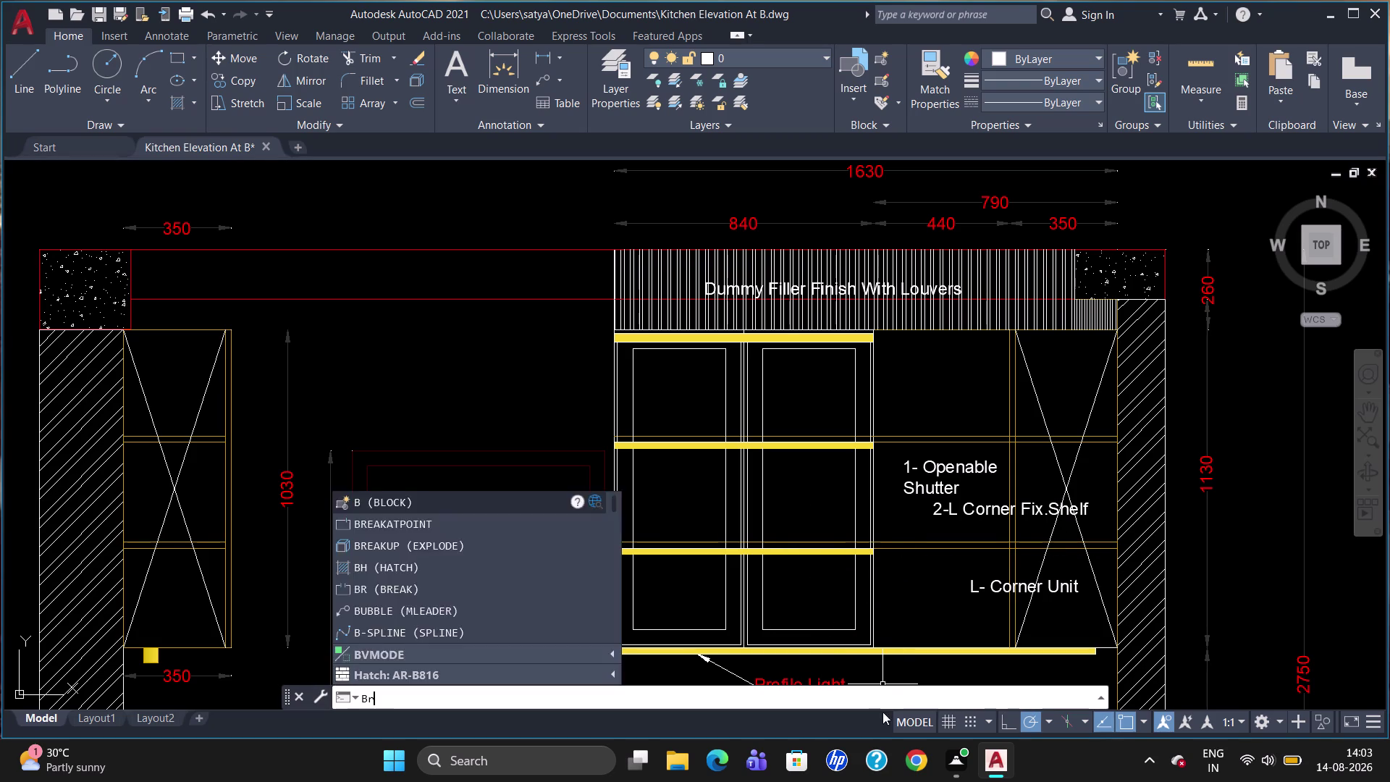
click(410, 539)
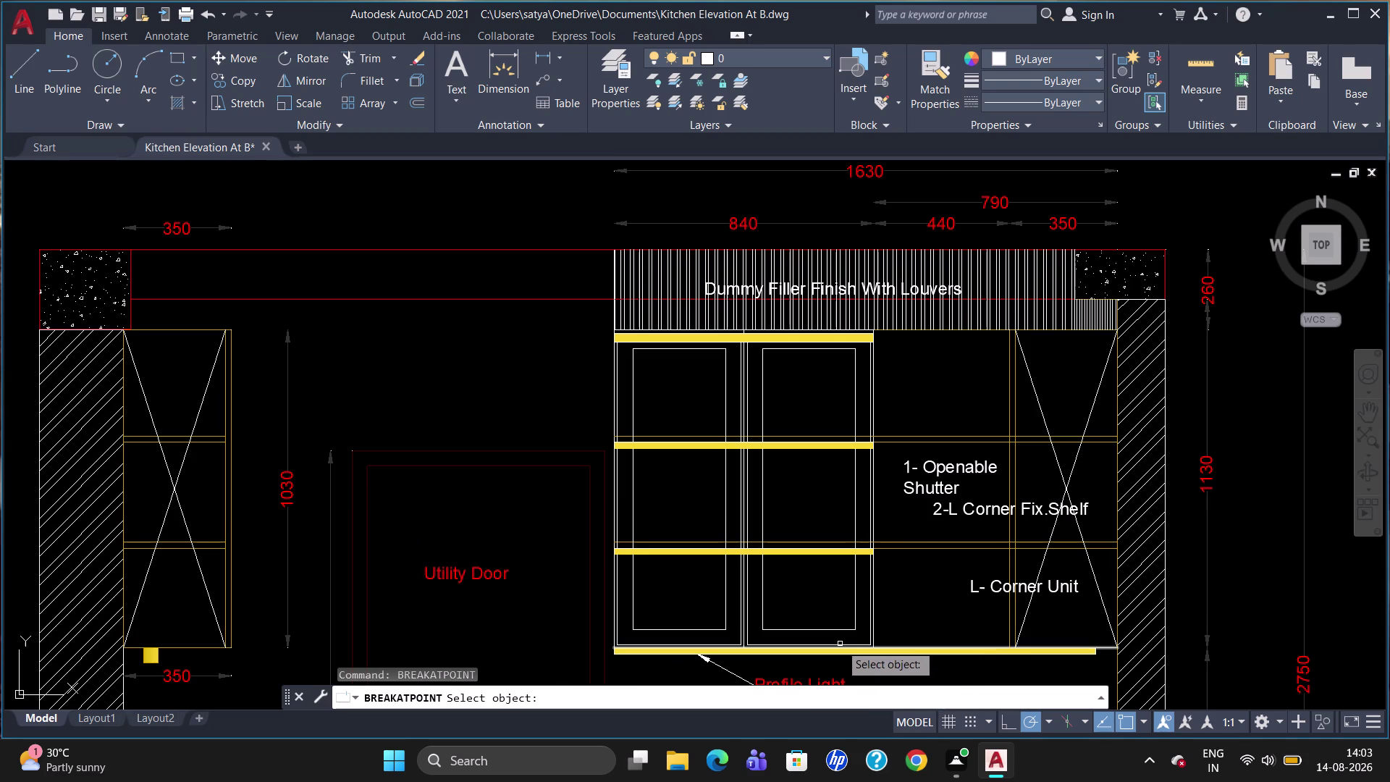
scroll(up, 3)
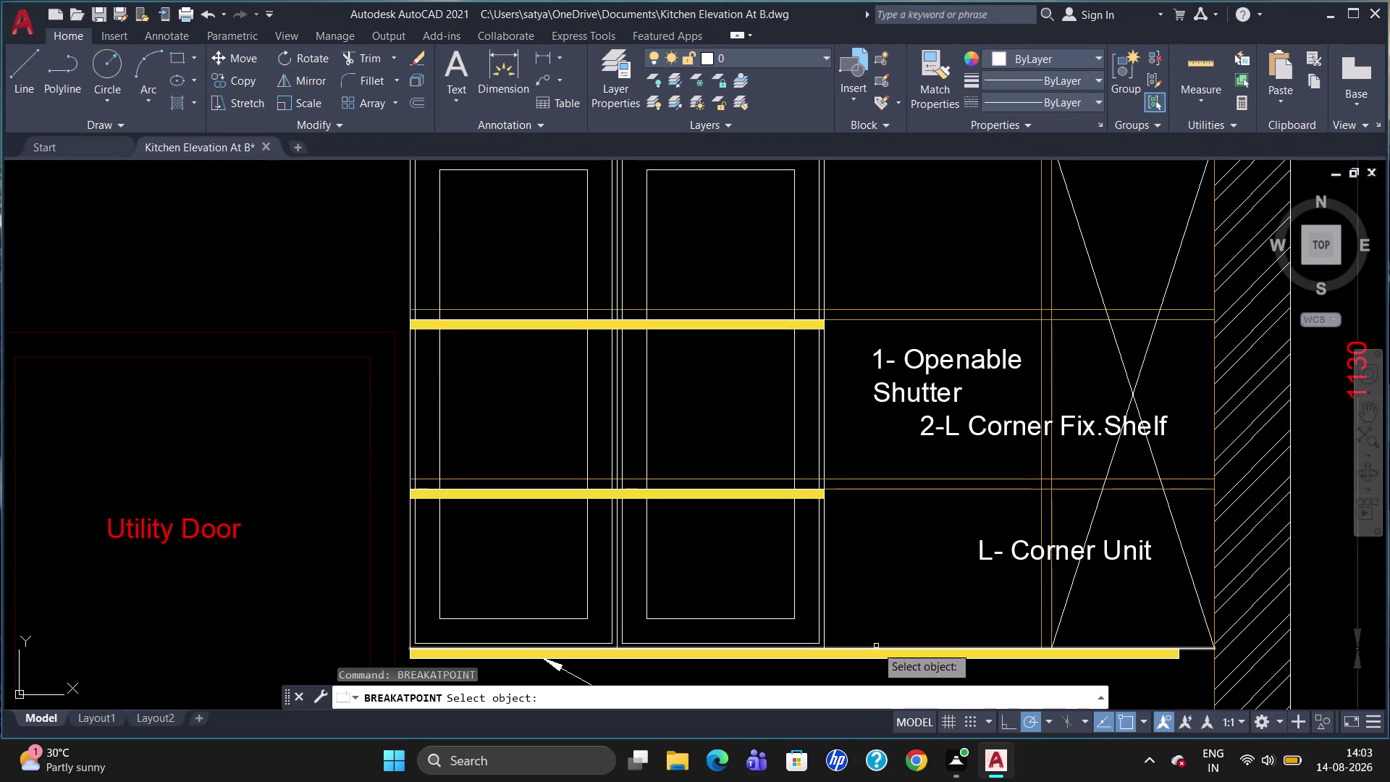
click(877, 649)
click(824, 647)
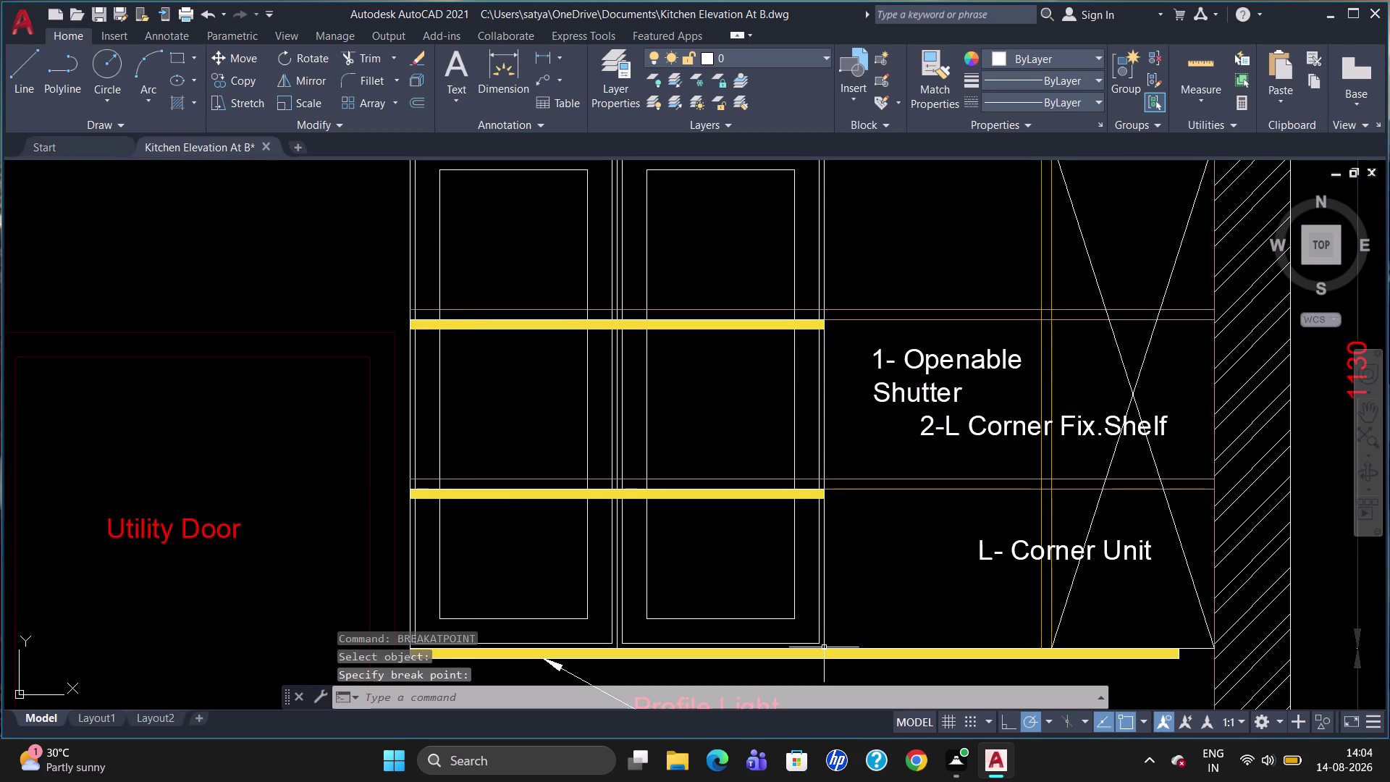
key(Escape)
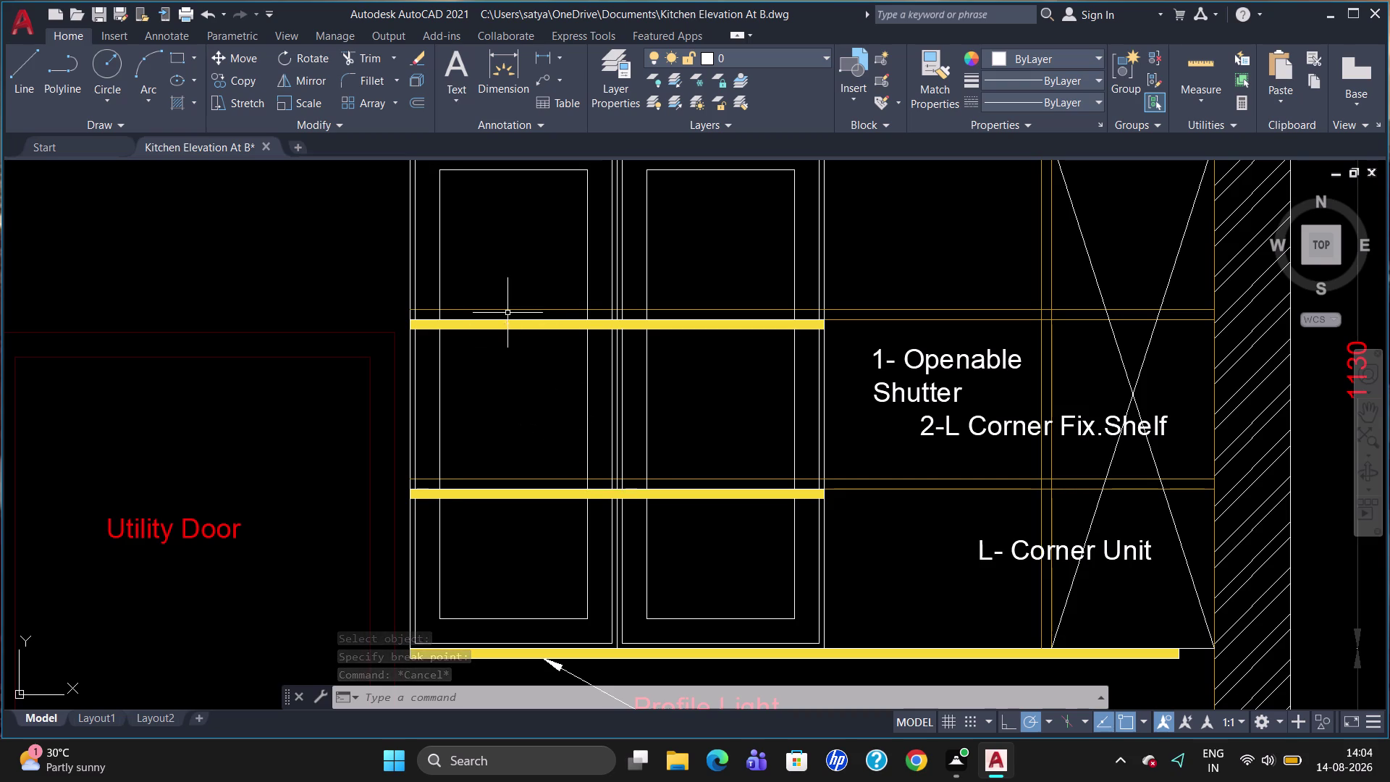
click(181, 110)
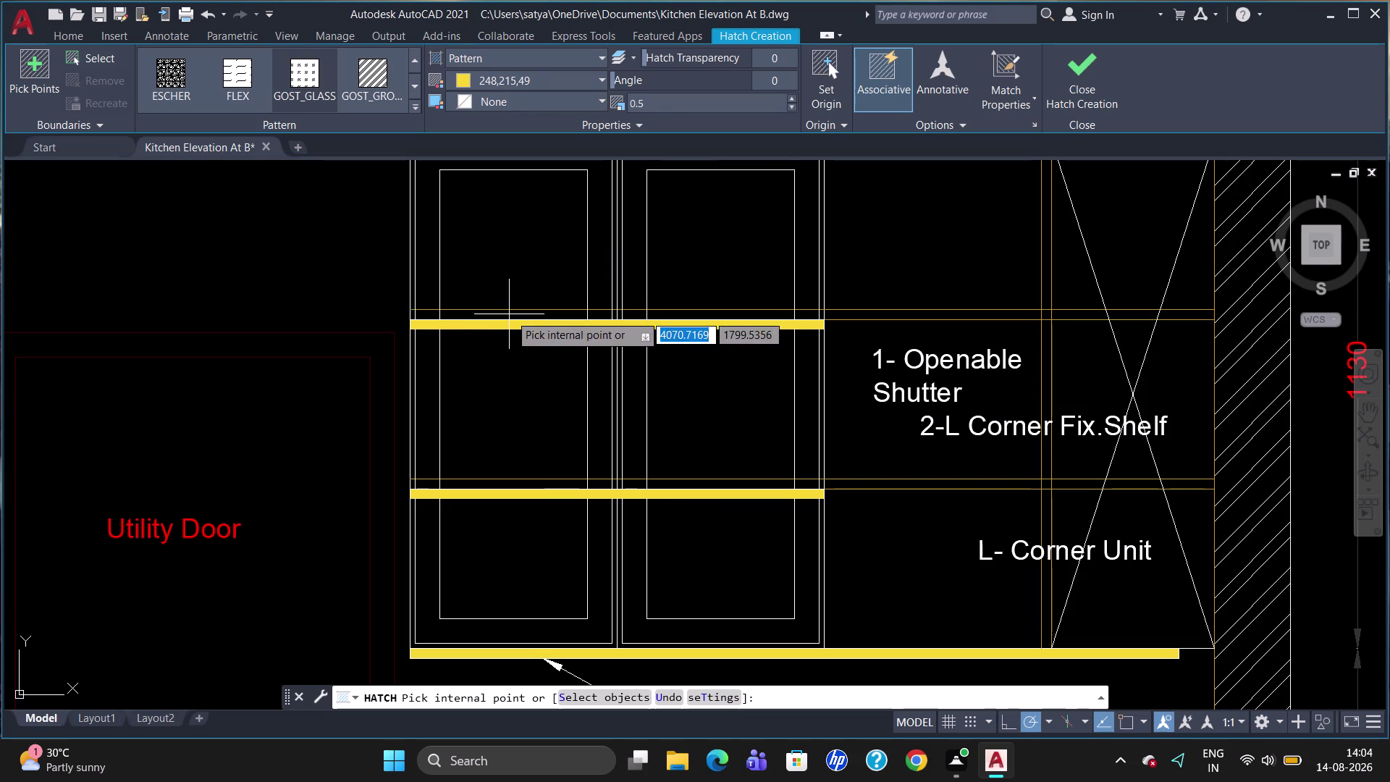
Cancel the stray hatch and delete the unwanted fill between the shelves.
click(522, 345)
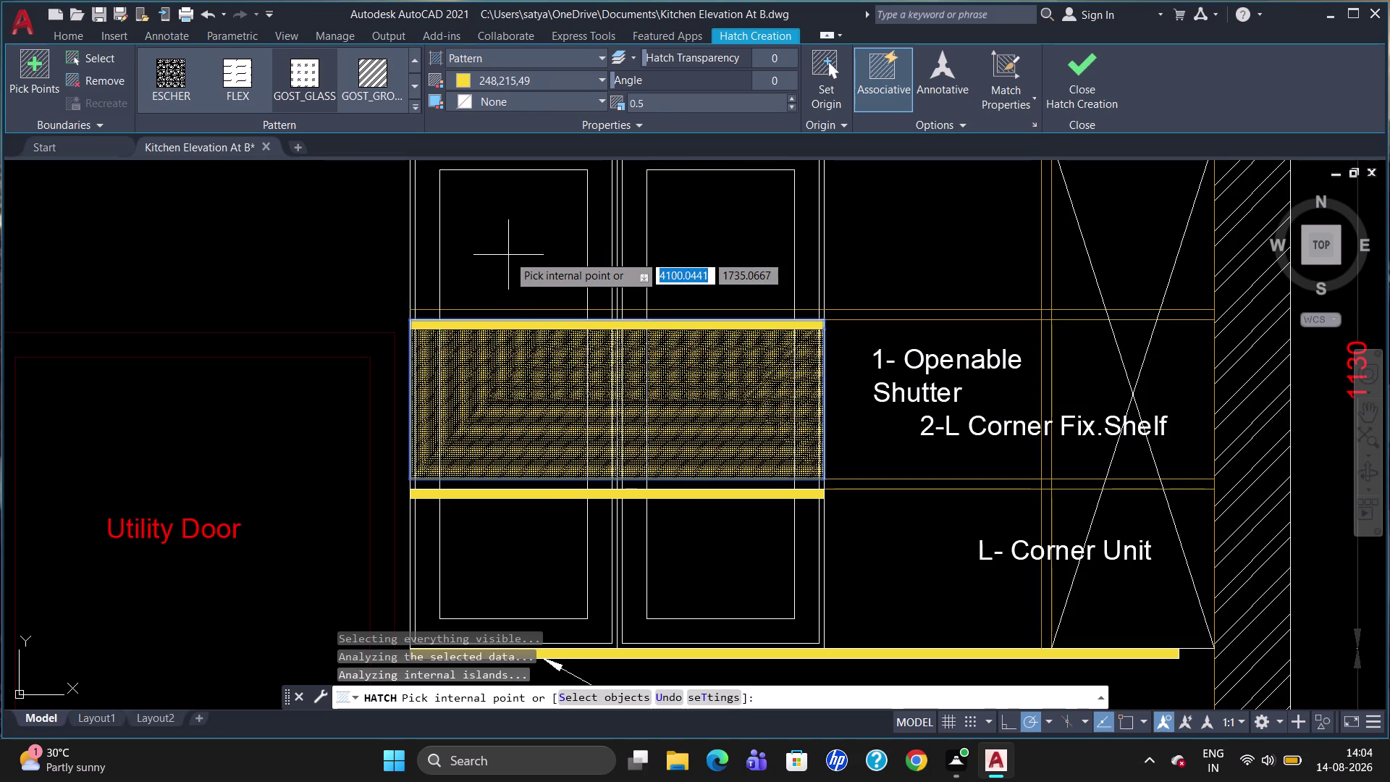
key(Escape)
key(Escape)
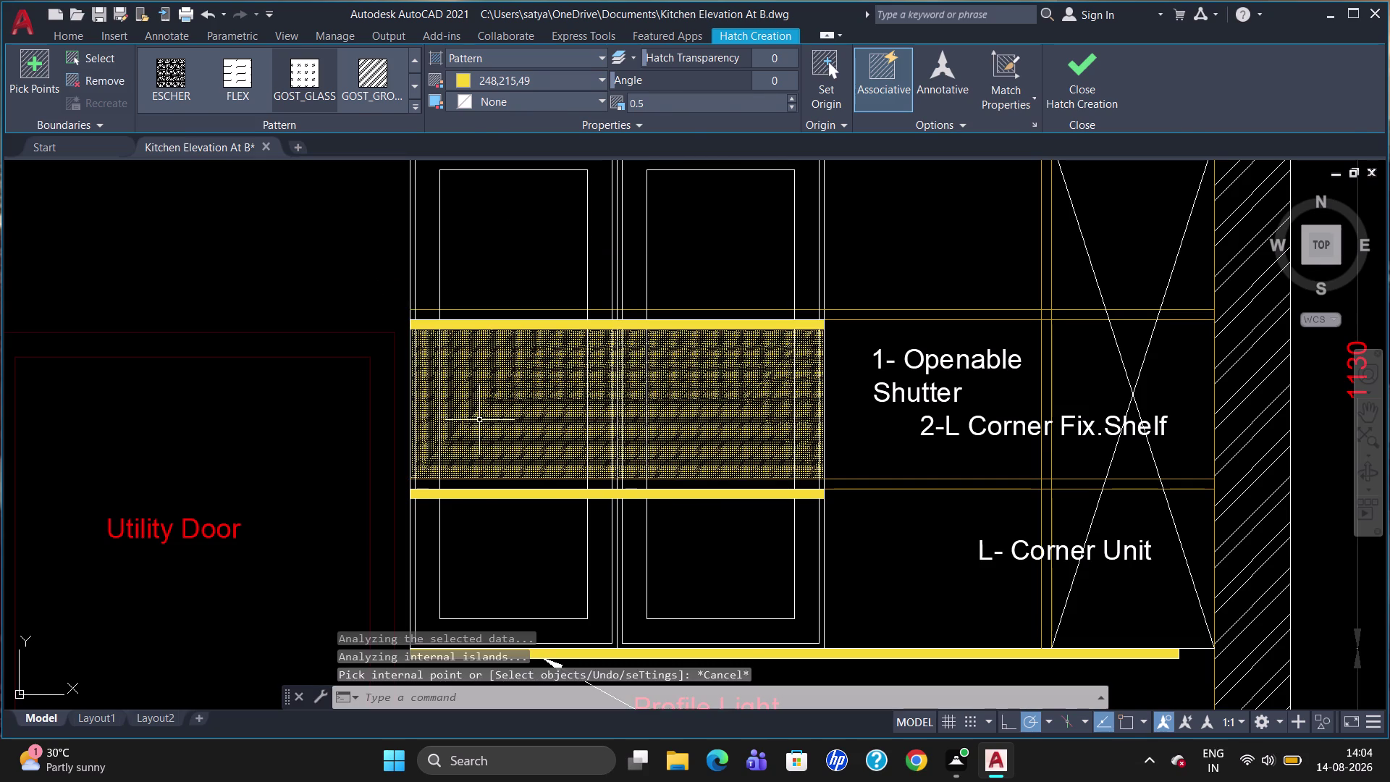
click(511, 409)
key(Delete)
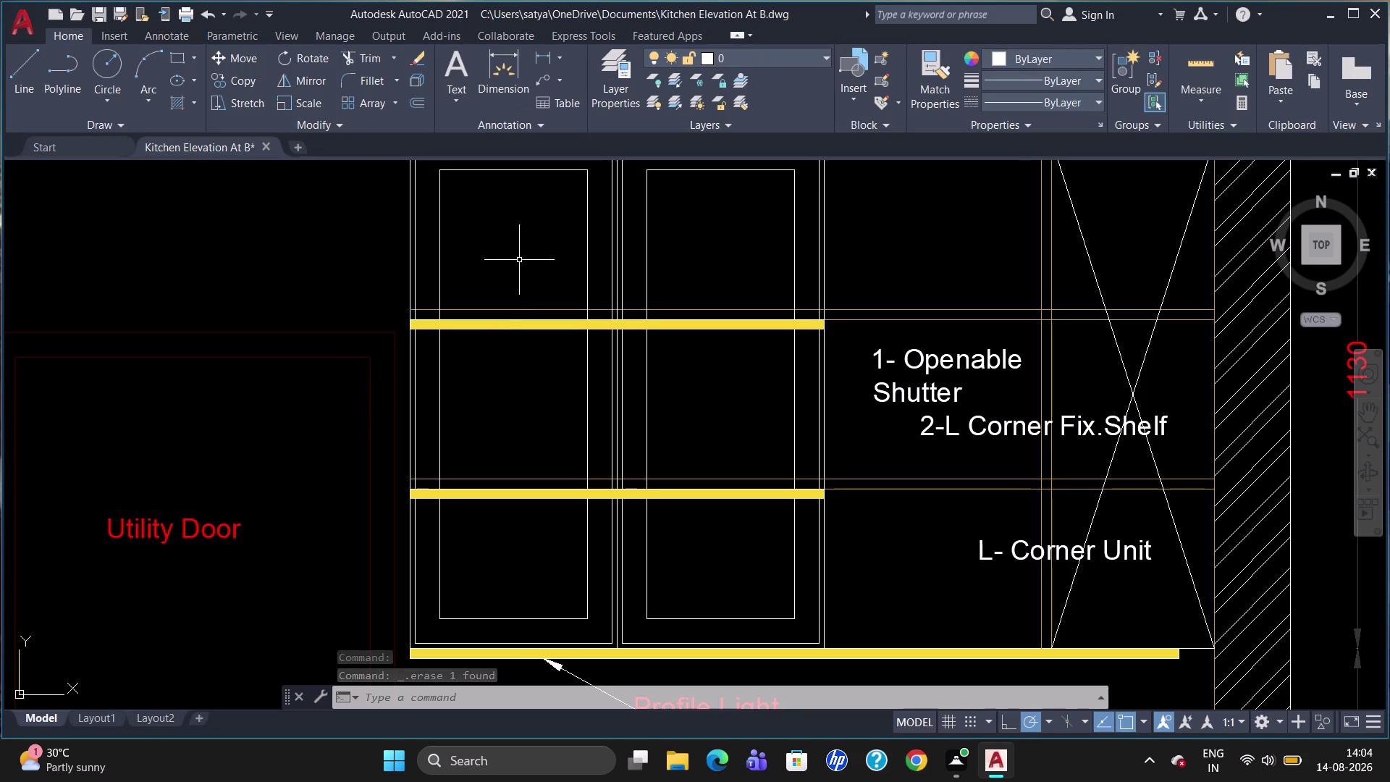
scroll(down, 3)
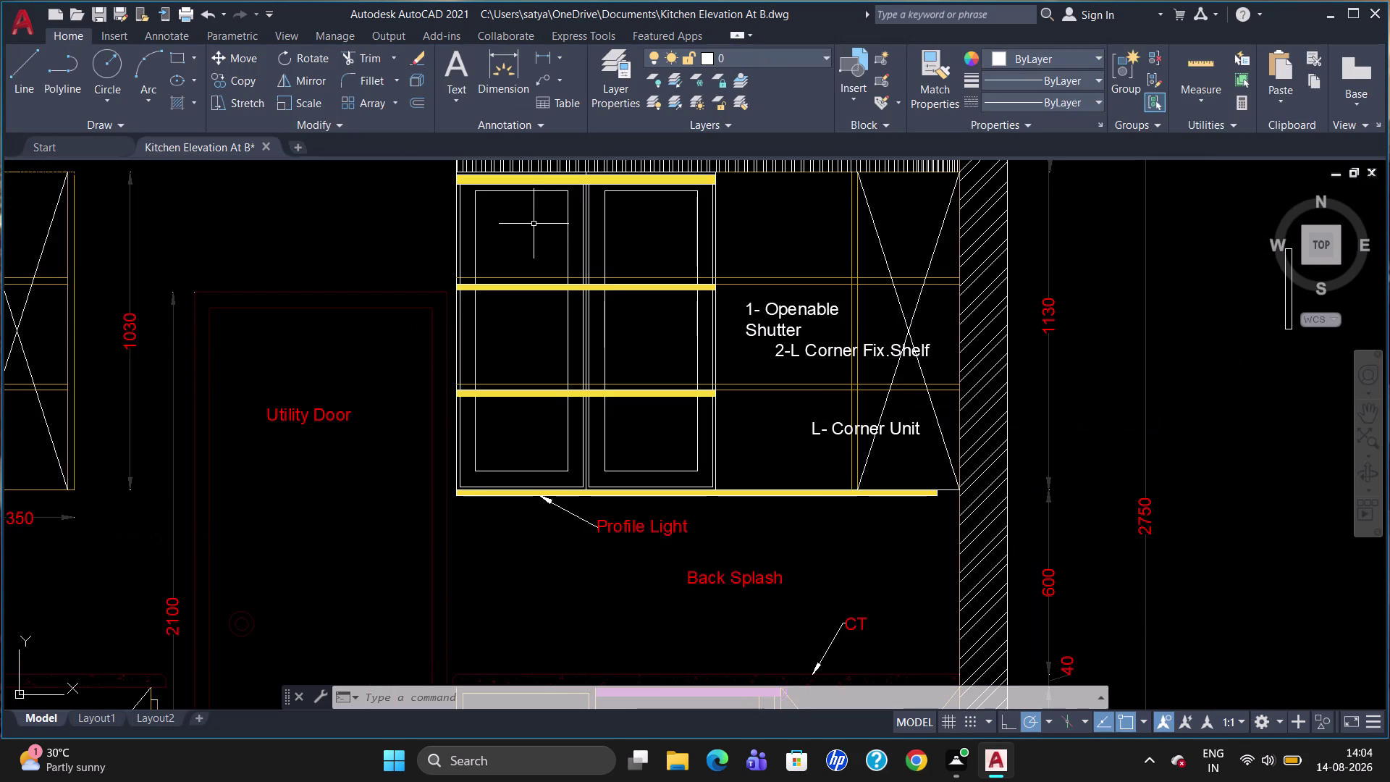
scroll(up, 3)
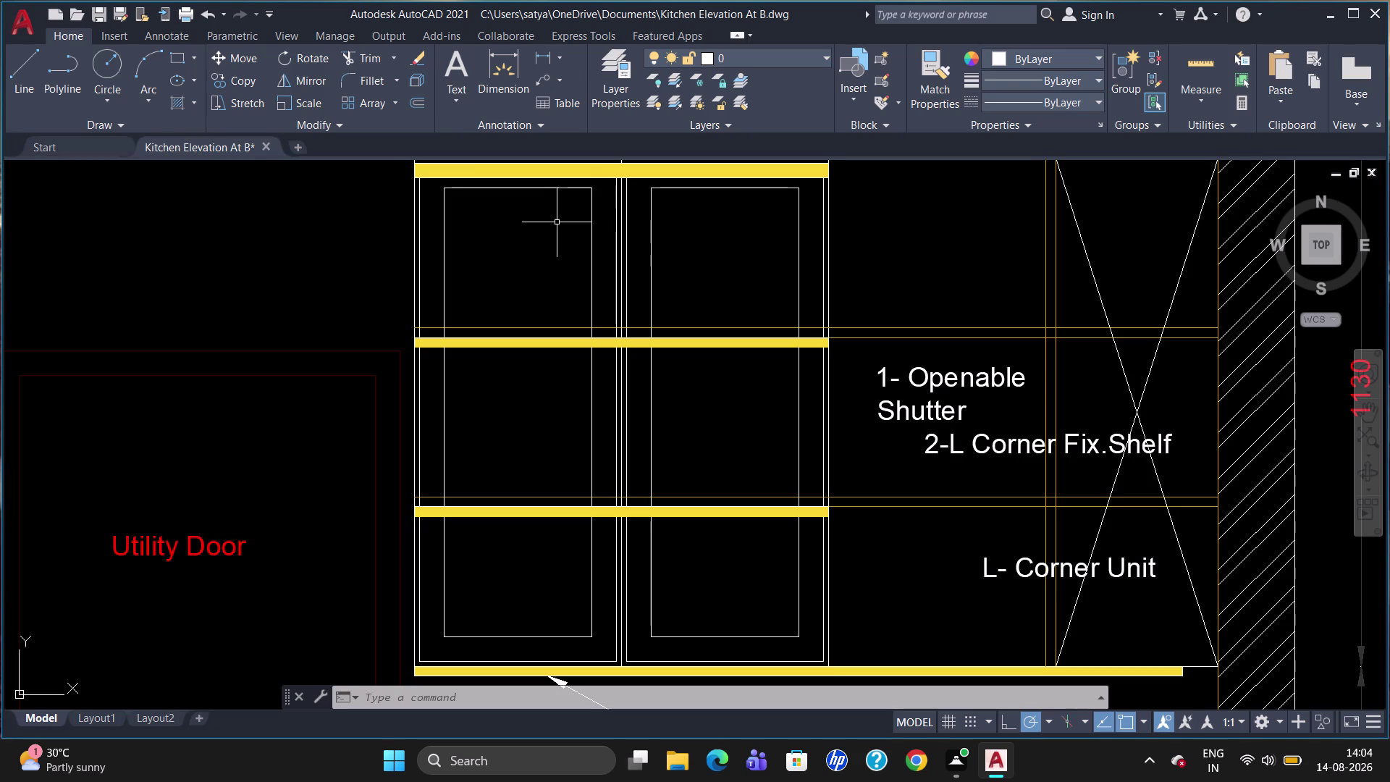
Start a new hatch and pick internal points in the six upper shutter panels.
click(174, 104)
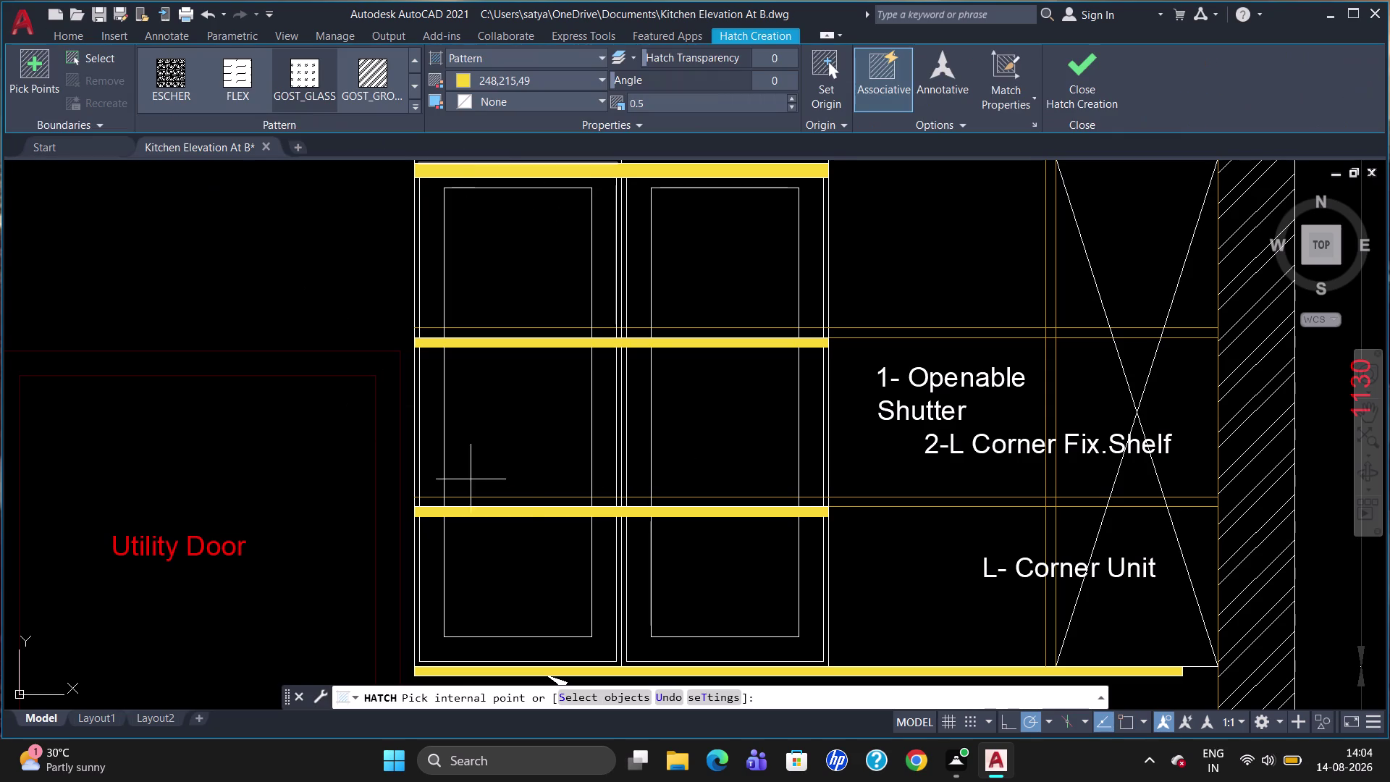
click(514, 442)
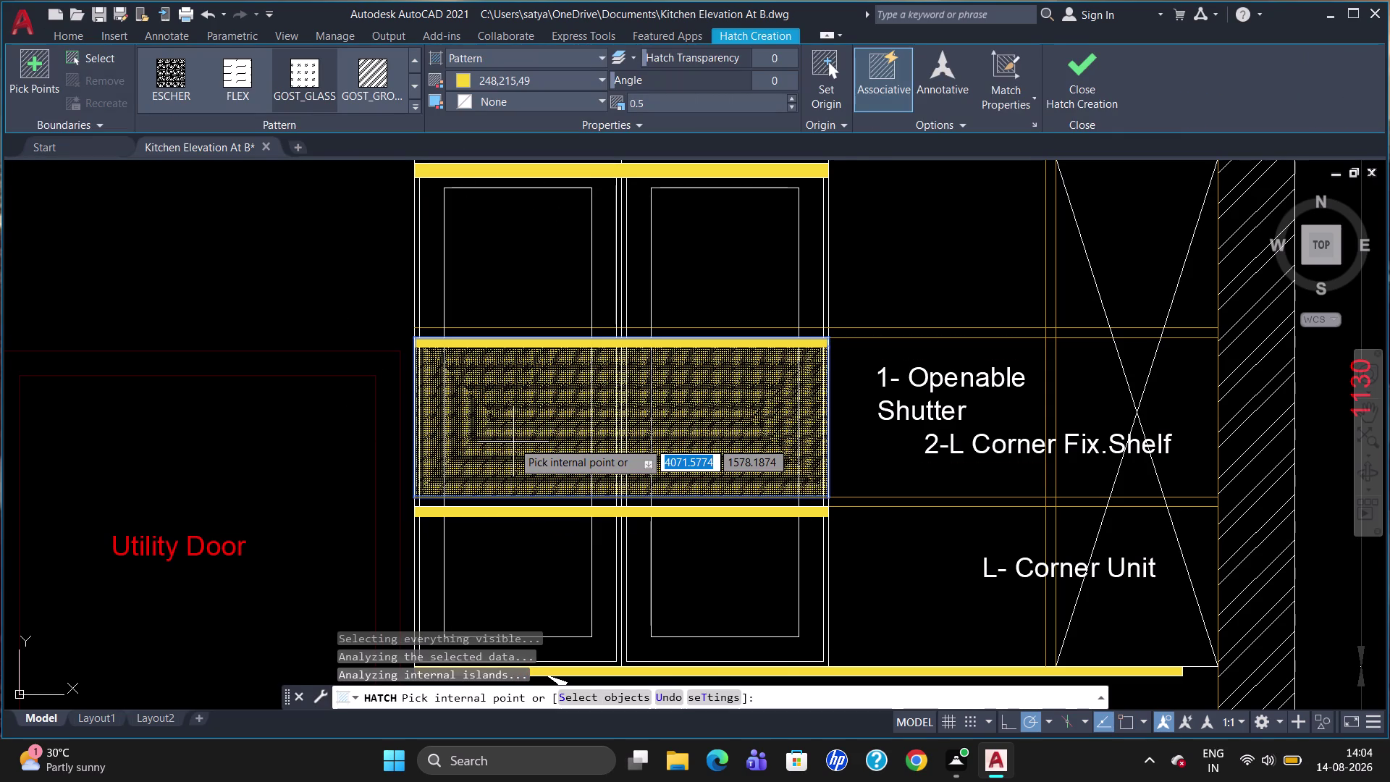
click(528, 576)
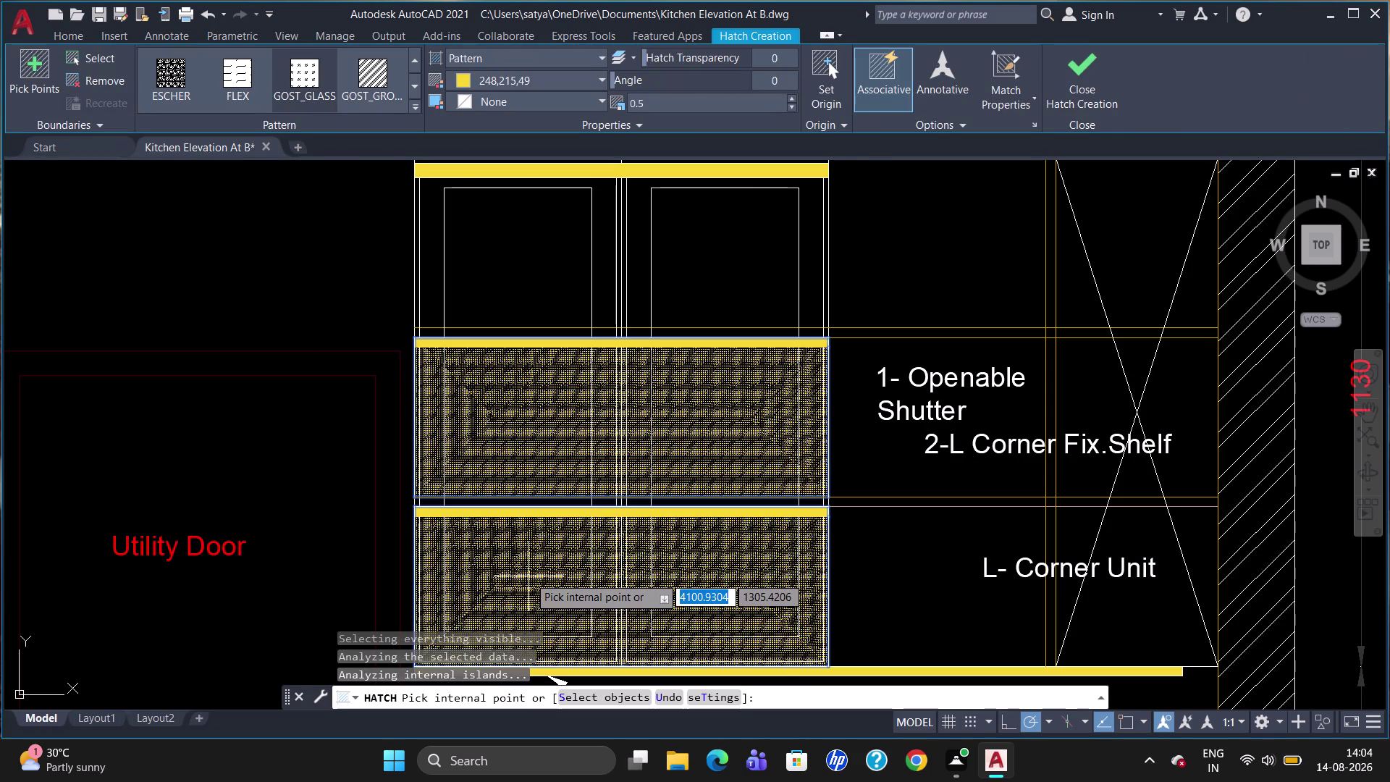
click(472, 254)
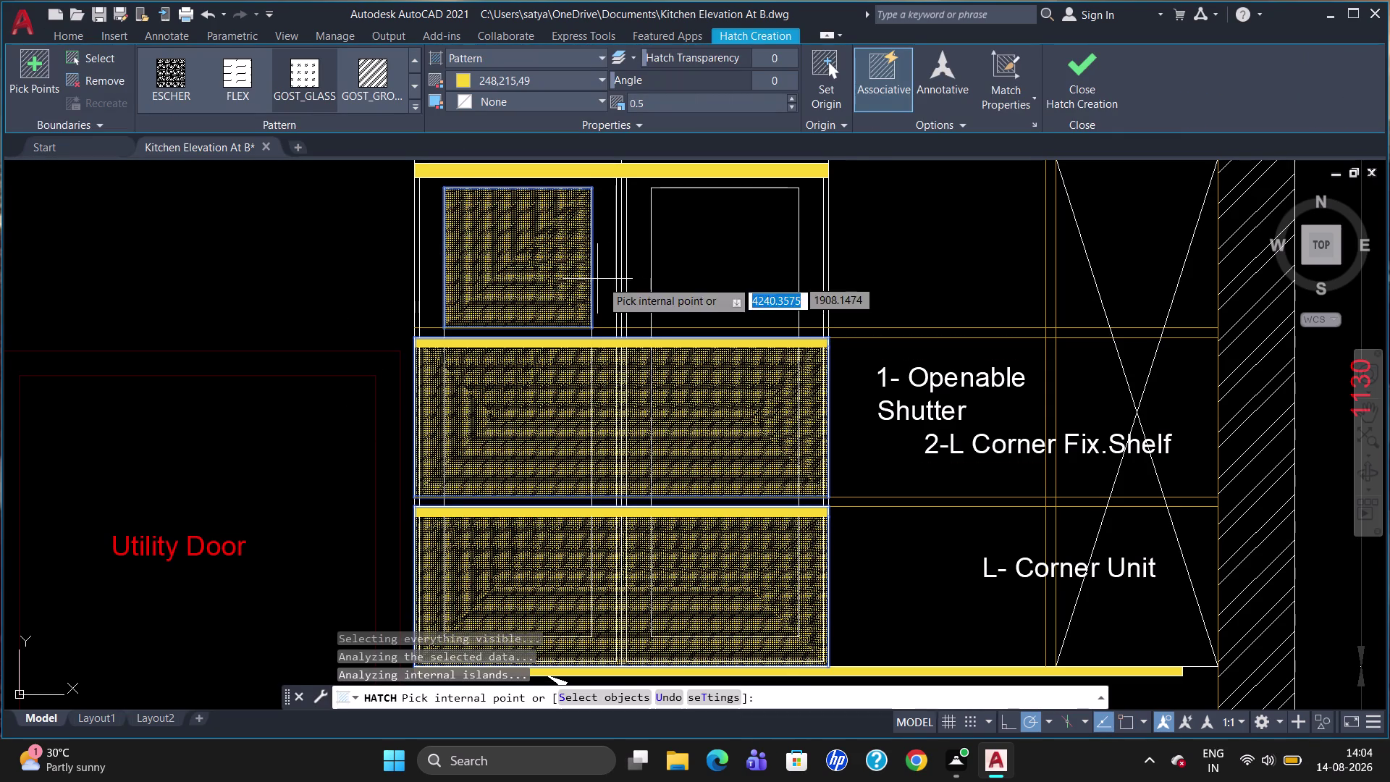
click(690, 273)
click(602, 260)
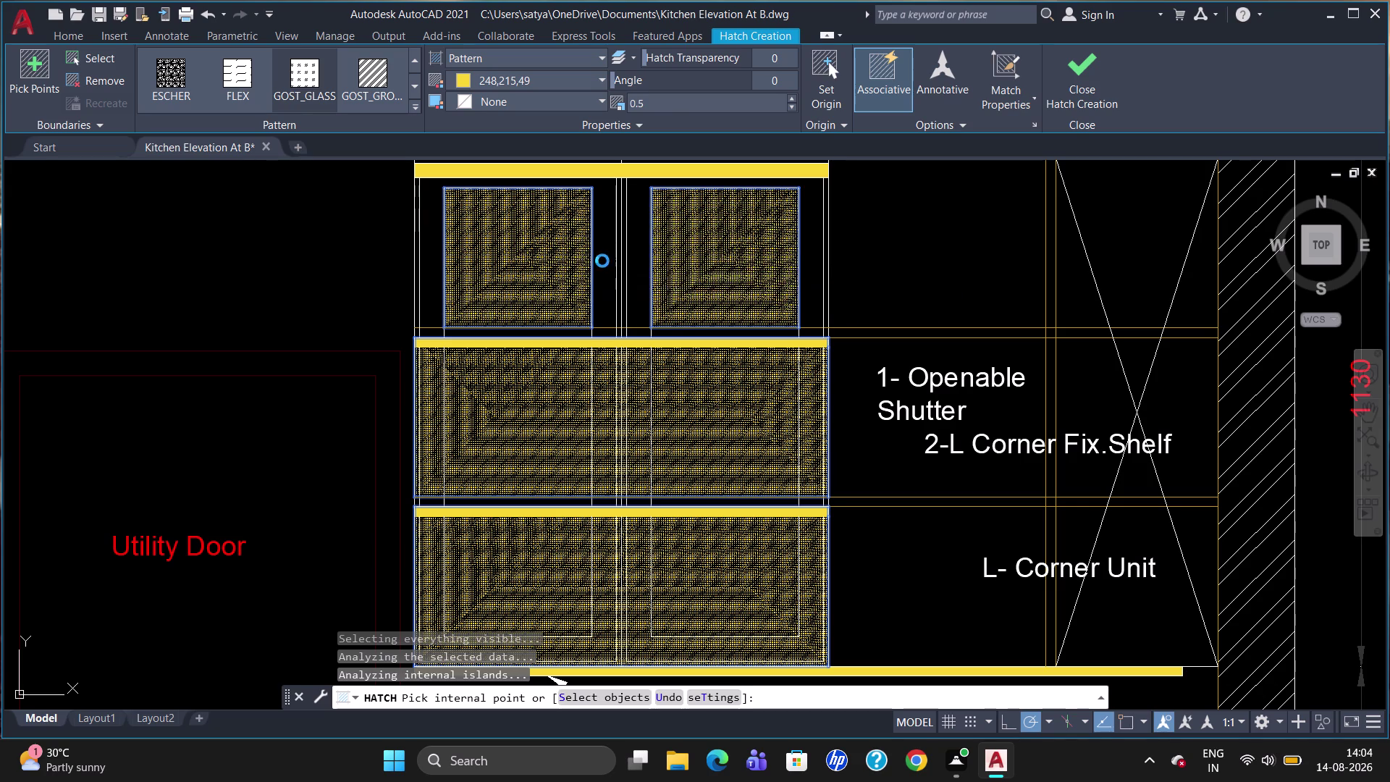
click(638, 263)
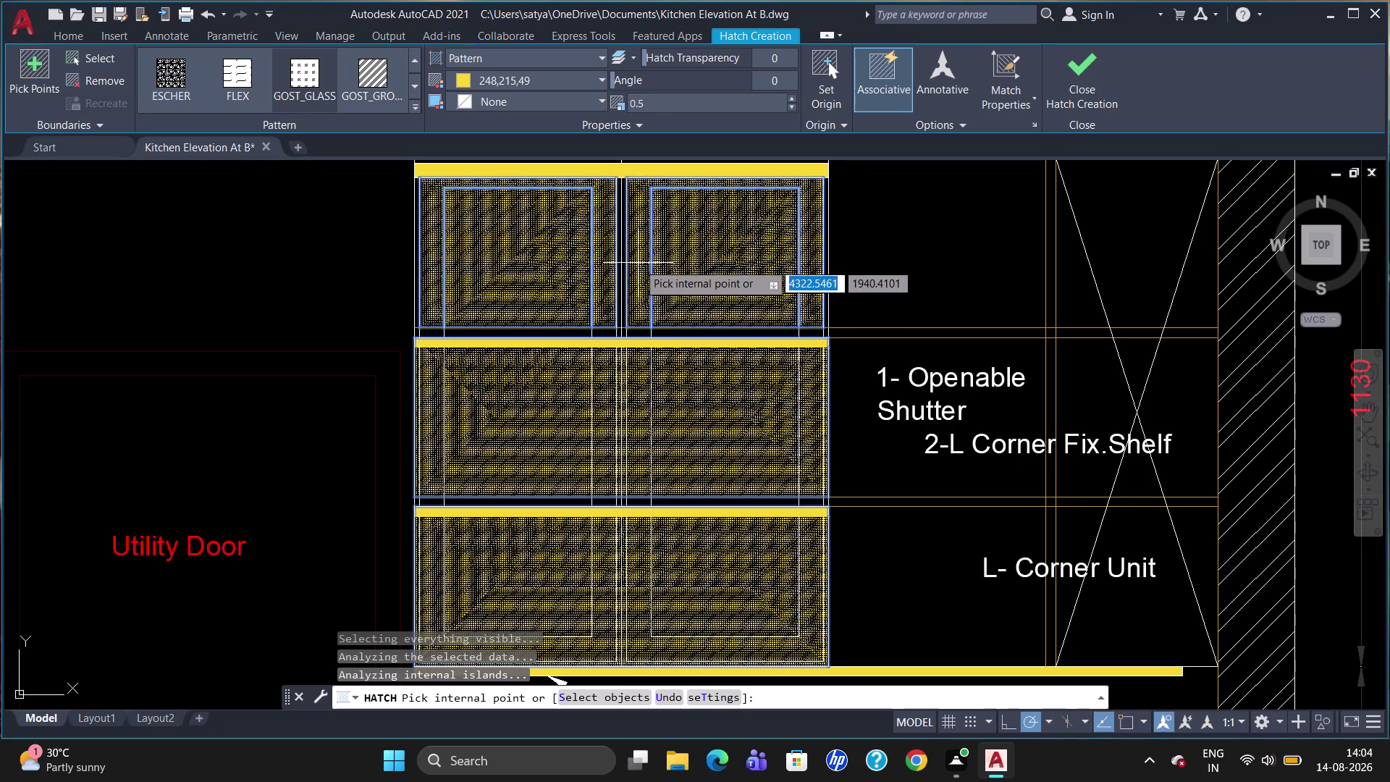
Set the hatch pattern scale to 20, finish, and select the shutter hatch.
click(672, 103)
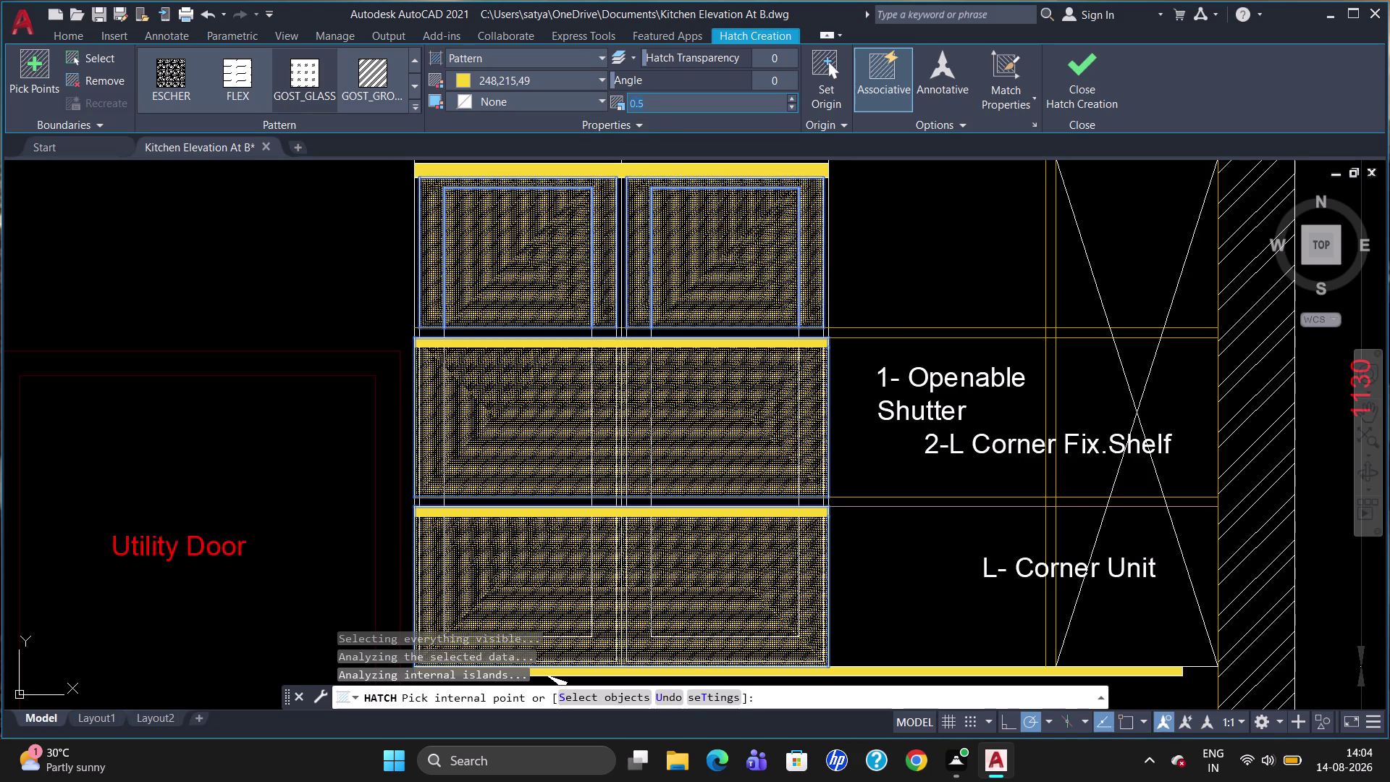
key(Delete)
text(2)
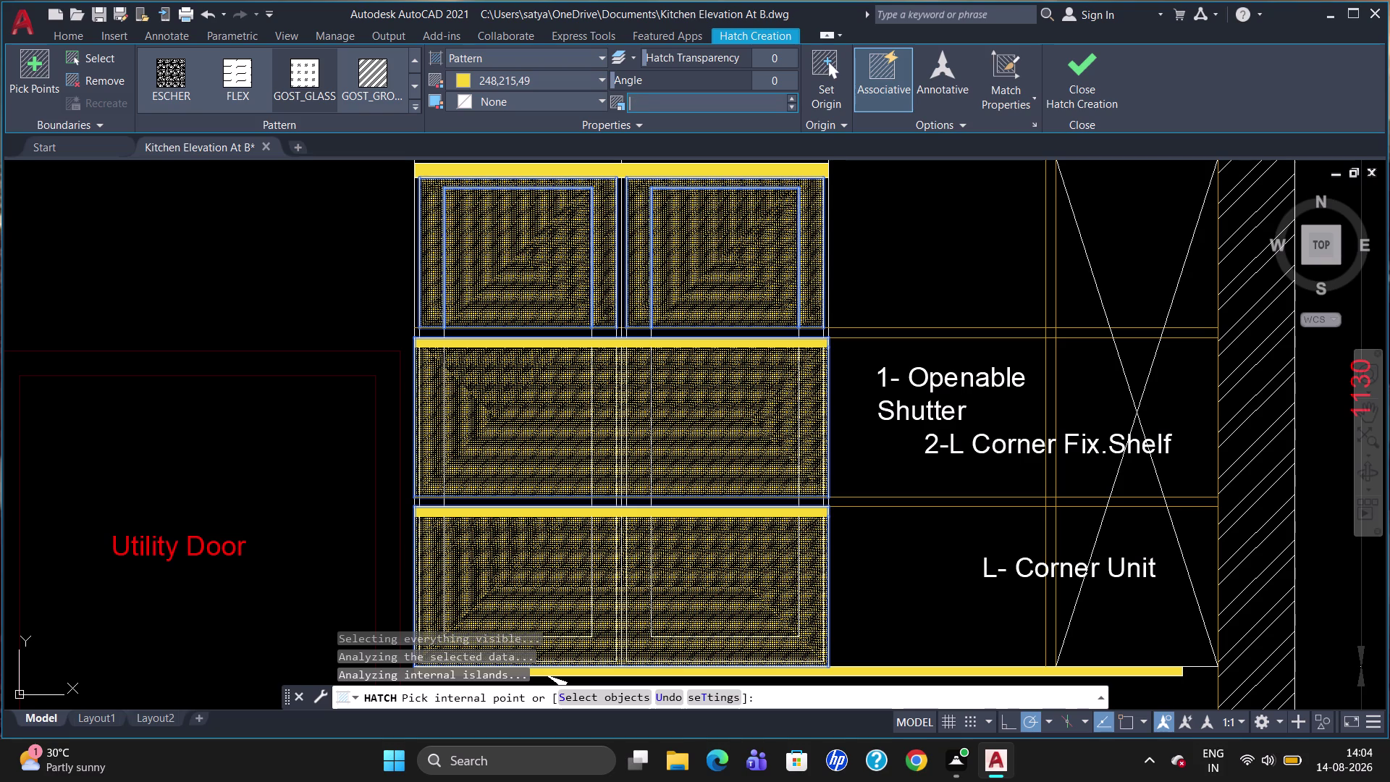
text(0)
key(Return)
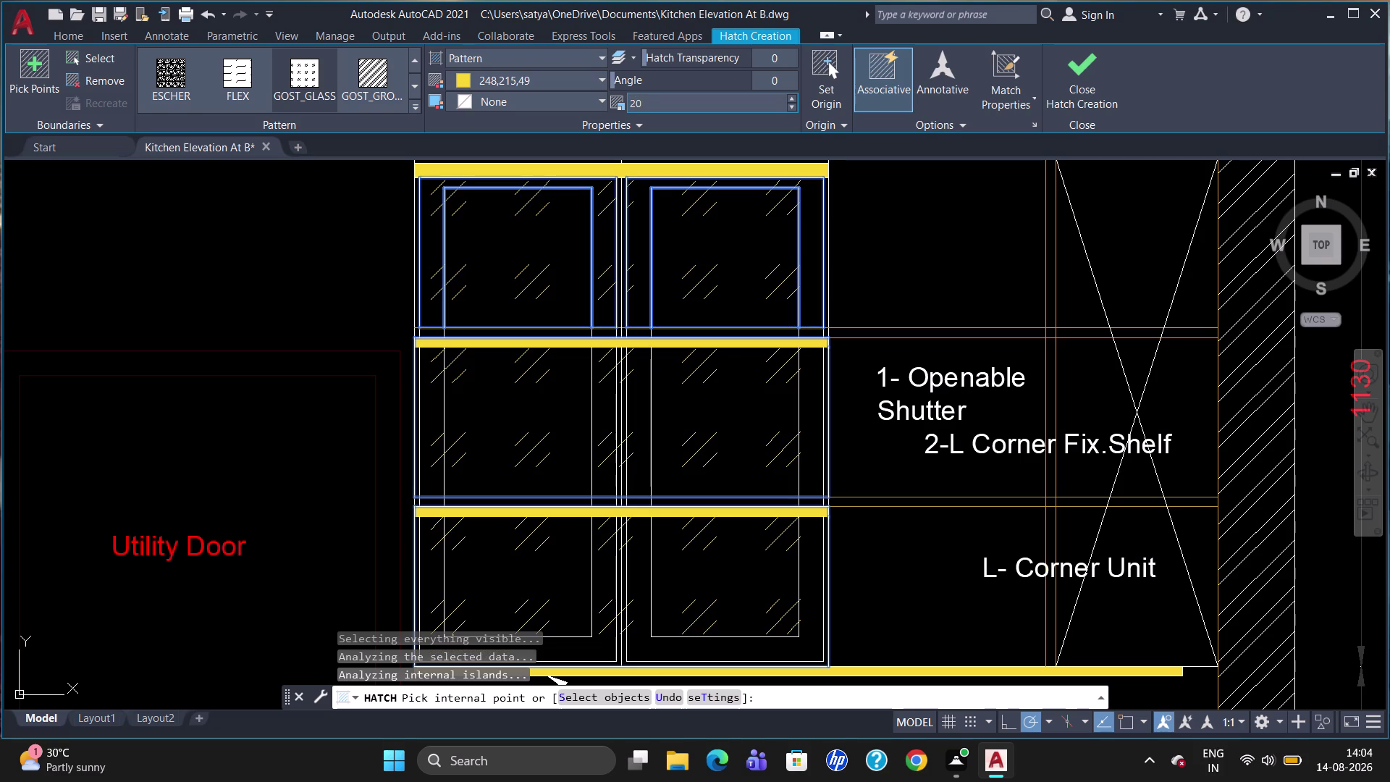
key(Escape)
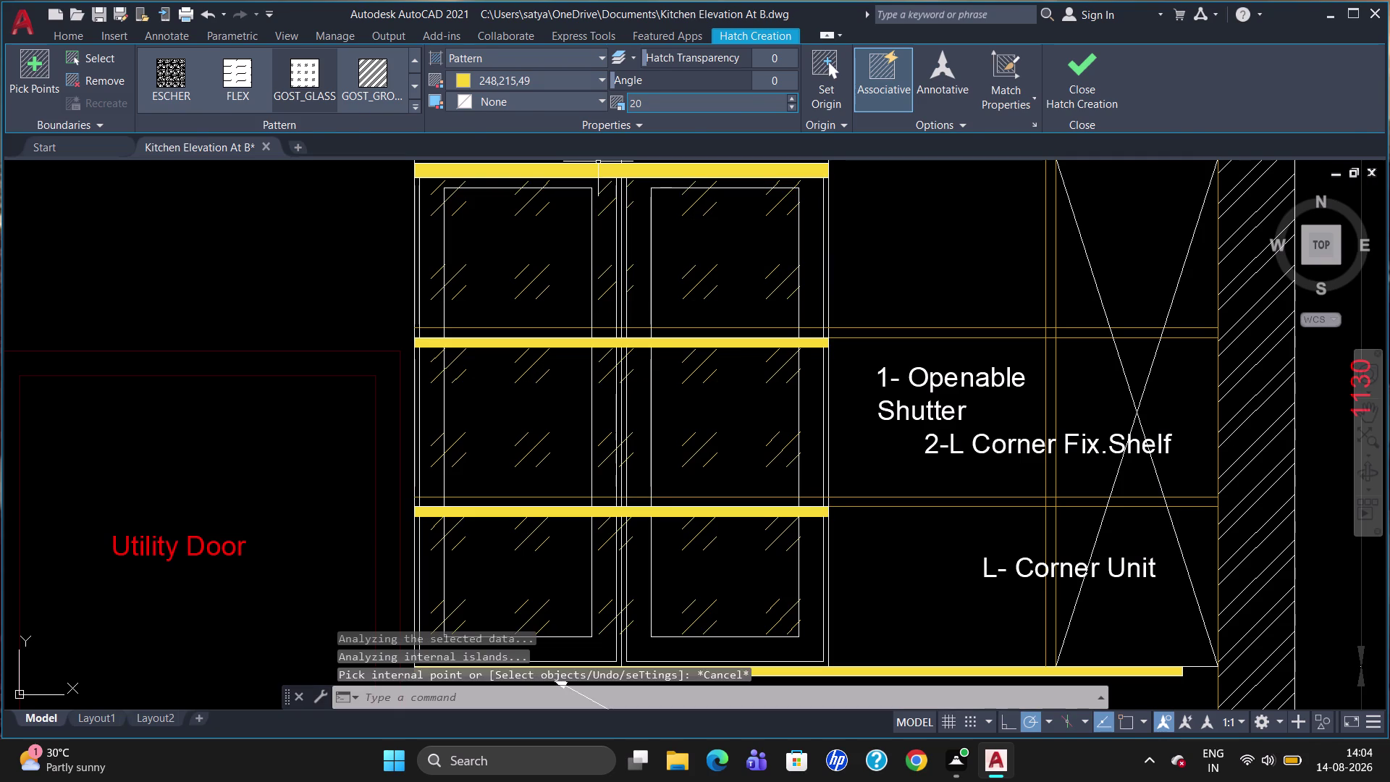
click(694, 272)
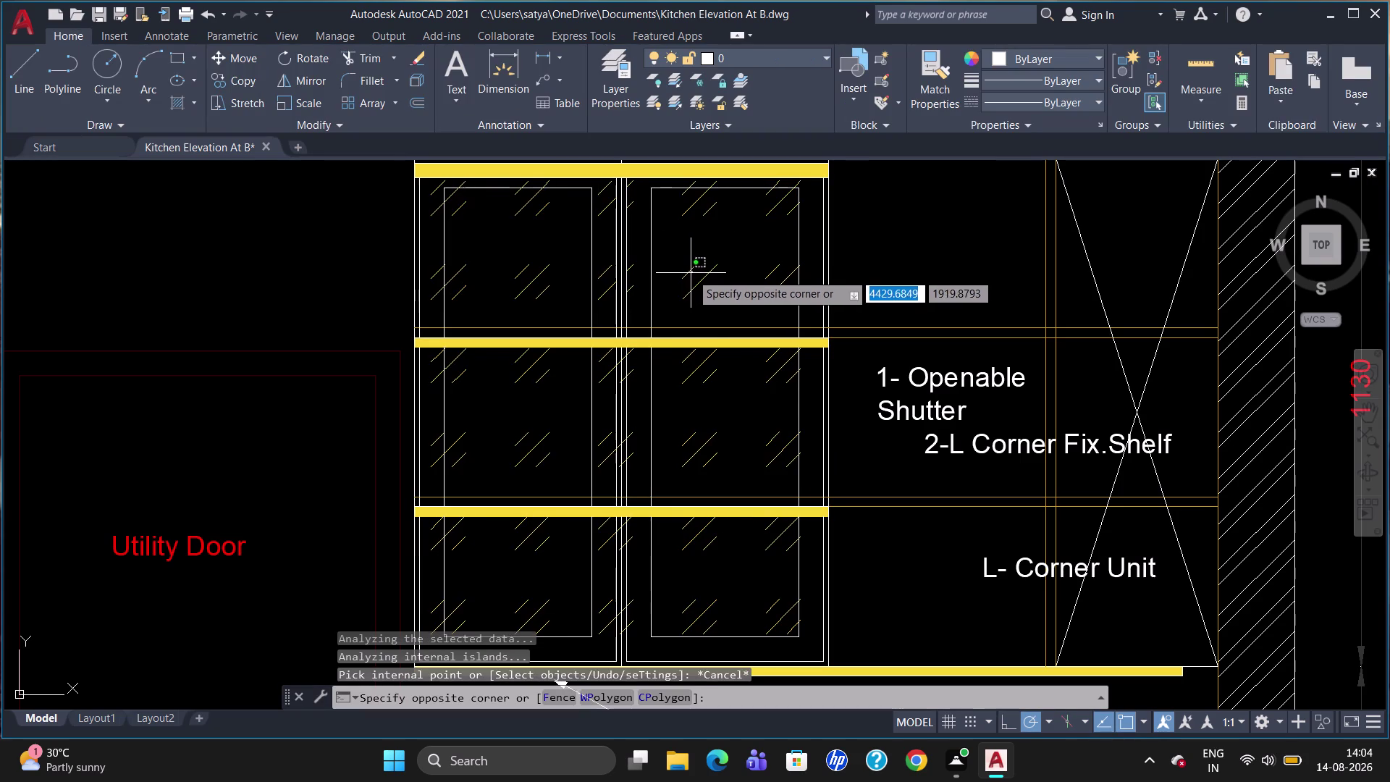
click(688, 272)
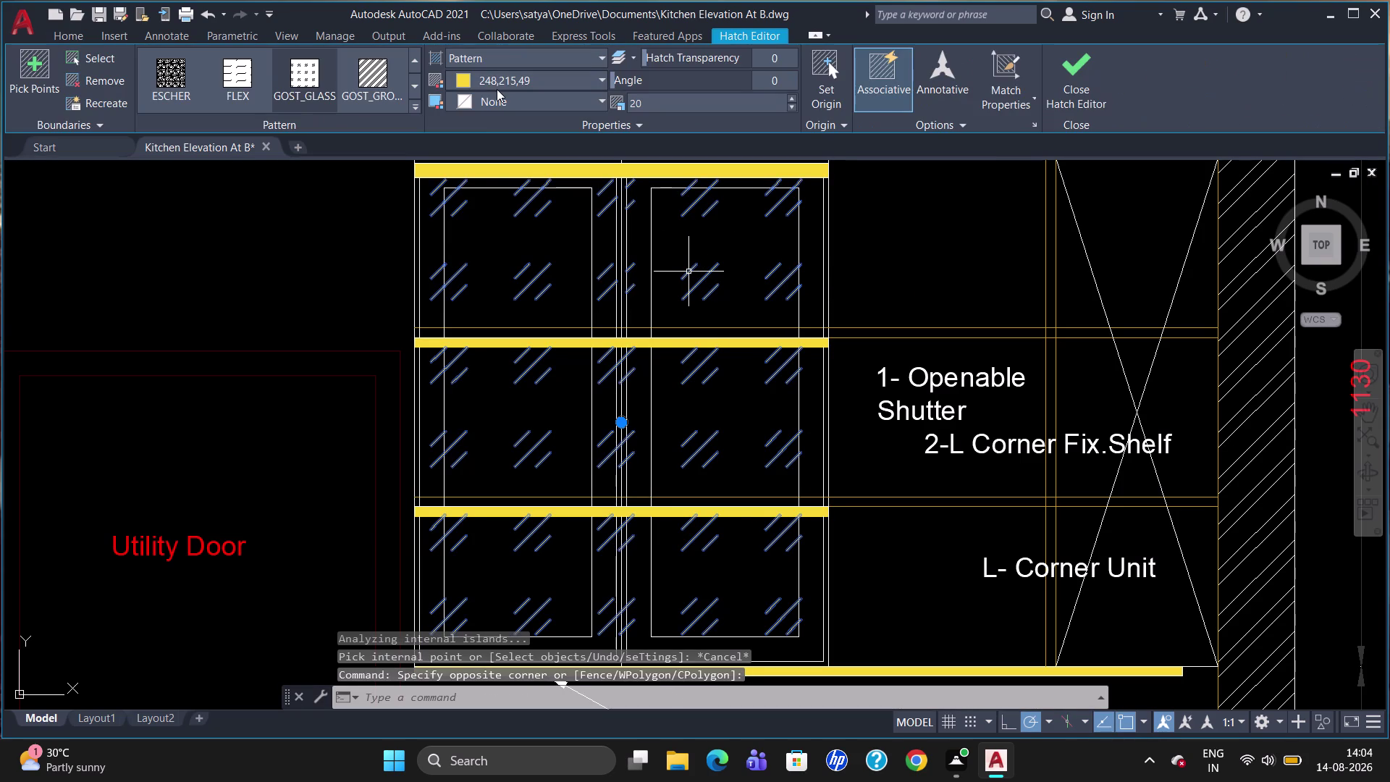
click(589, 74)
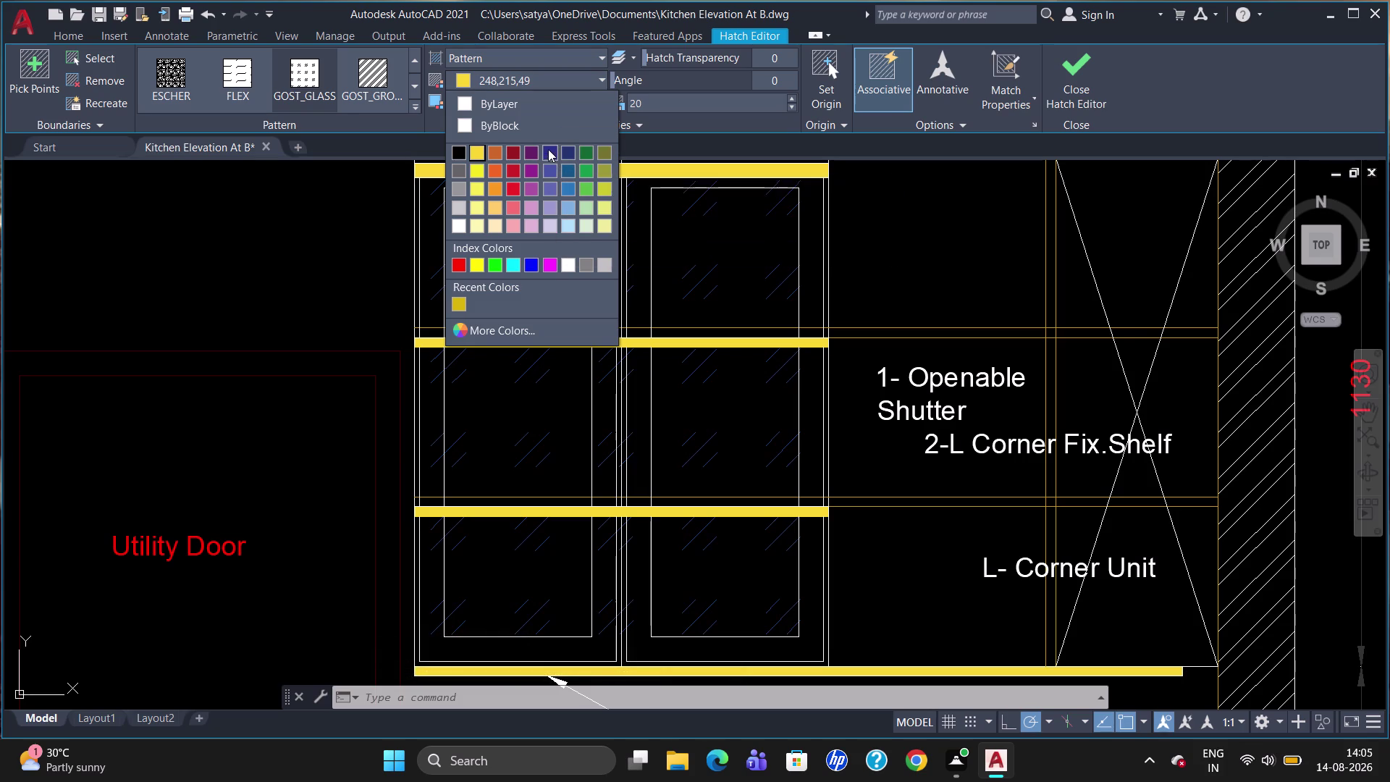
click(511, 257)
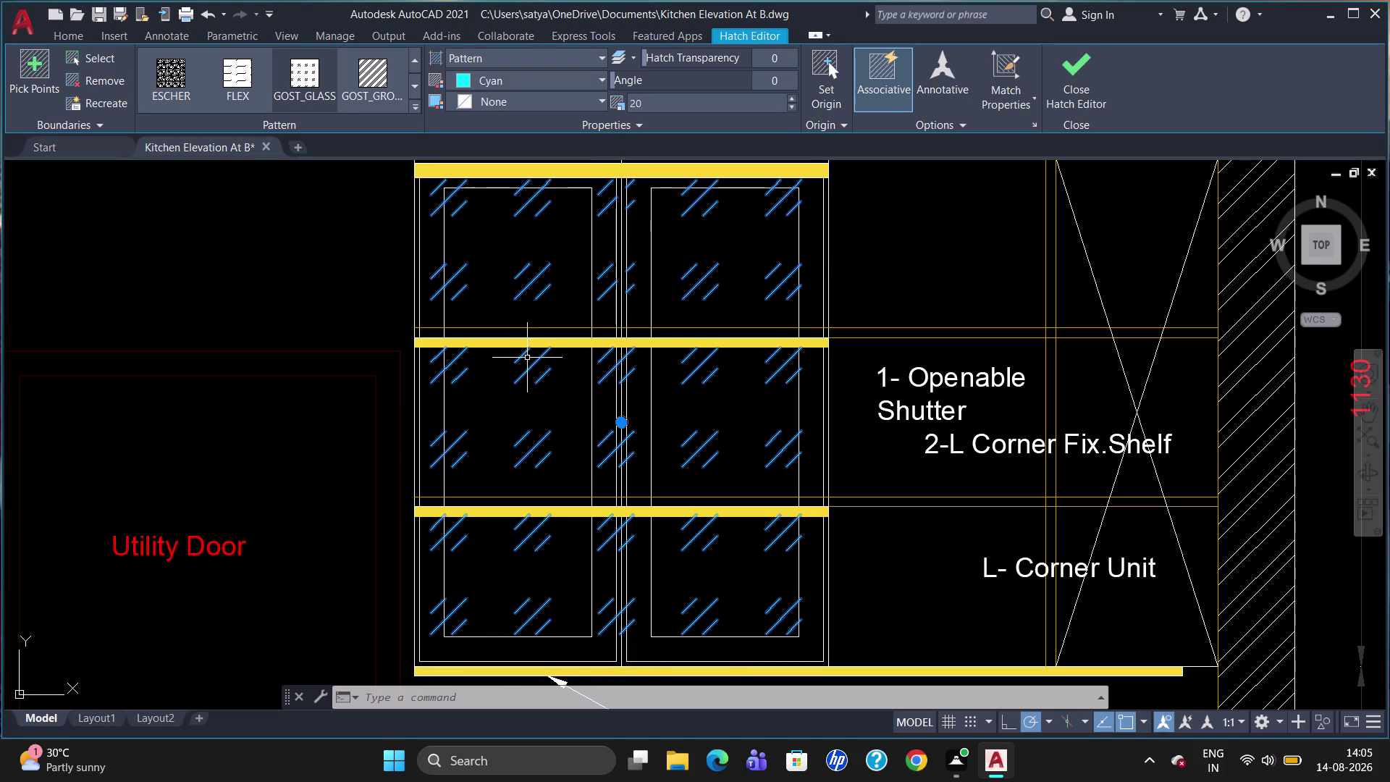
key(Escape)
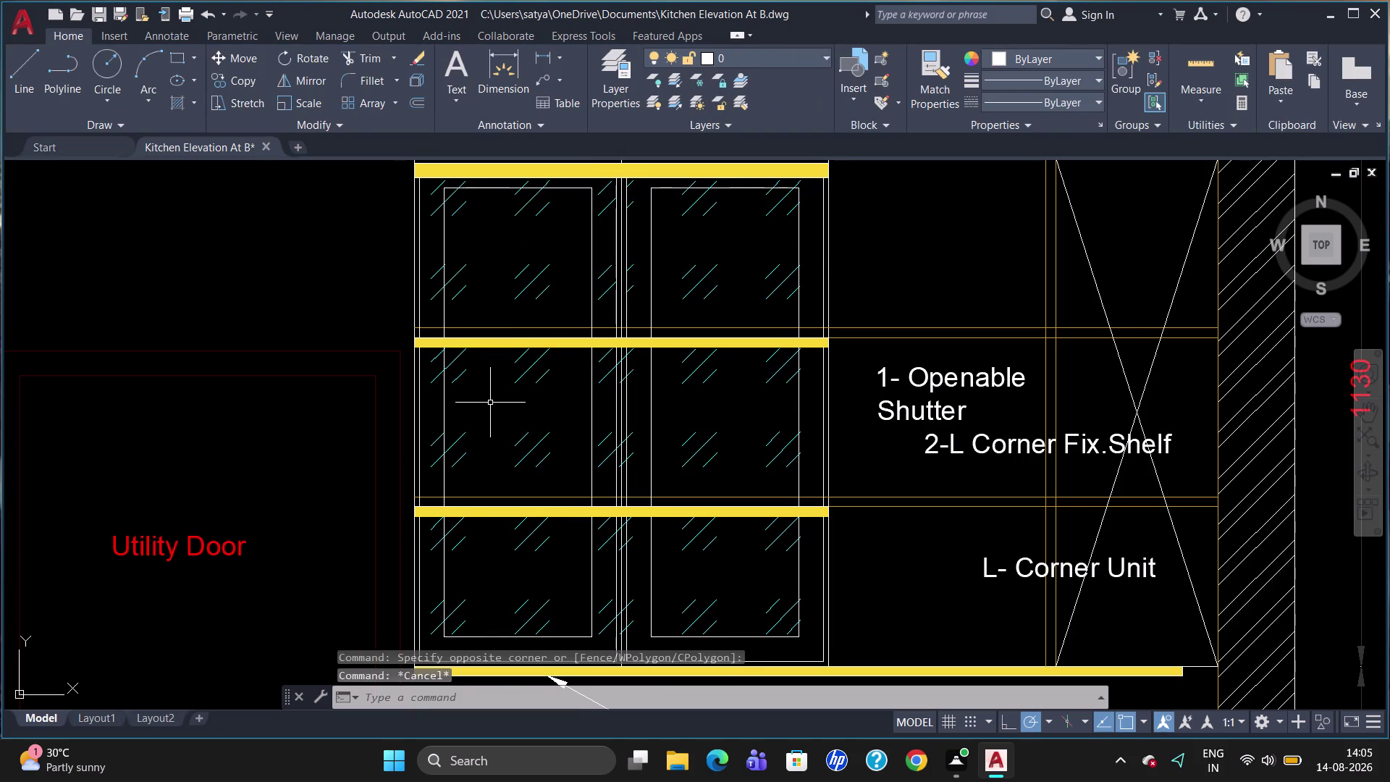
Select a line near the lower-left cabinet, then dismiss the layer list without changes.
scroll(down, 3)
scroll(down, 3)
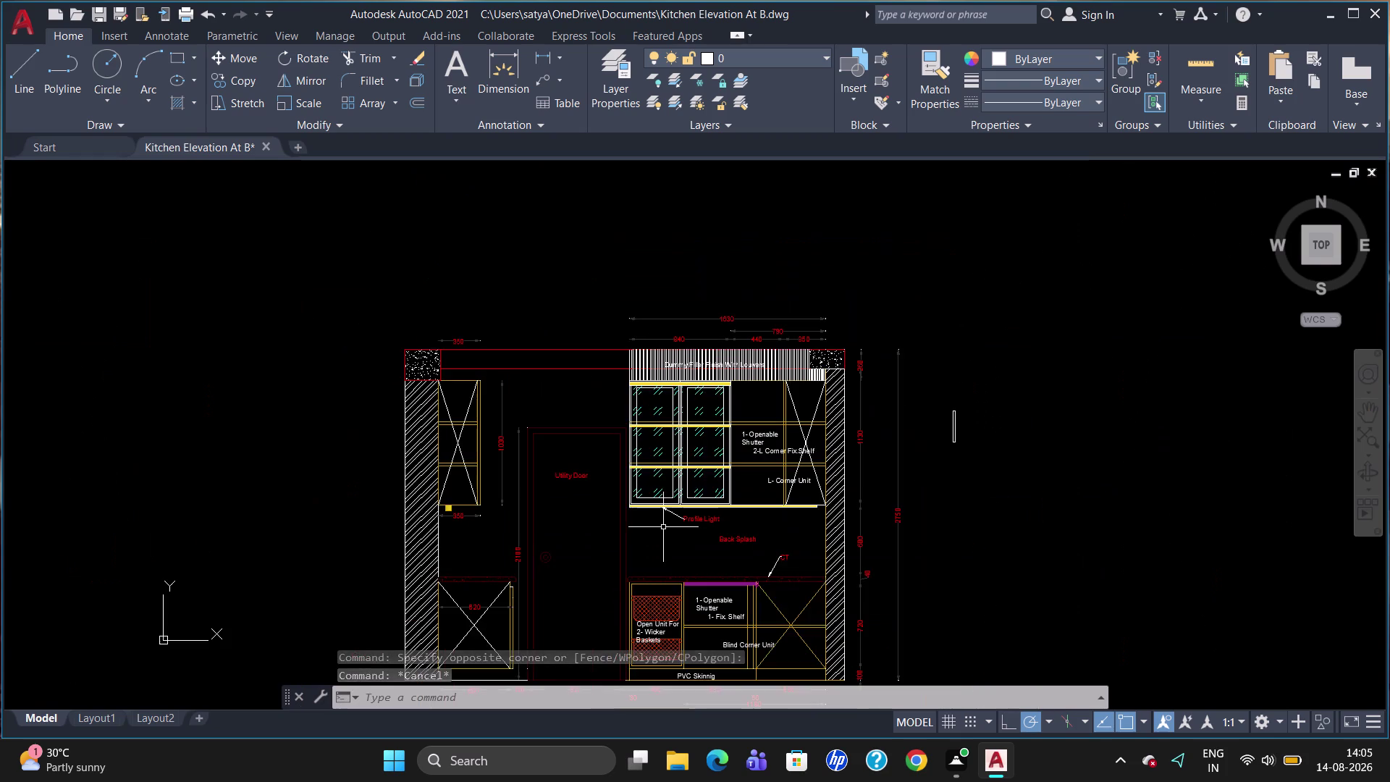
scroll(up, 3)
scroll(down, 3)
scroll(up, 3)
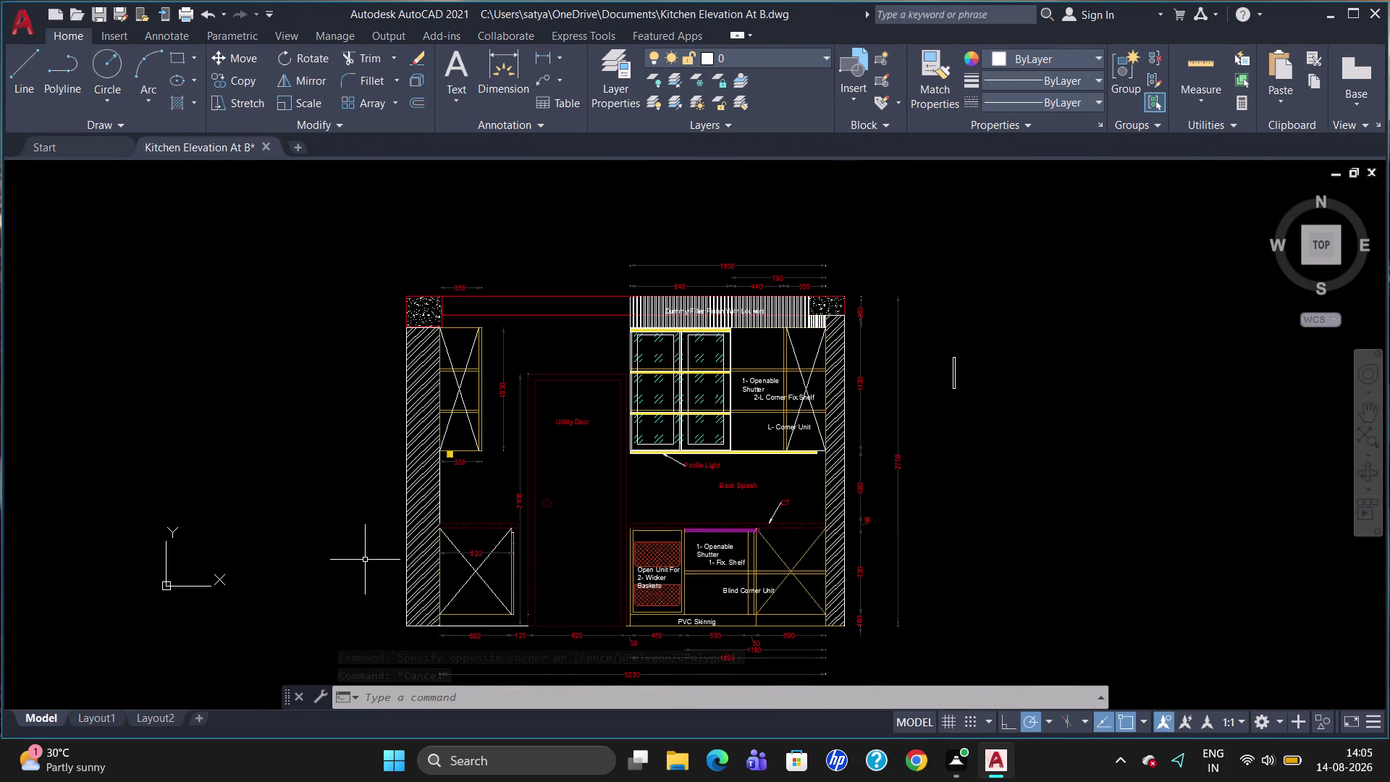
scroll(up, 3)
scroll(down, 3)
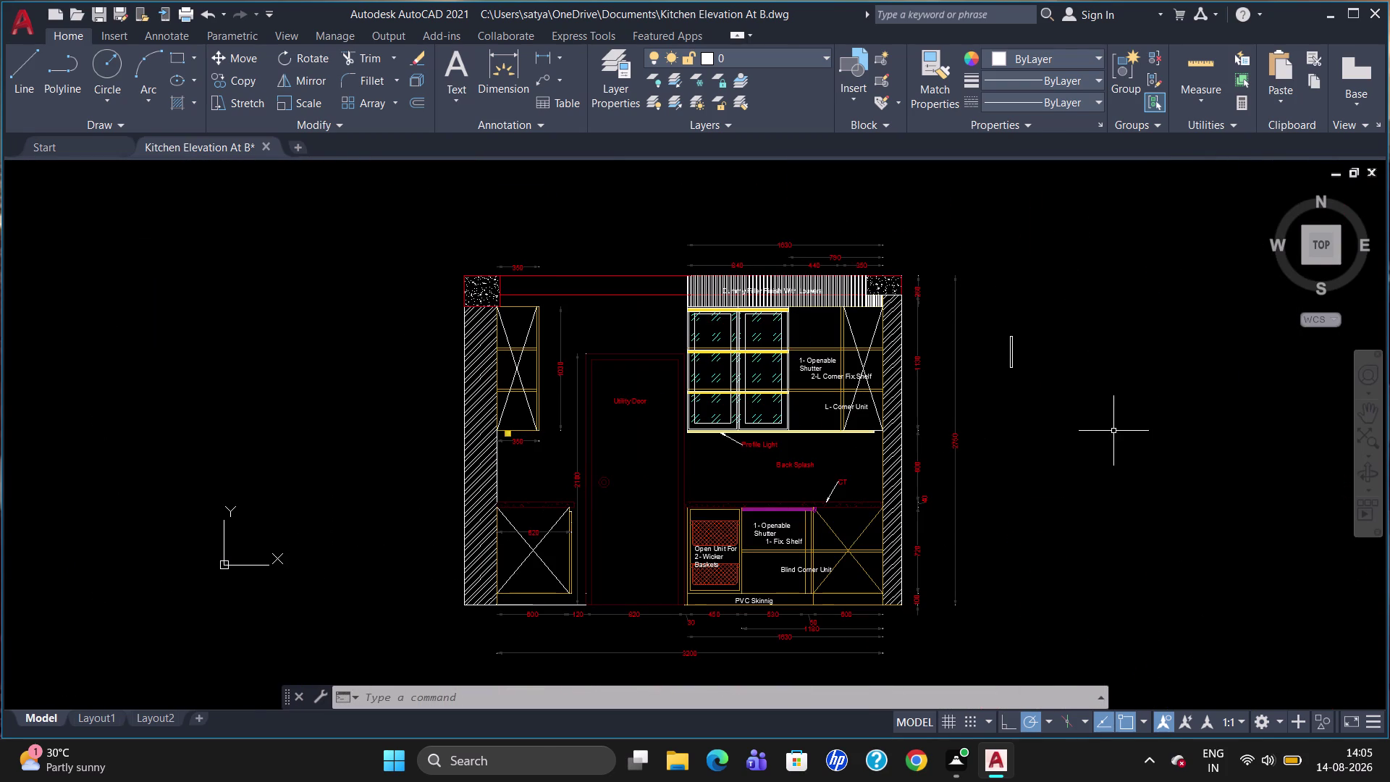
scroll(up, 3)
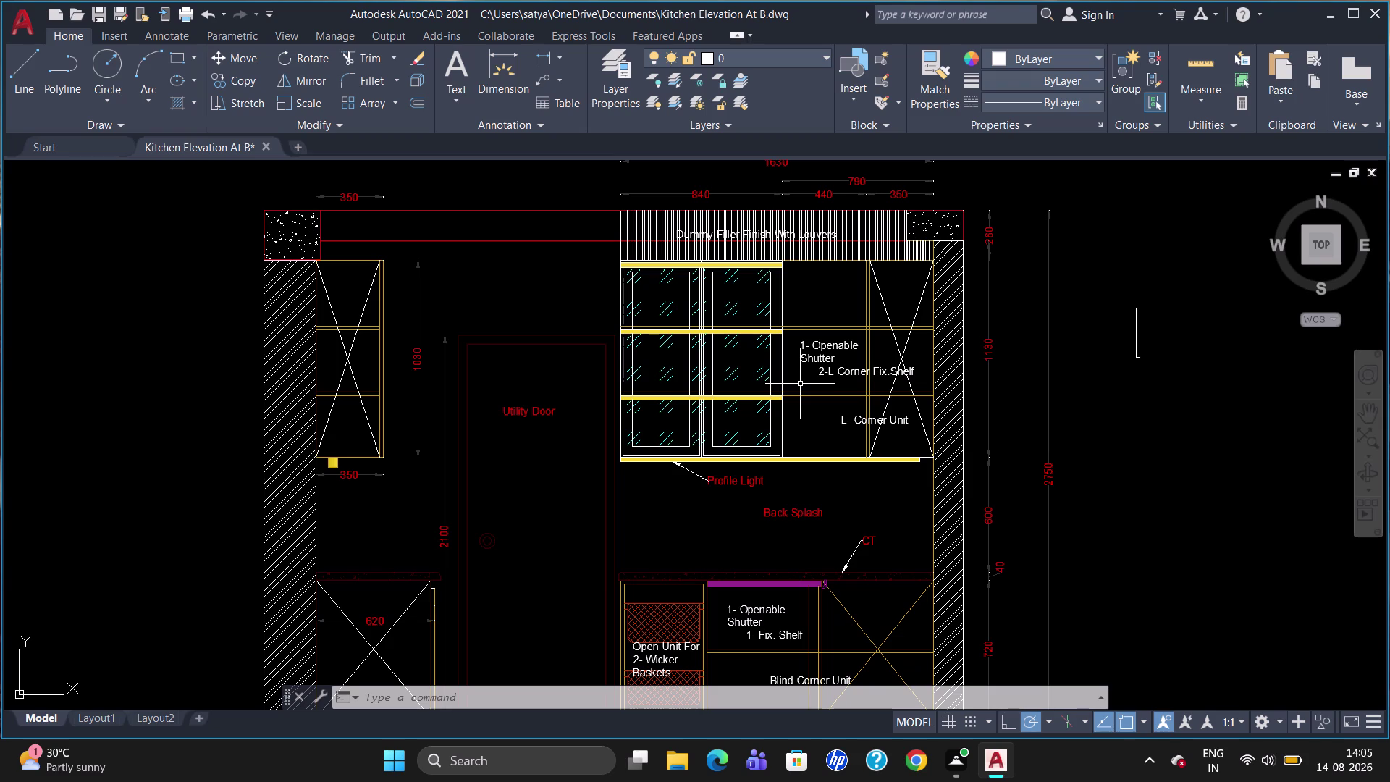
scroll(up, 3)
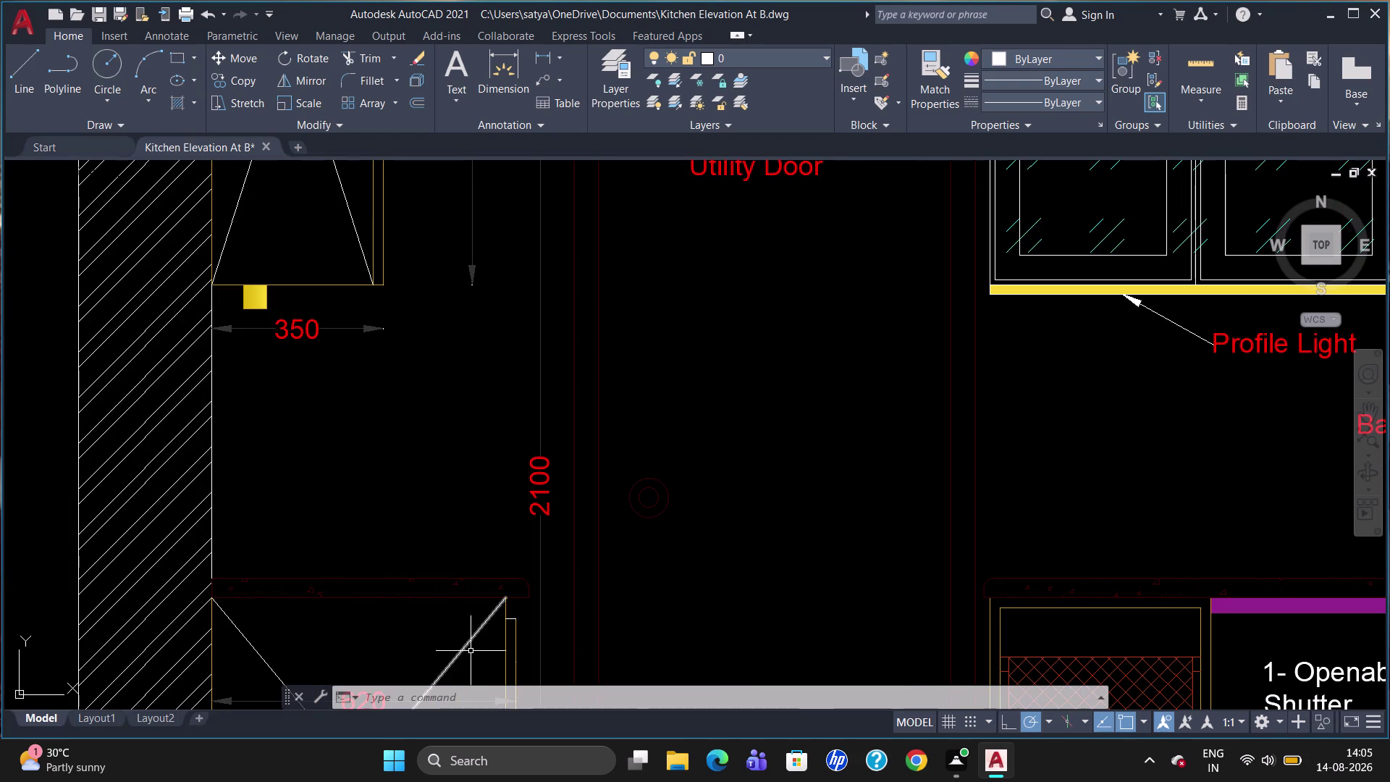
click(511, 619)
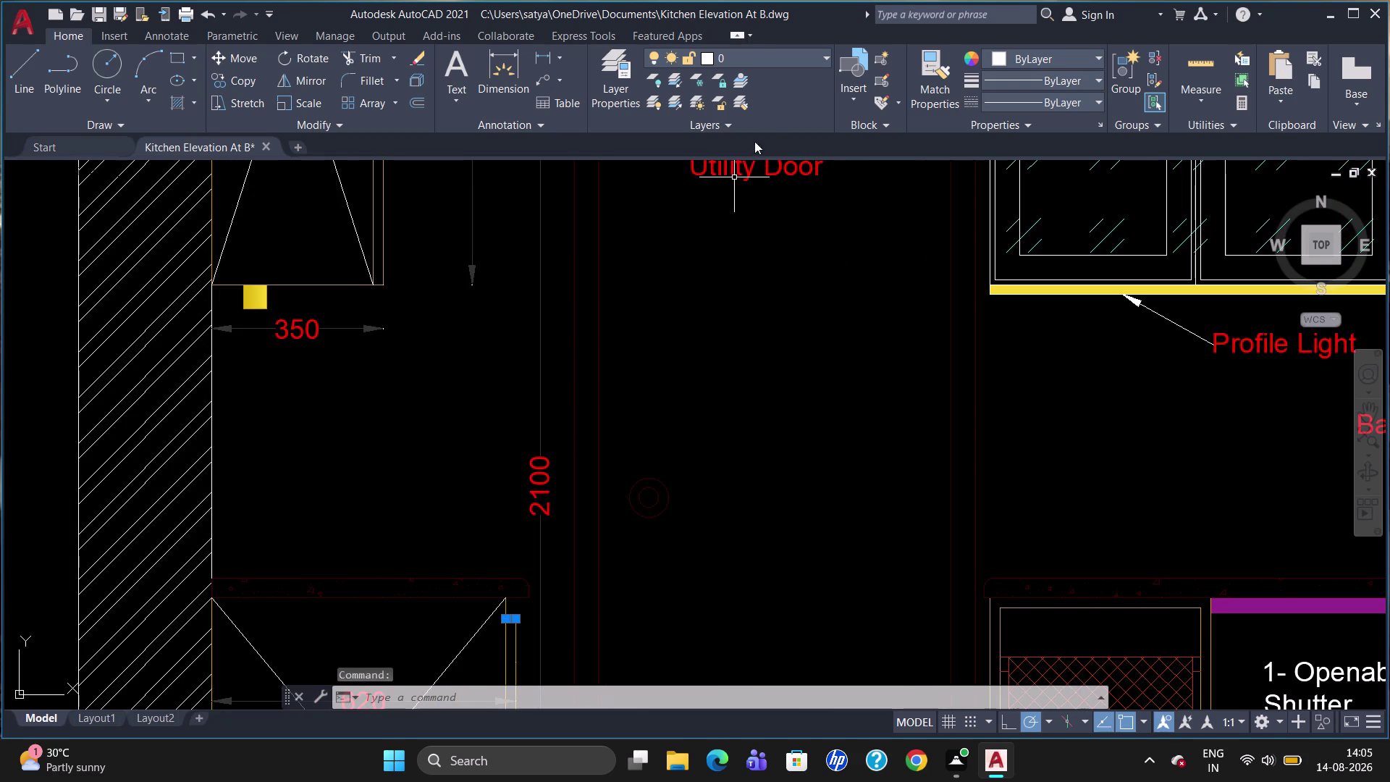
click(755, 60)
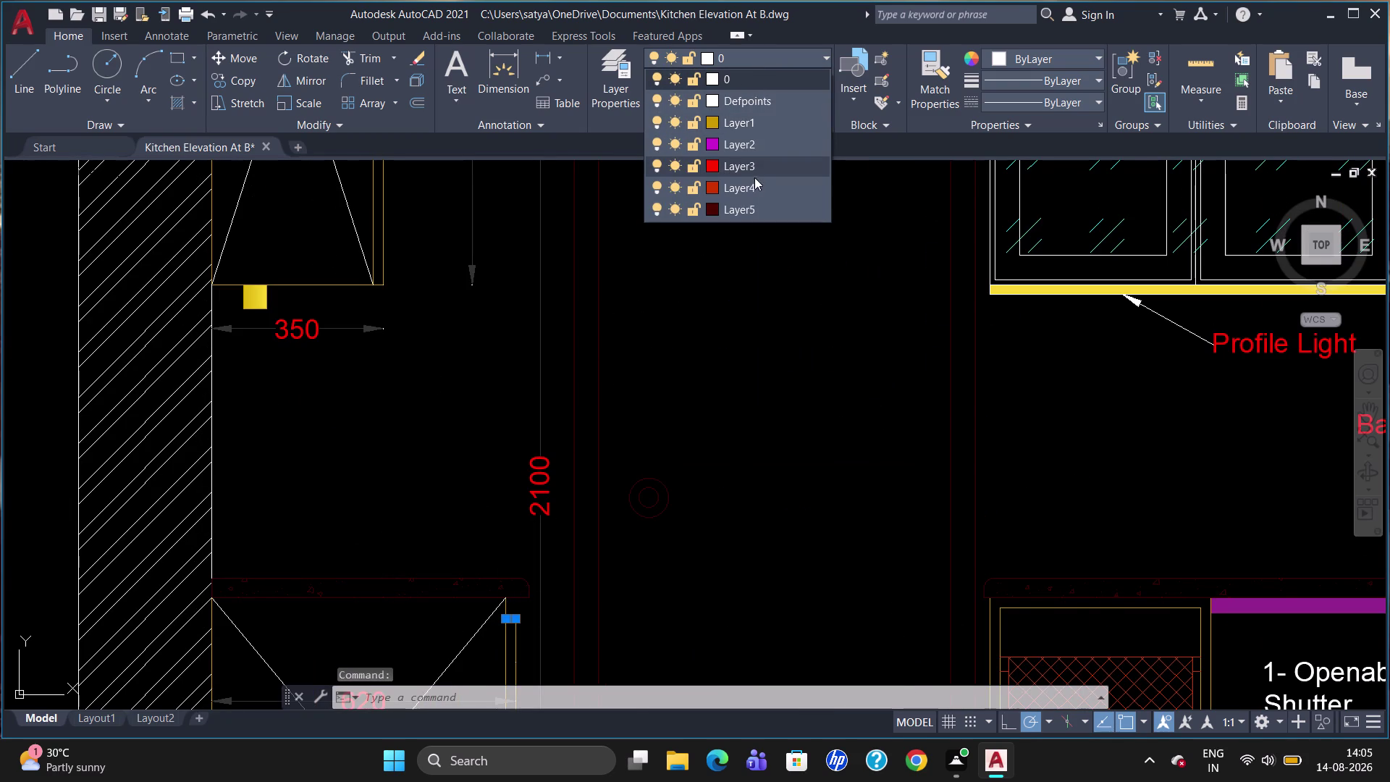
click(753, 119)
key(Escape)
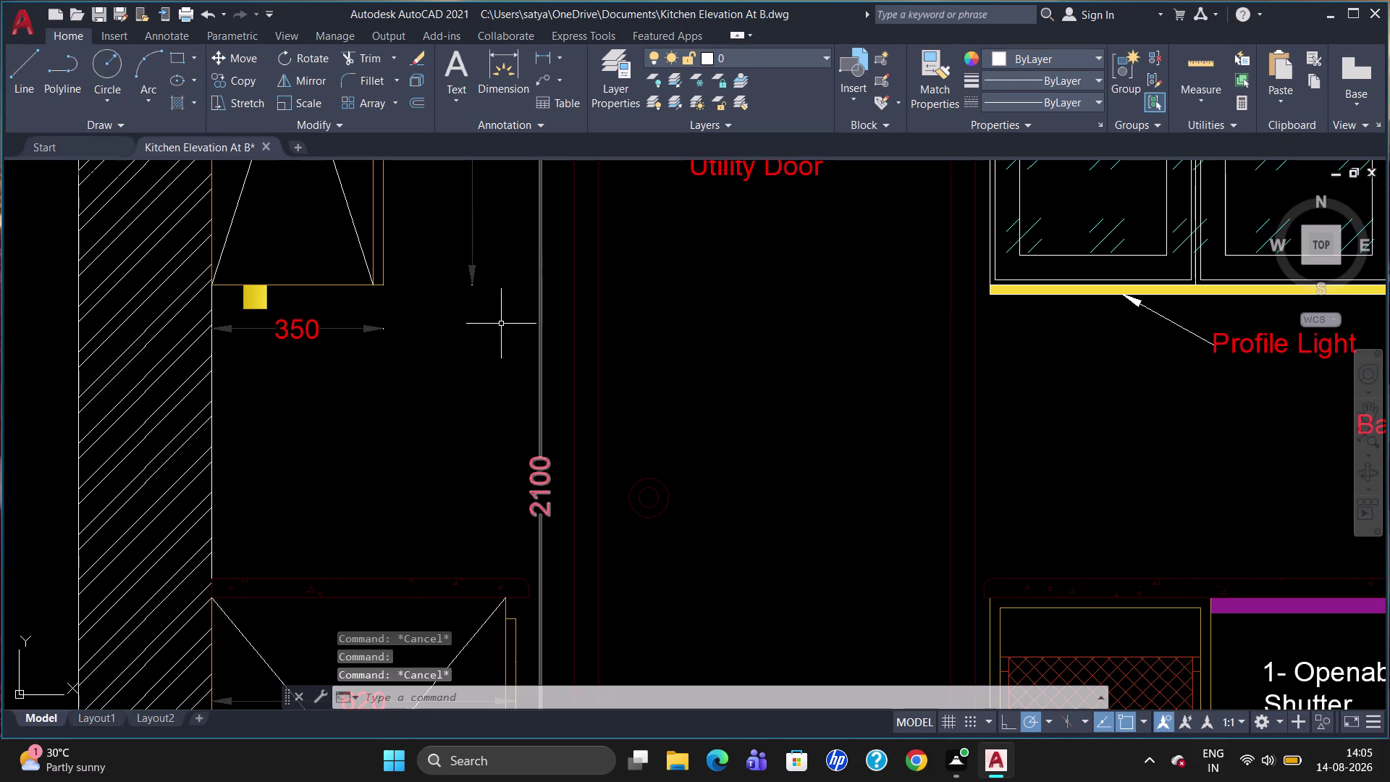
Move the vertical line beside the utility door onto Layer5.
scroll(down, 3)
scroll(up, 3)
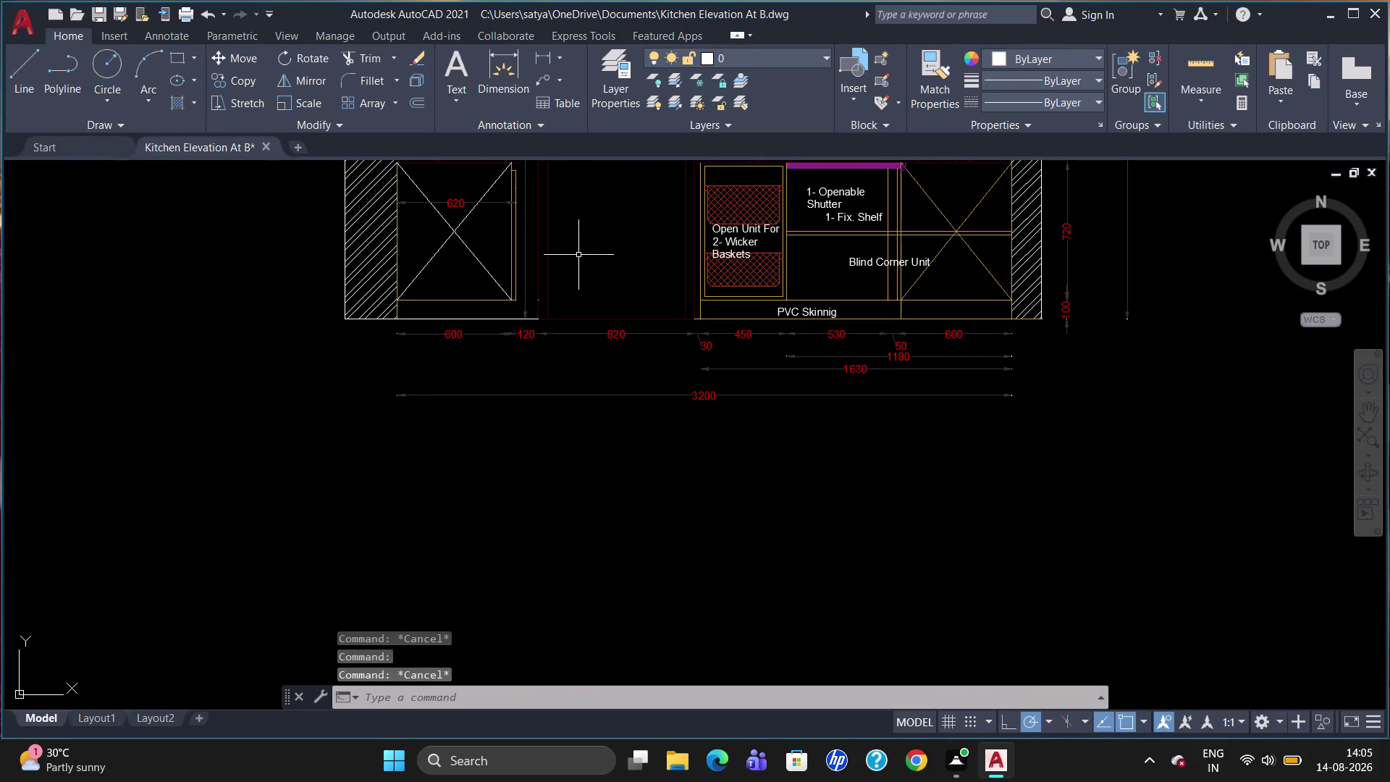
scroll(down, 3)
scroll(up, 3)
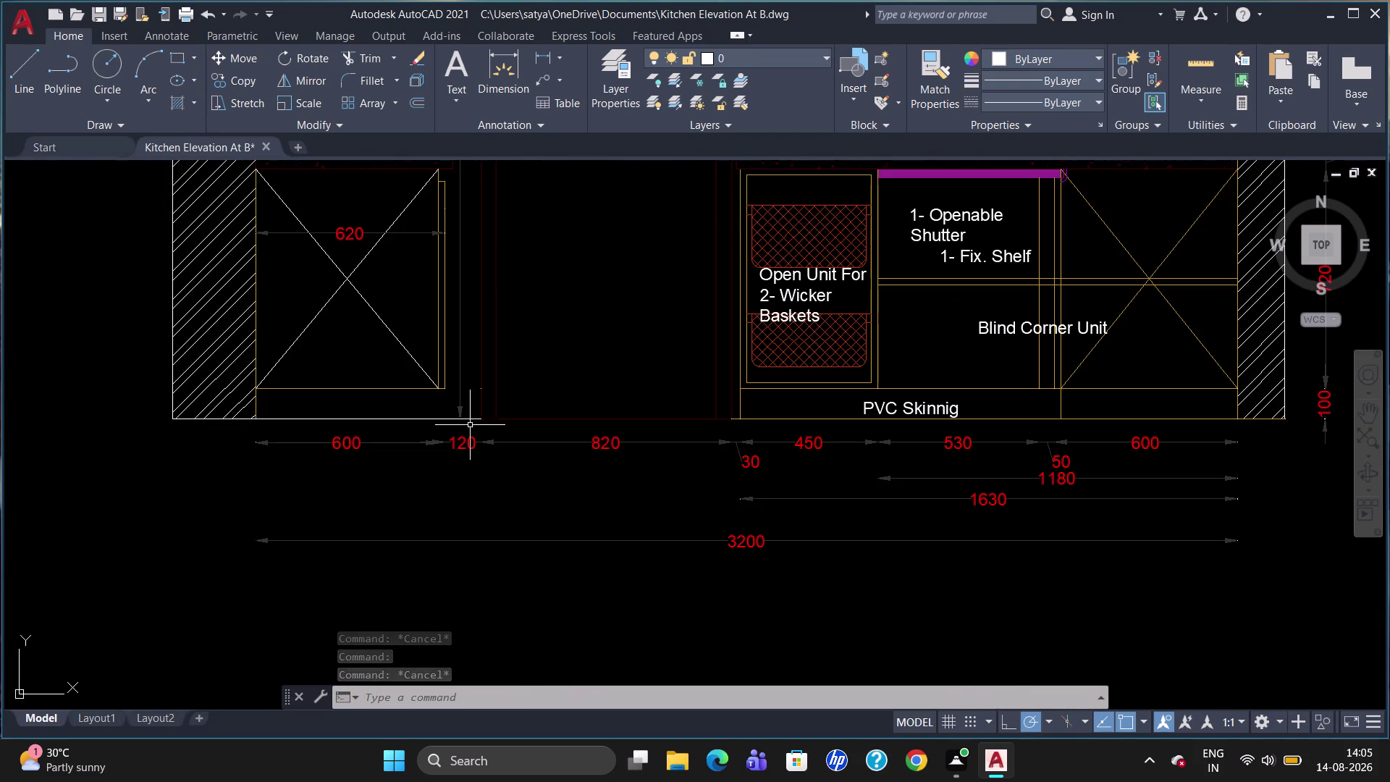
scroll(up, 3)
scroll(up, 3)
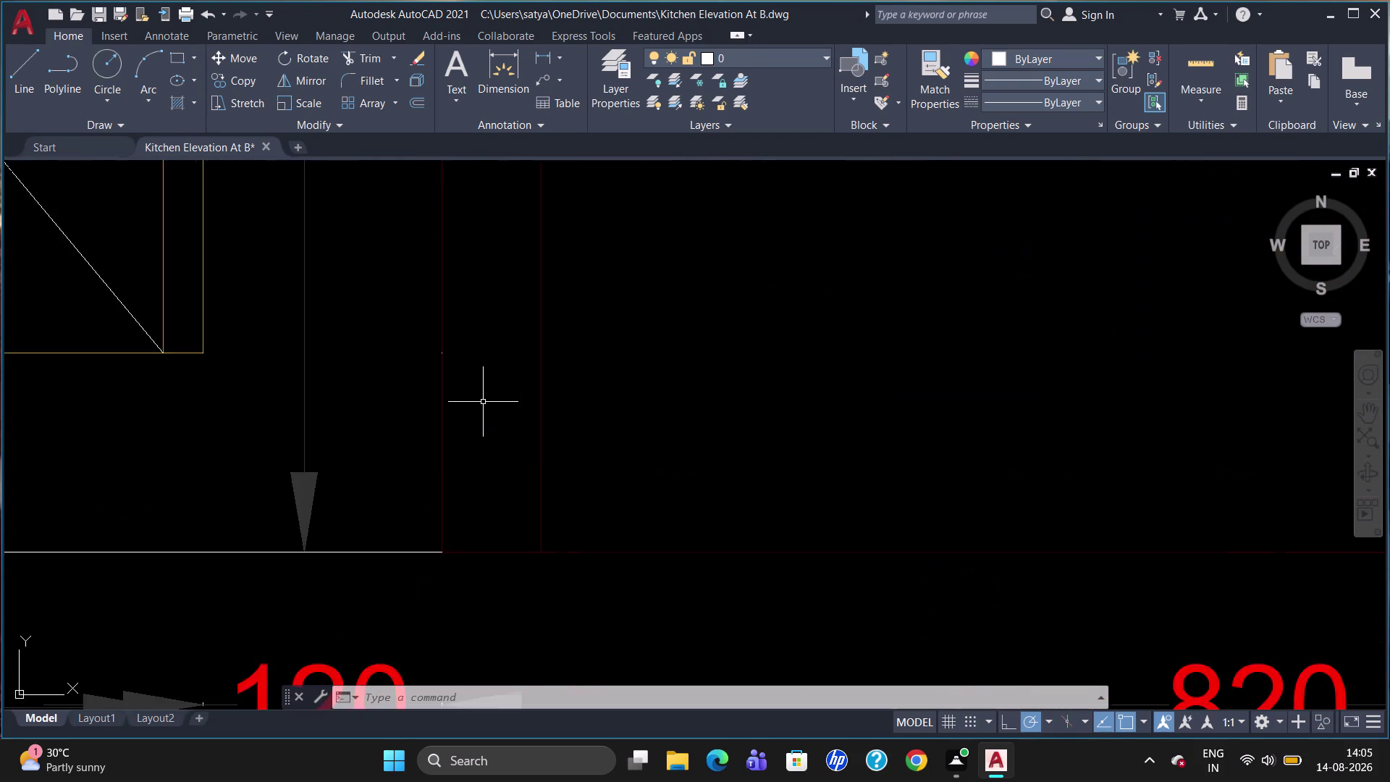
click(417, 325)
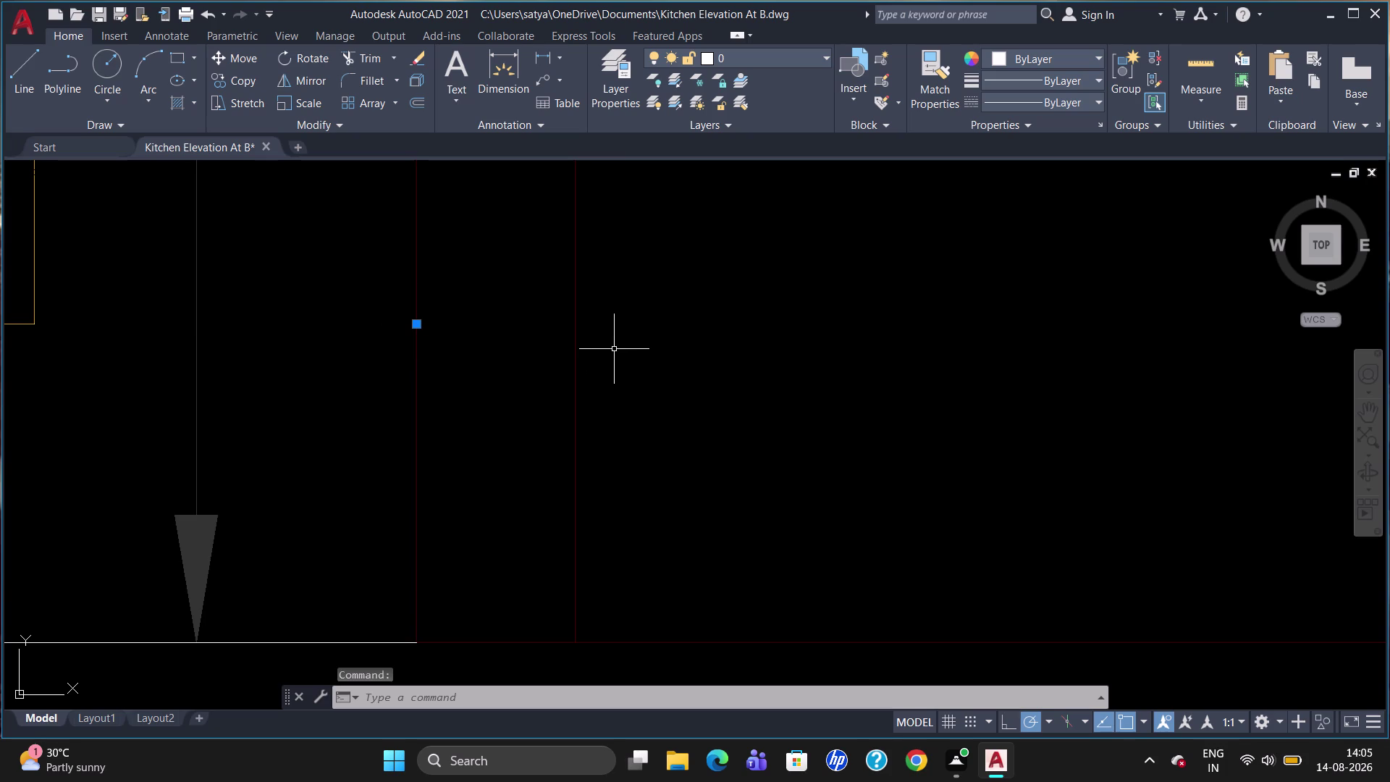
click(745, 60)
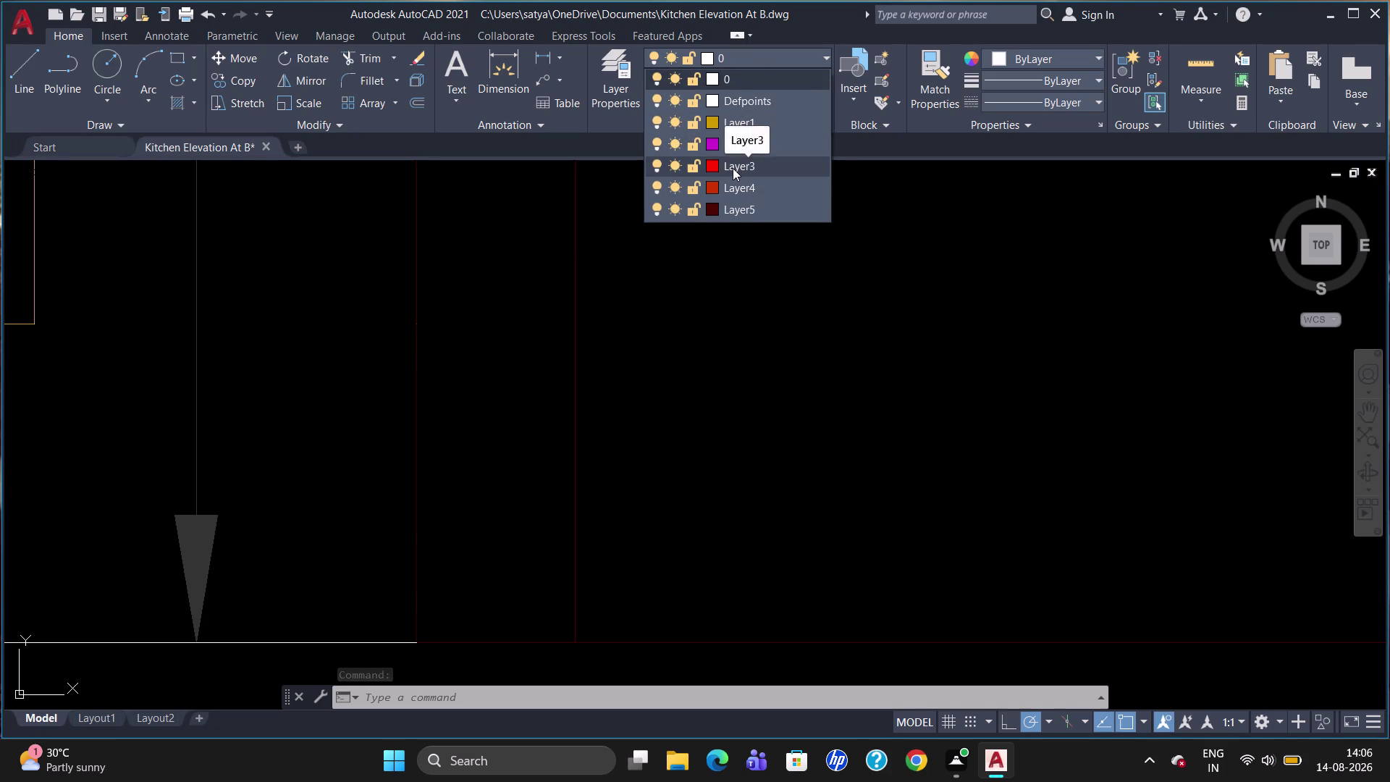
click(732, 210)
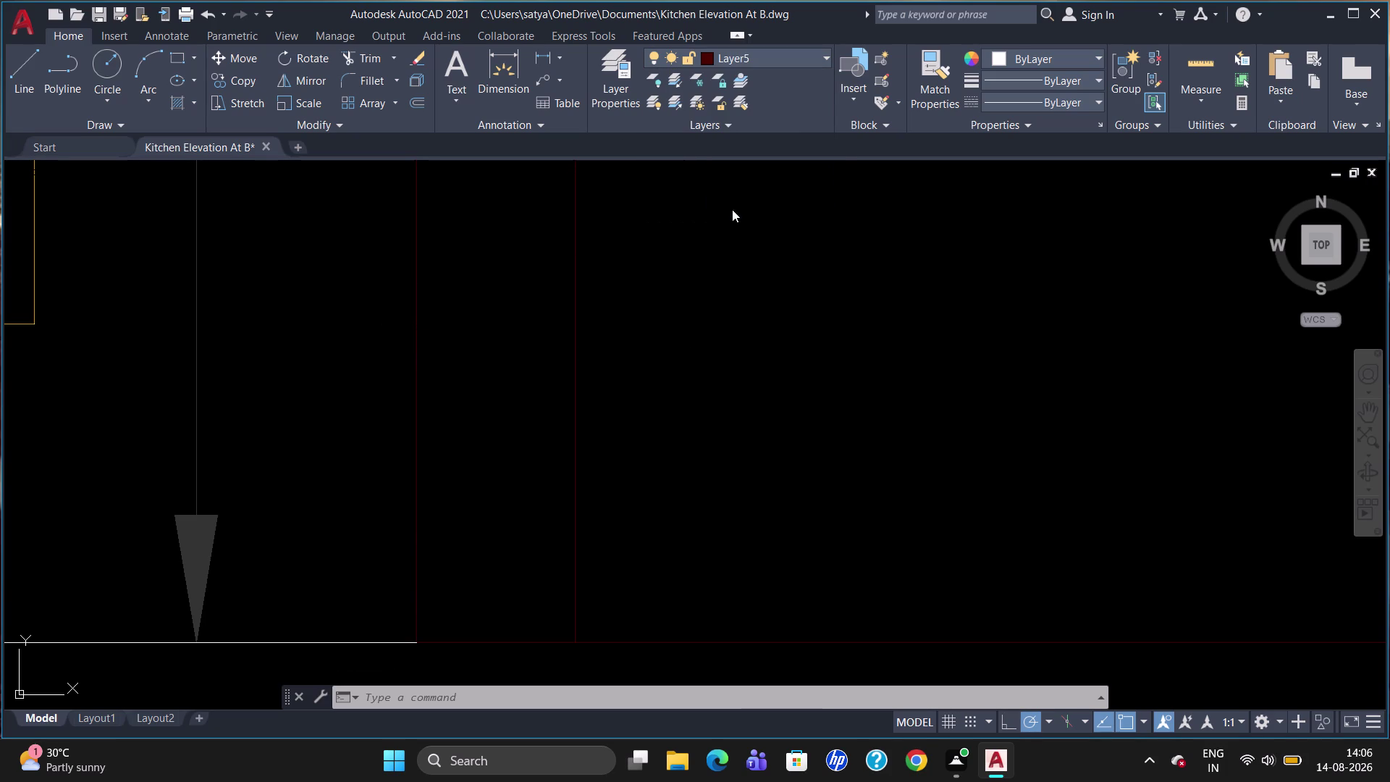
key(Escape)
Zoom back out and select the 2100 door-height dimension.
scroll(down, 3)
scroll(up, 3)
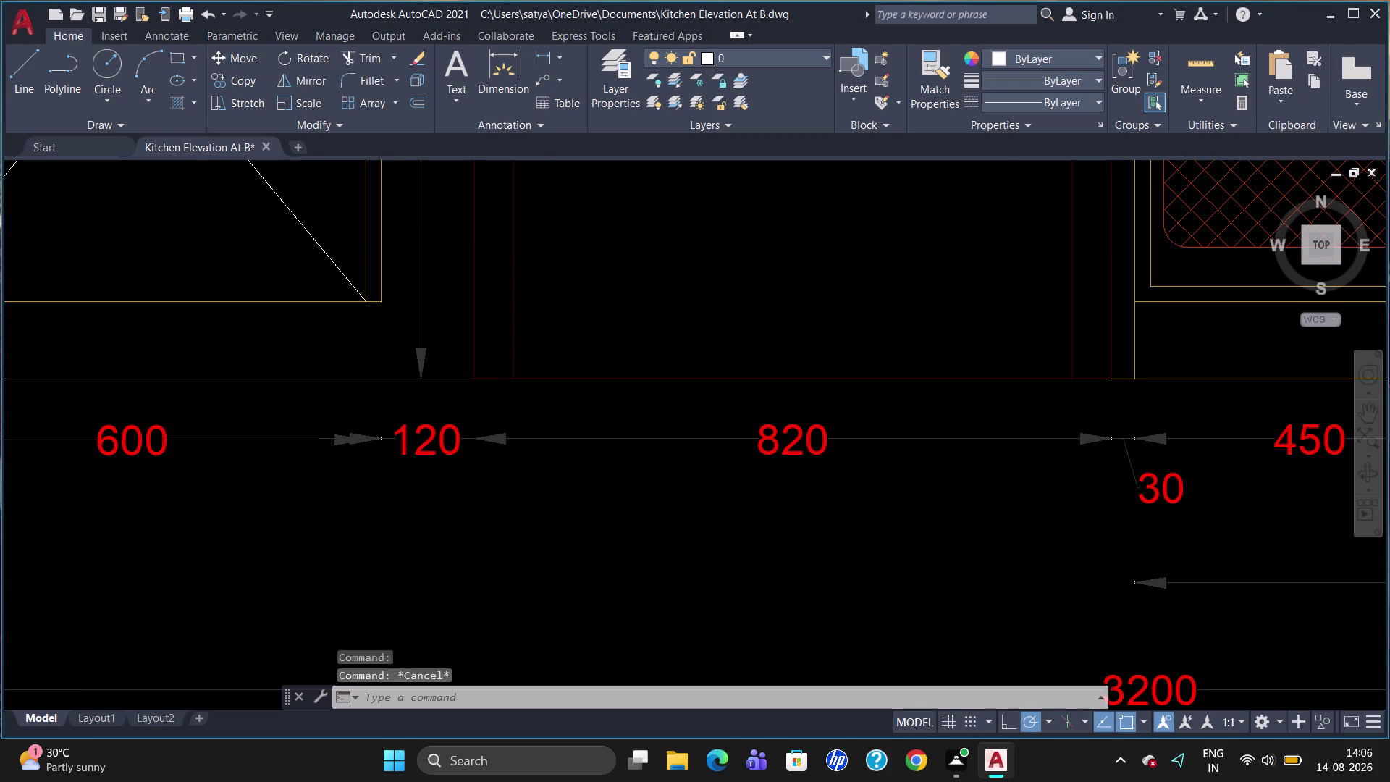
scroll(down, 3)
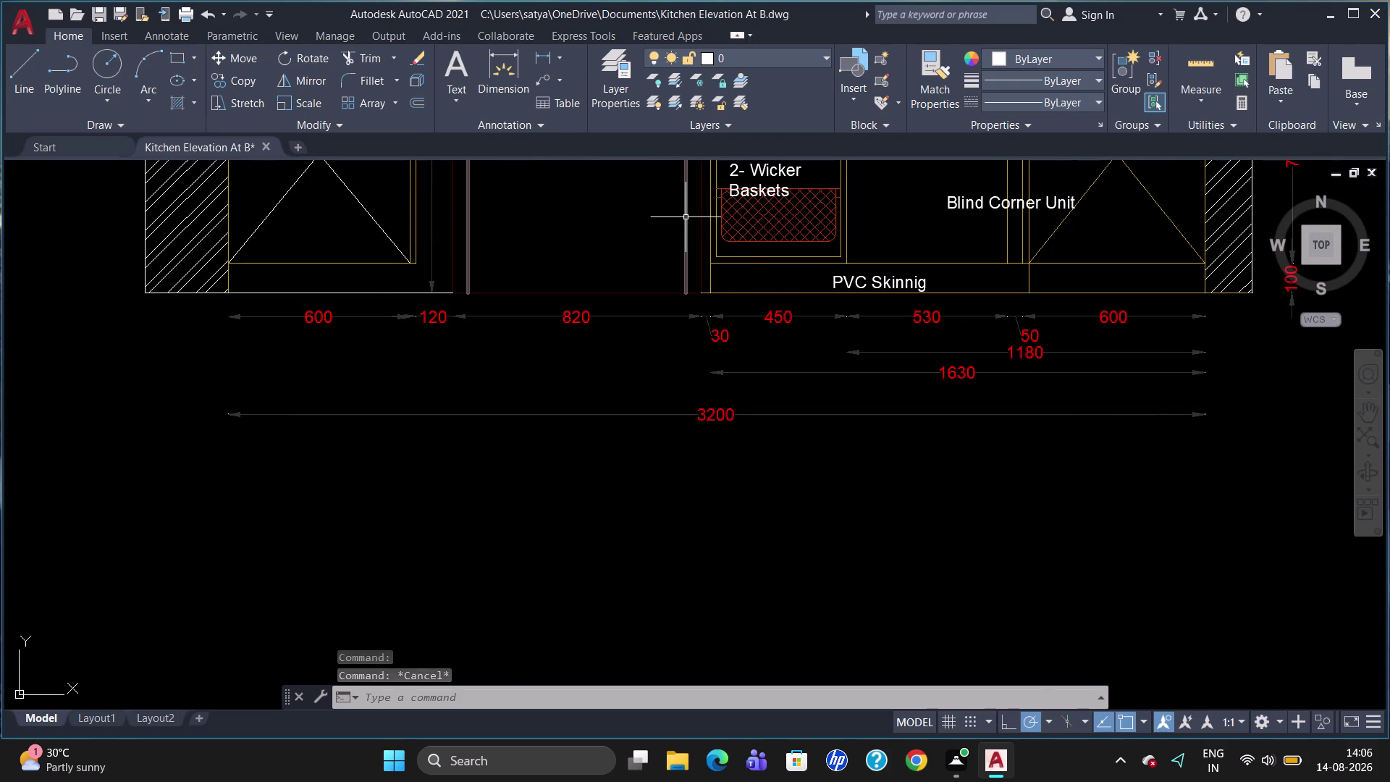
scroll(up, 3)
scroll(down, 3)
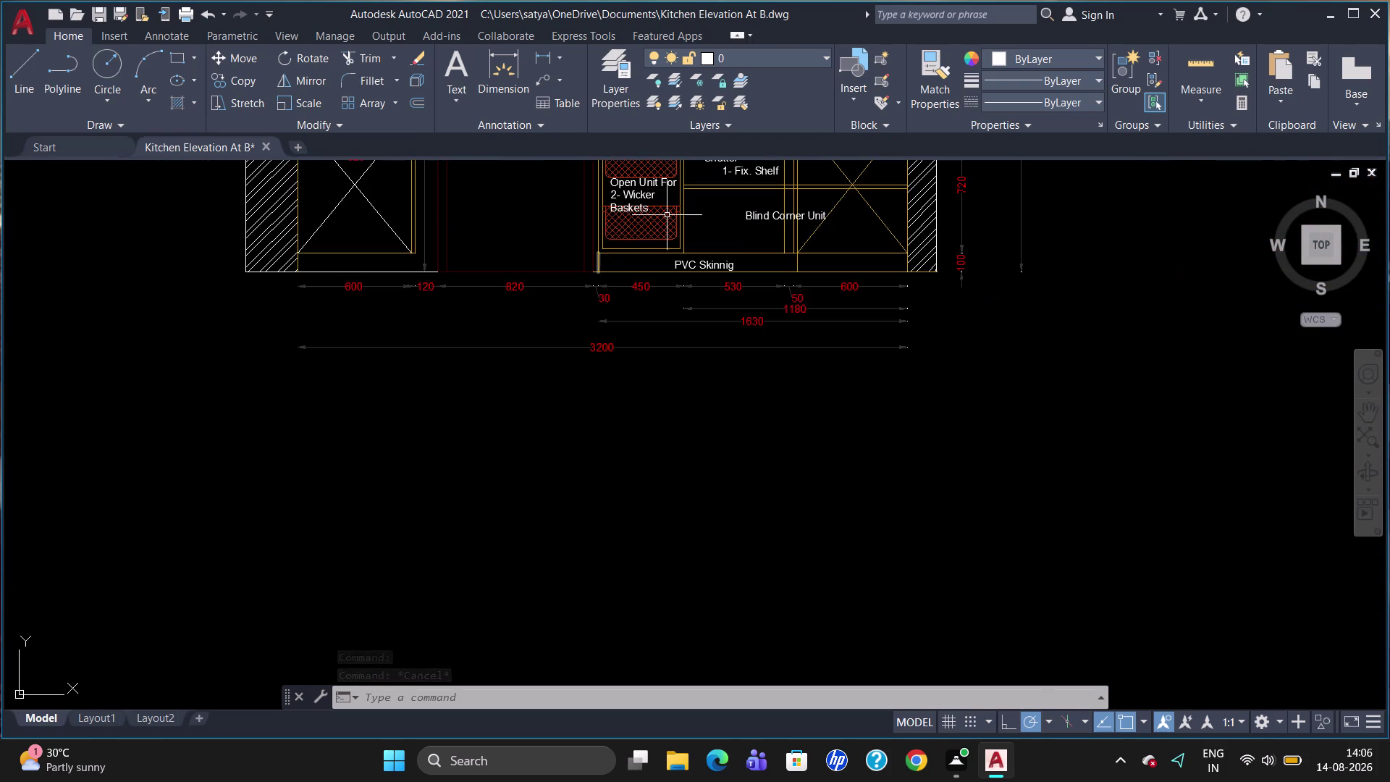
scroll(up, 3)
scroll(down, 3)
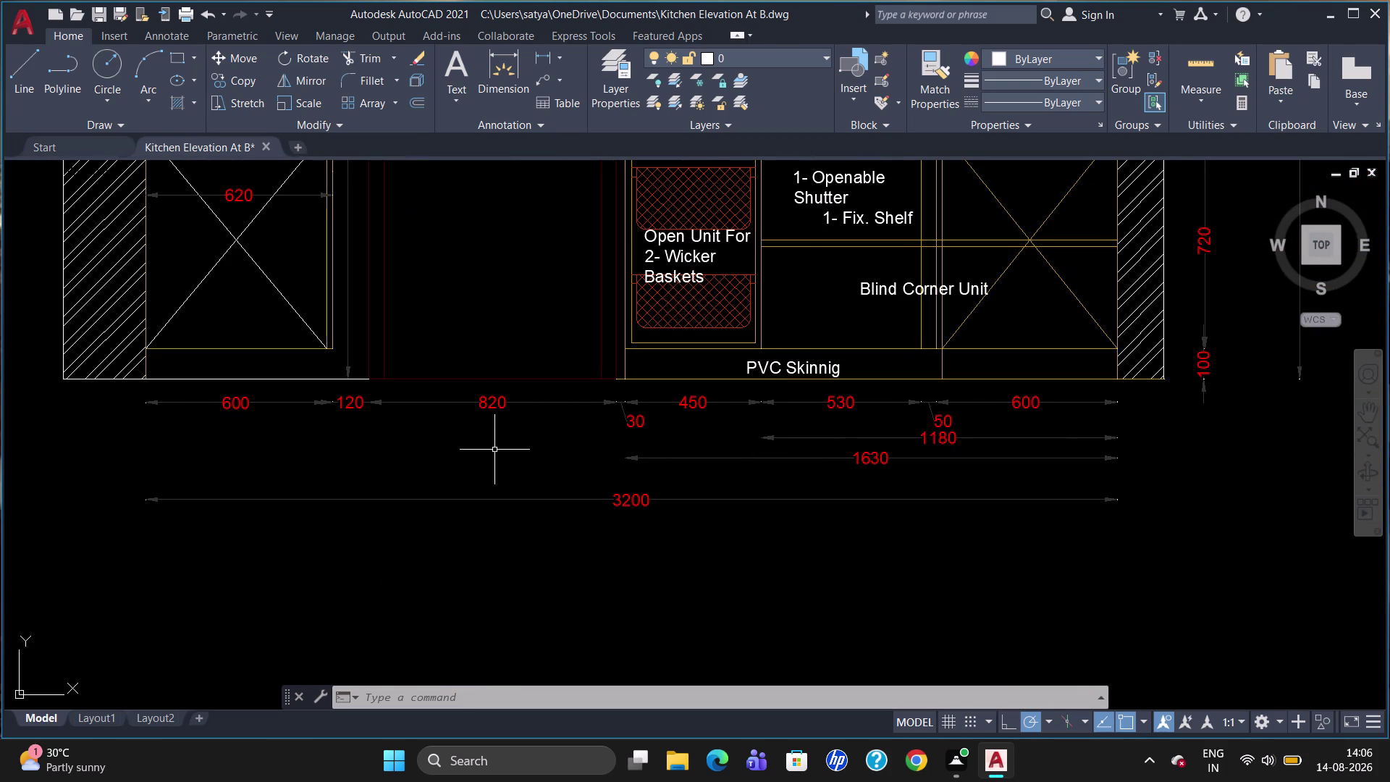
scroll(down, 3)
scroll(up, 3)
scroll(down, 3)
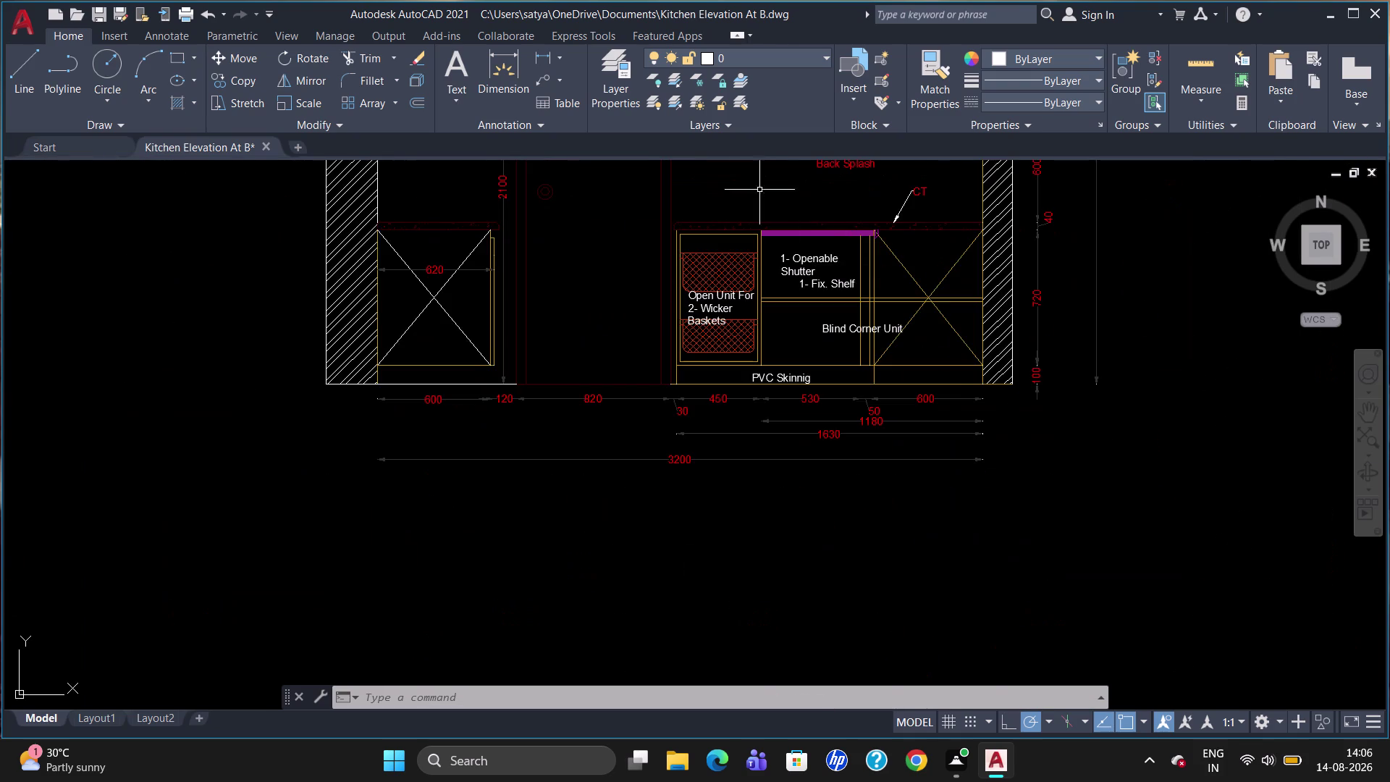
scroll(up, 3)
scroll(down, 3)
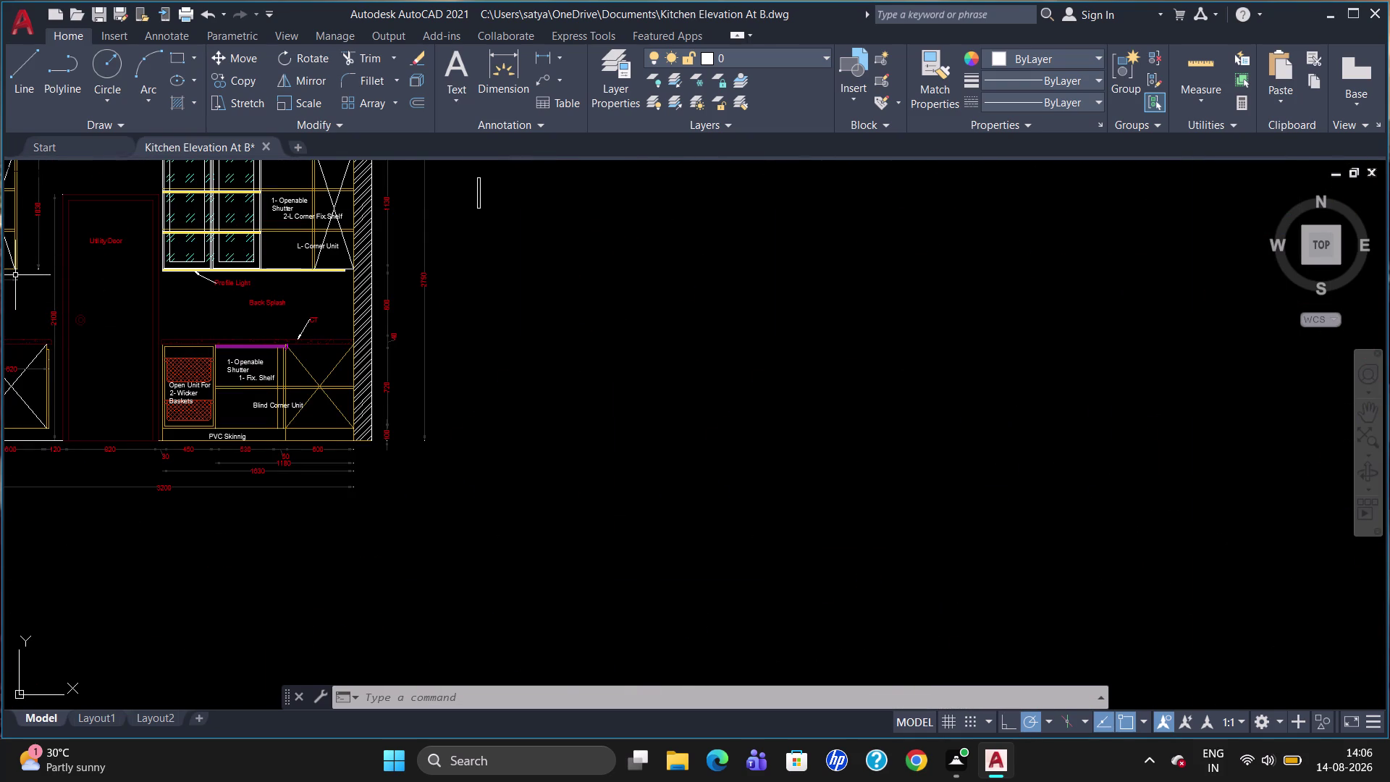
scroll(down, 3)
scroll(up, 3)
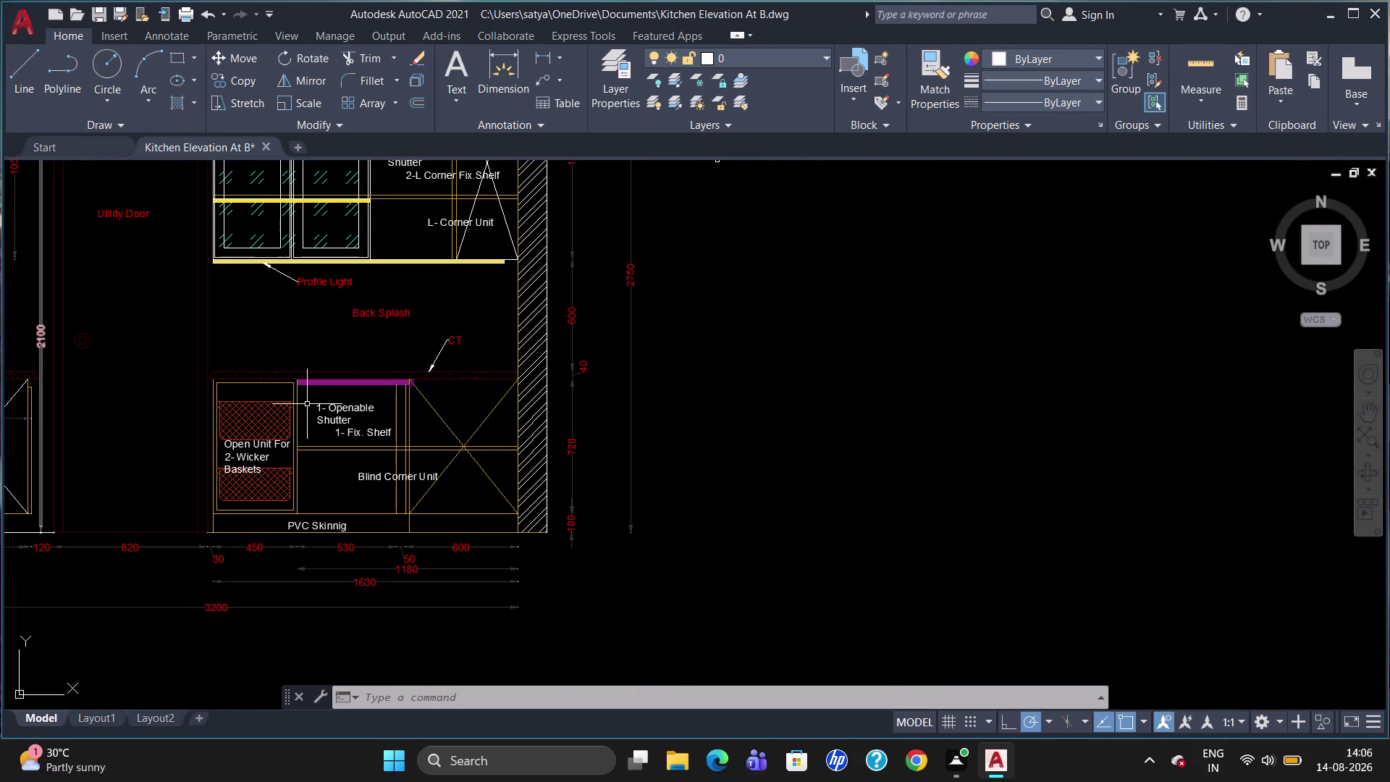
scroll(up, 3)
scroll(down, 3)
scroll(up, 3)
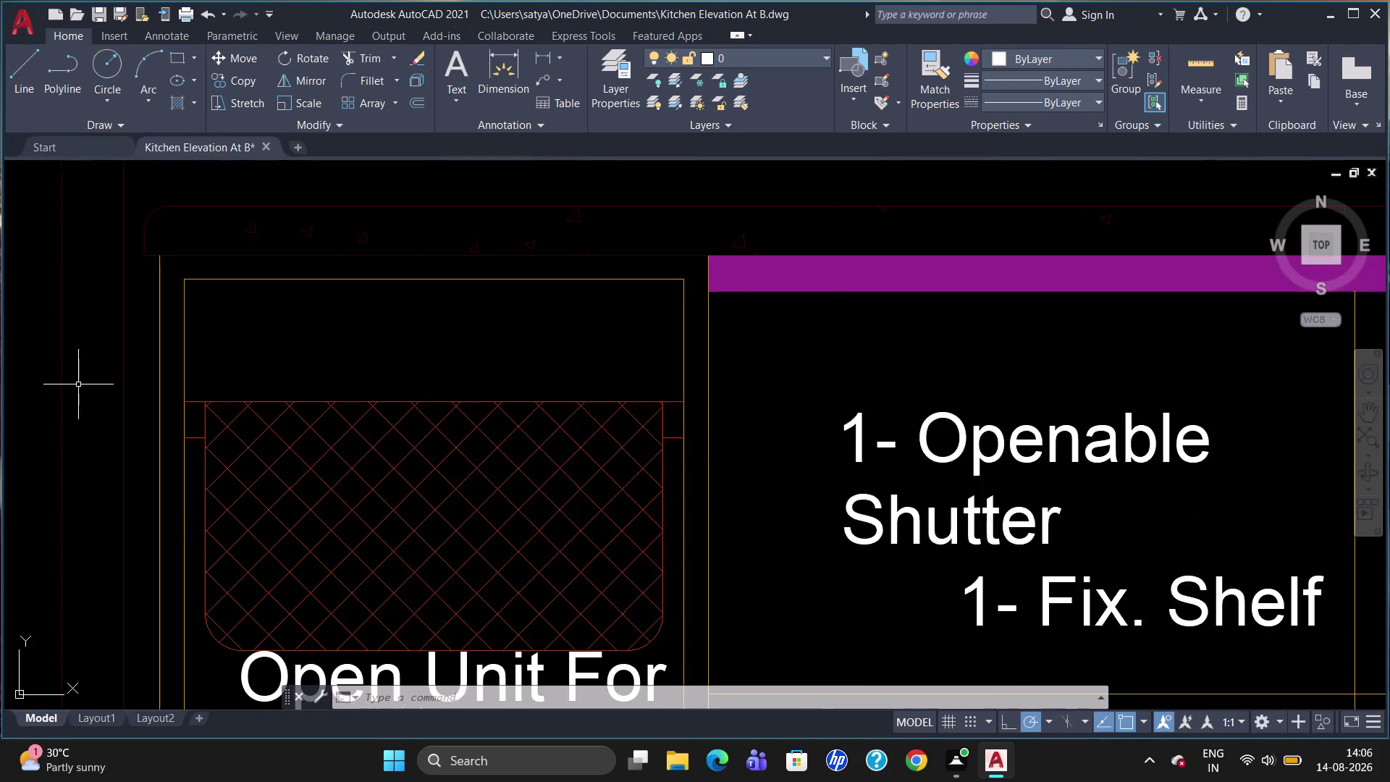
scroll(down, 3)
scroll(down, 3)
scroll(up, 3)
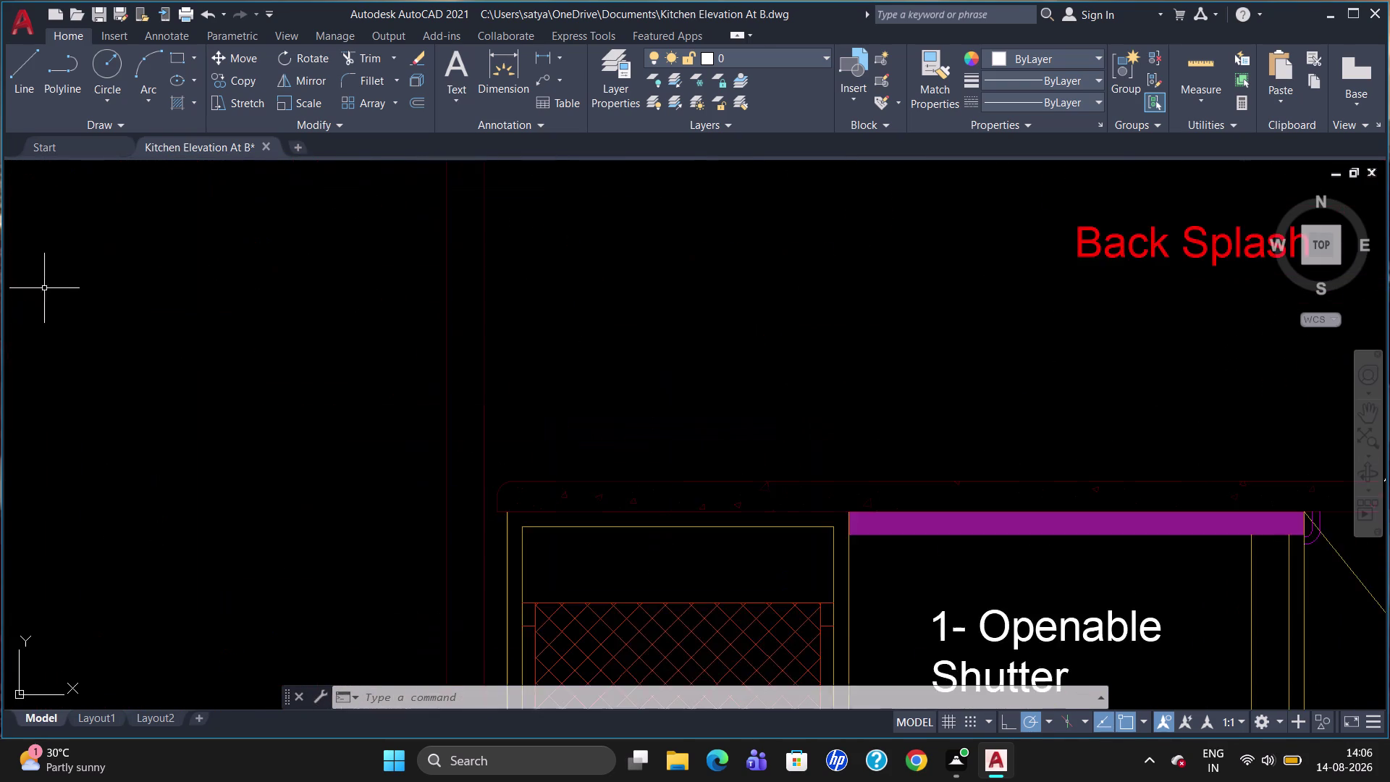
scroll(up, 3)
scroll(down, 3)
scroll(up, 3)
scroll(down, 3)
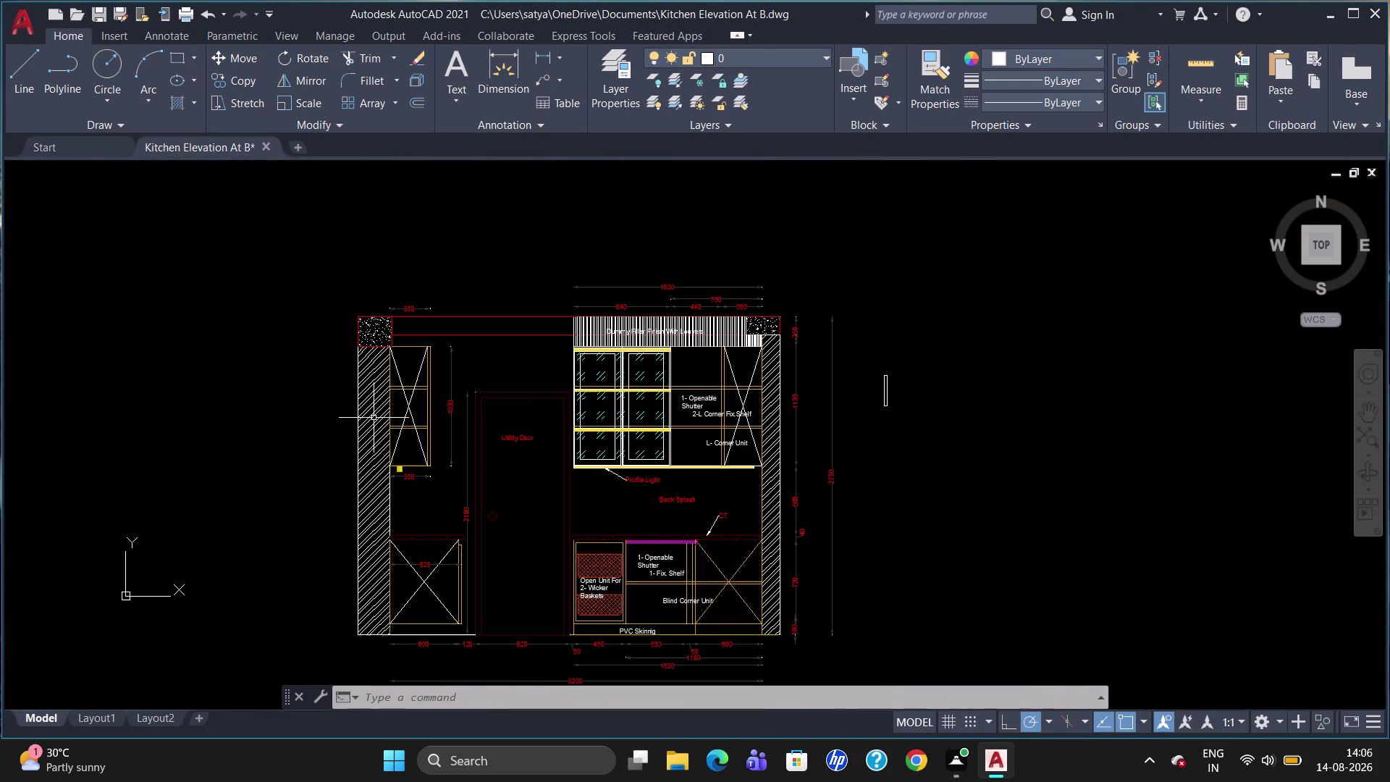
scroll(up, 3)
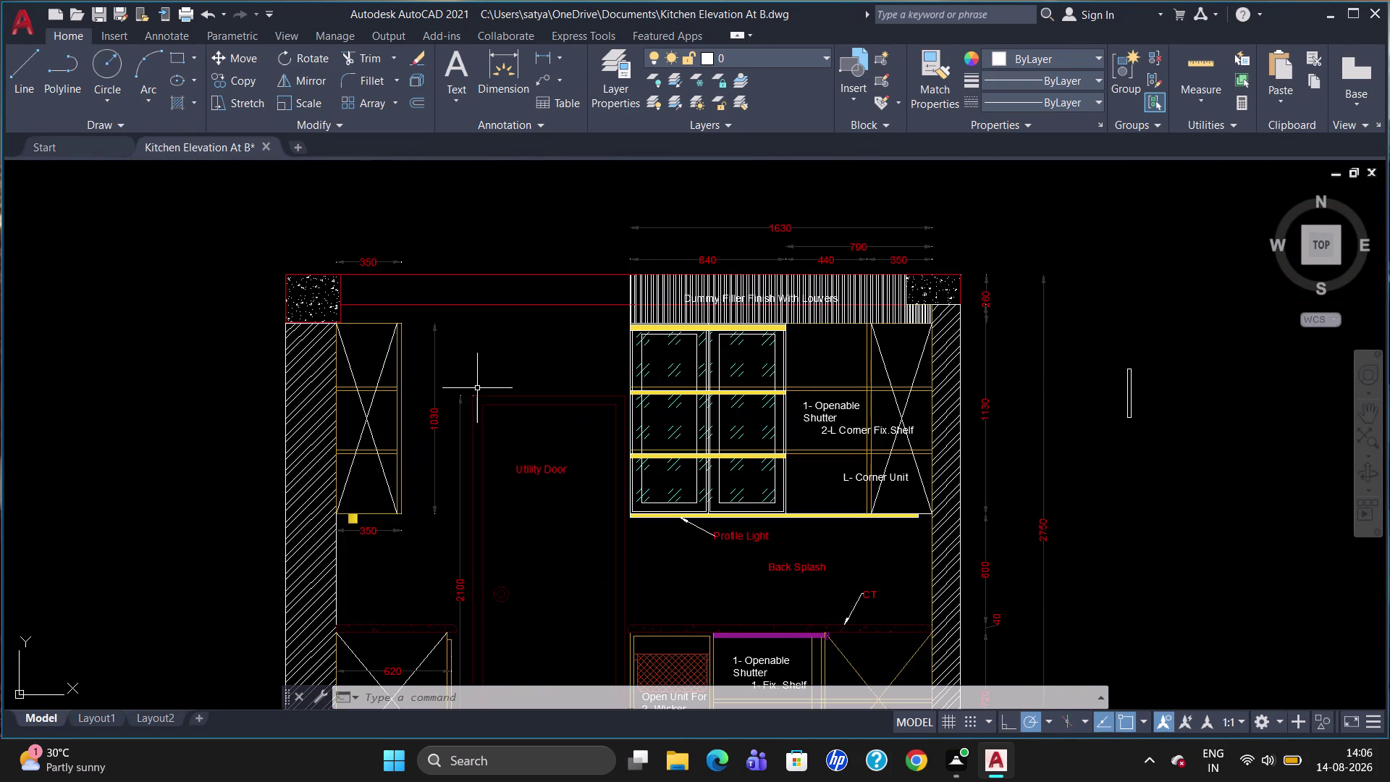
click(474, 395)
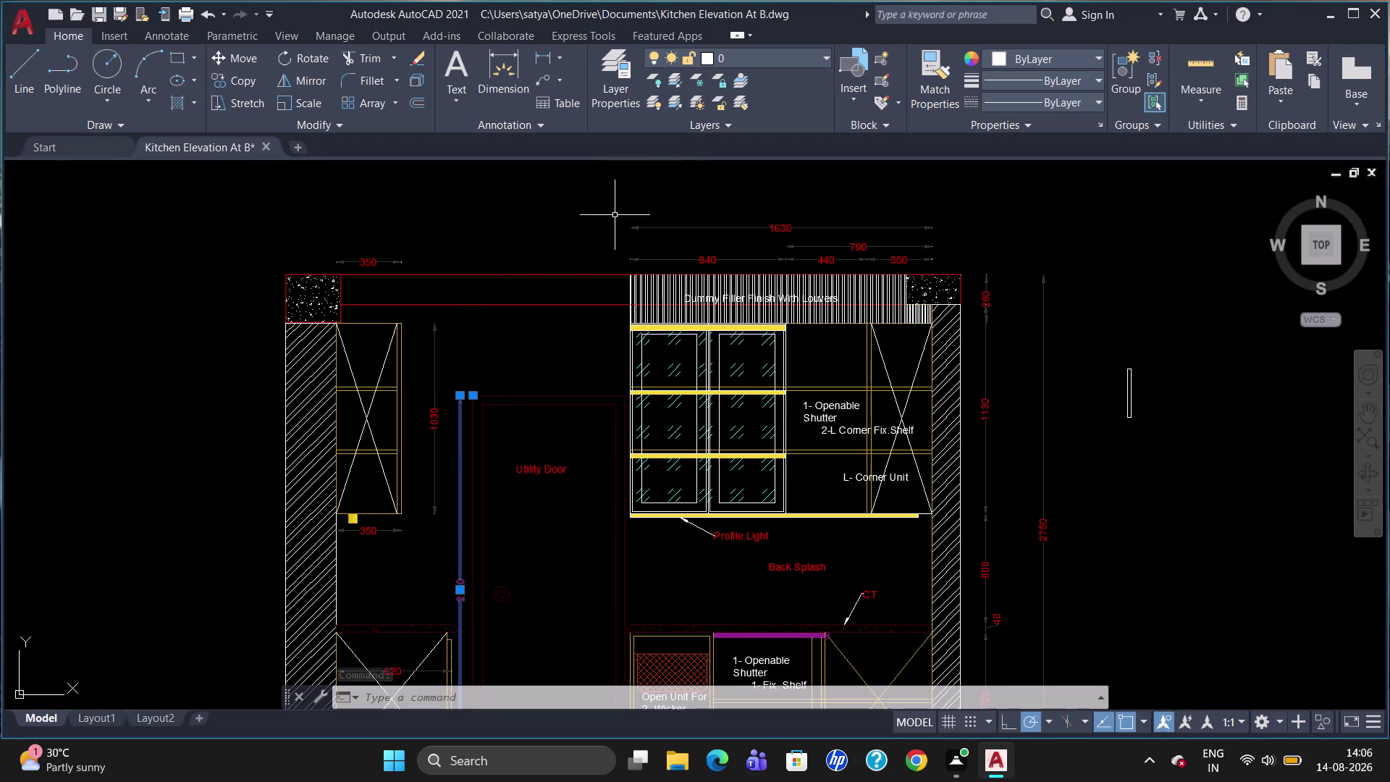
Erase the selected 2100 dimension and zoom around the utility door to check.
key(Delete)
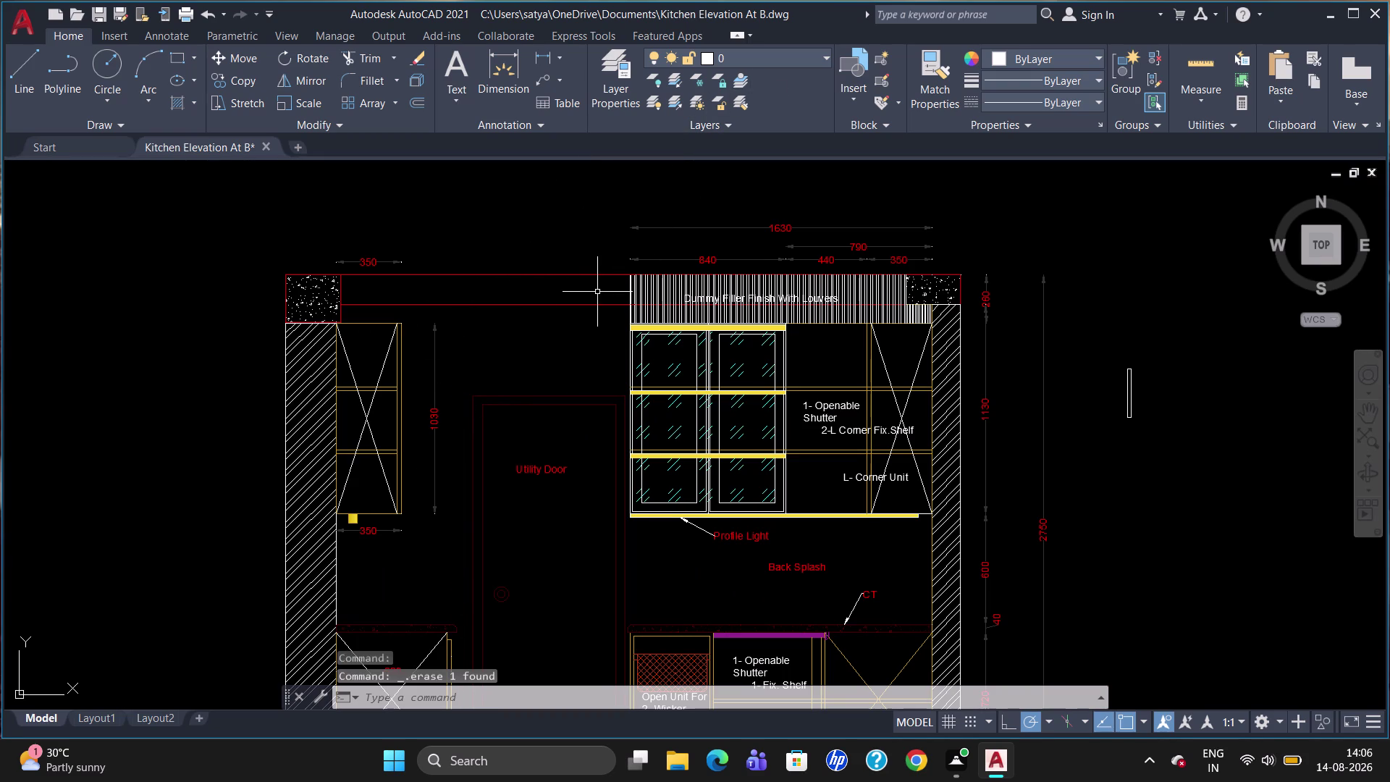
scroll(down, 3)
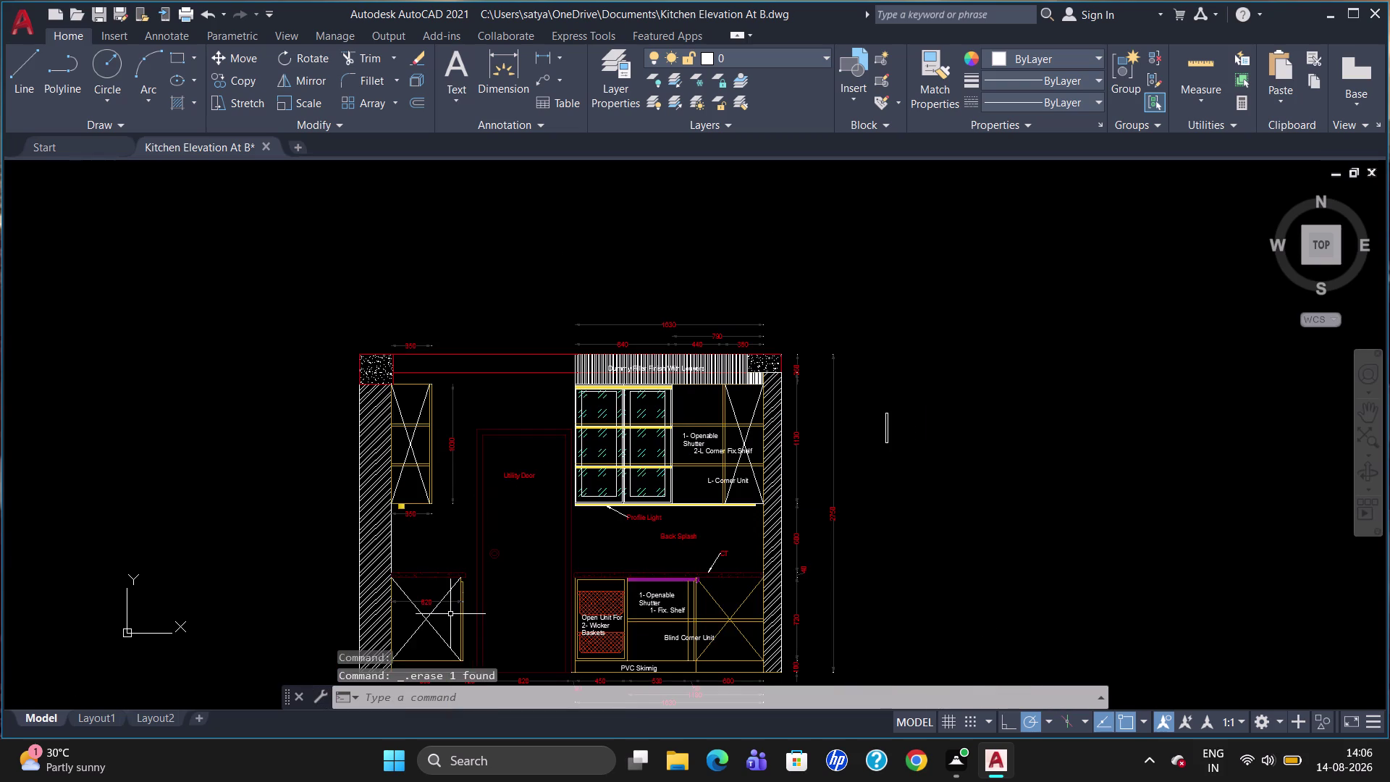
scroll(up, 3)
scroll(down, 3)
scroll(up, 3)
scroll(down, 3)
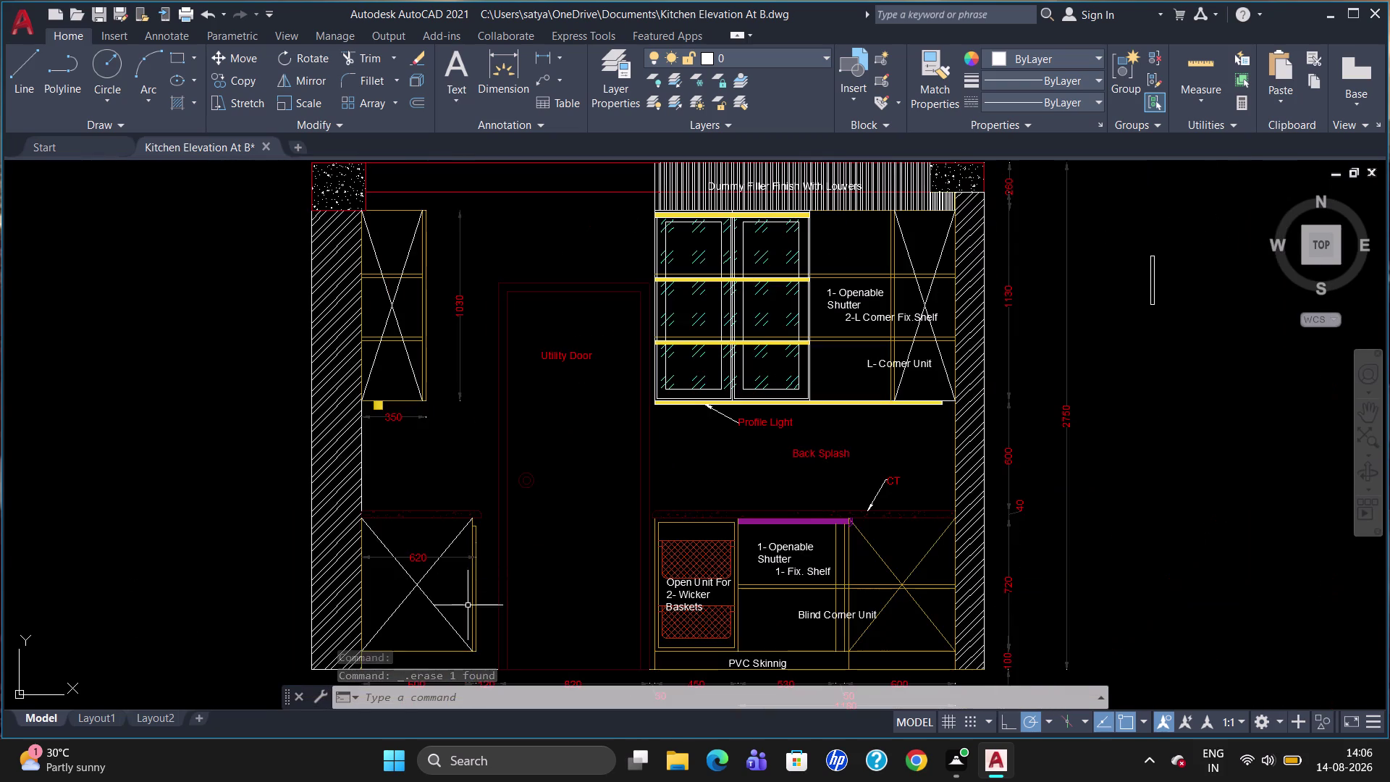
scroll(up, 3)
scroll(down, 3)
scroll(up, 3)
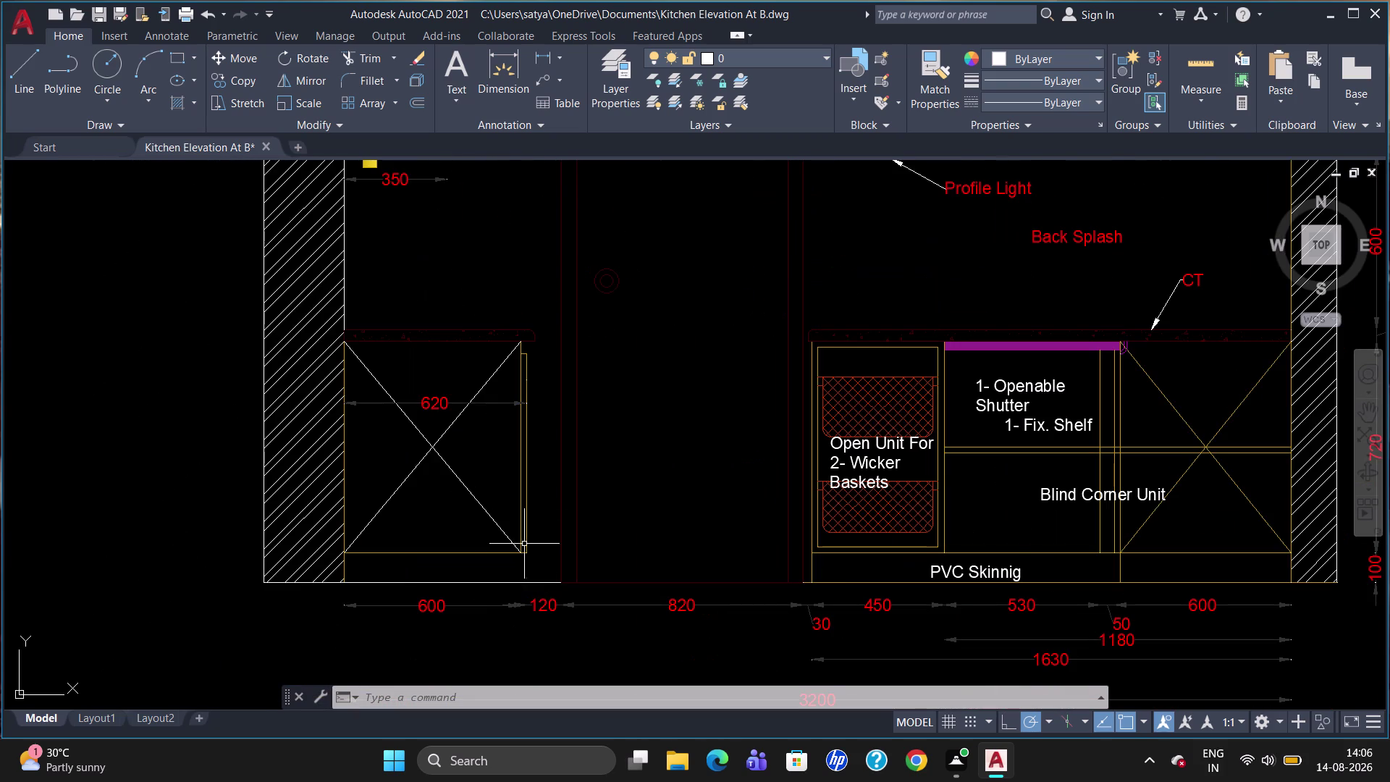
scroll(down, 3)
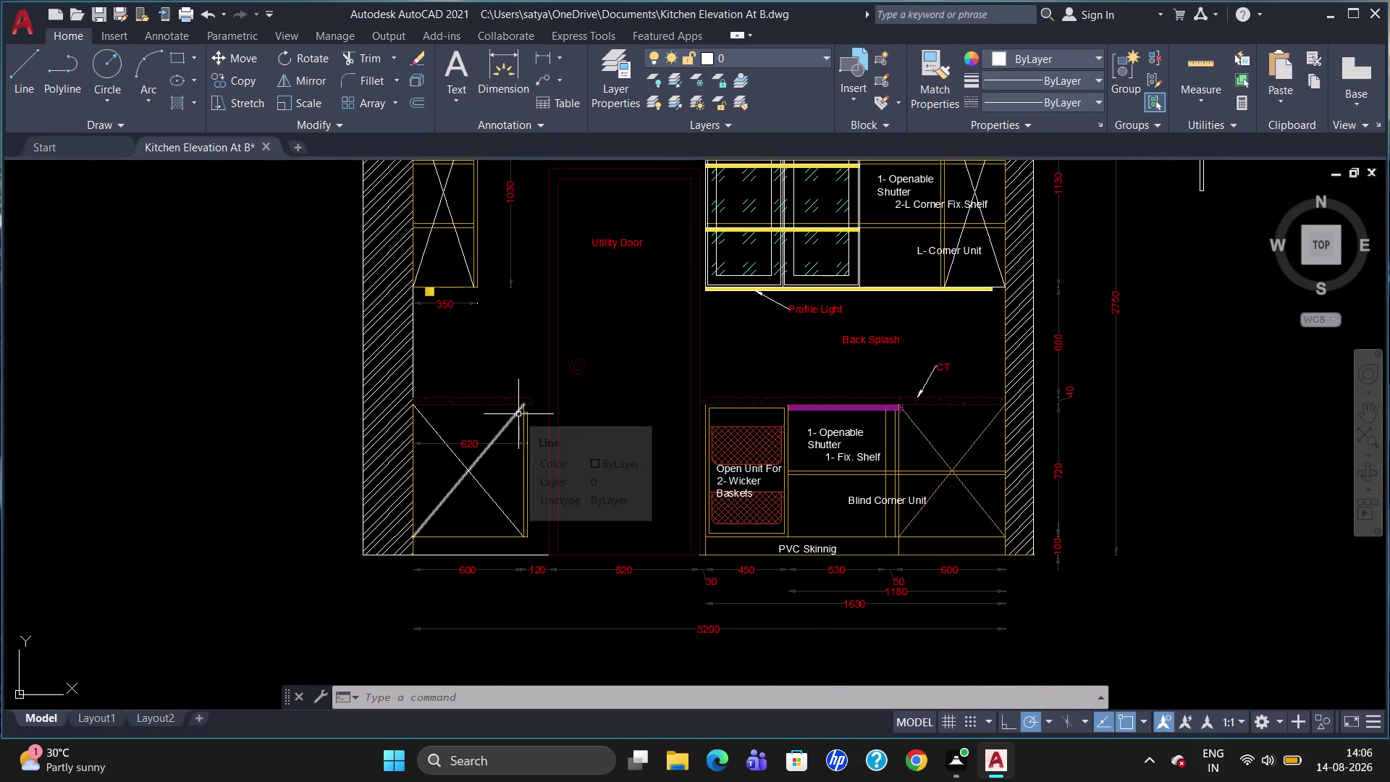
Try two DLI dimensions between door top and floor, abandoning both (one read 2118.38).
text(dli)
key(Return)
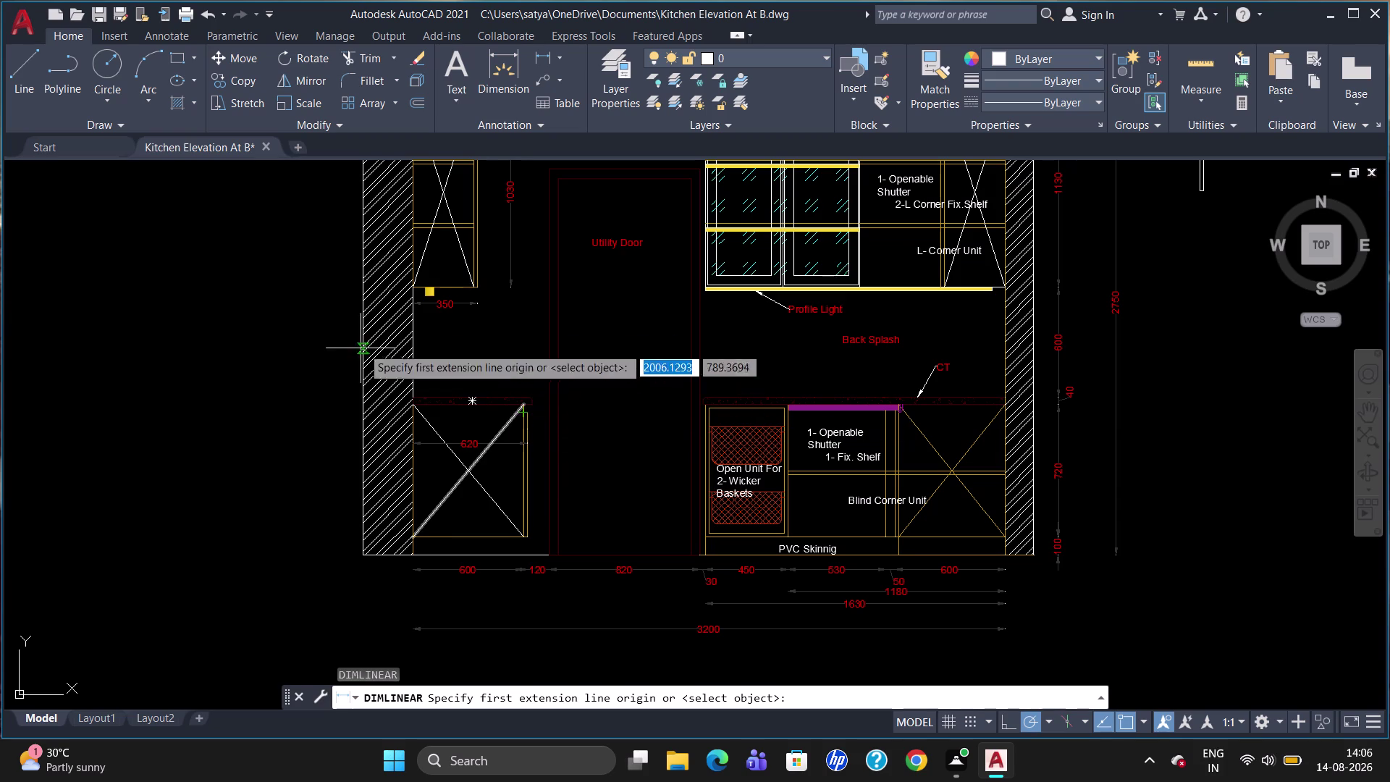
click(533, 547)
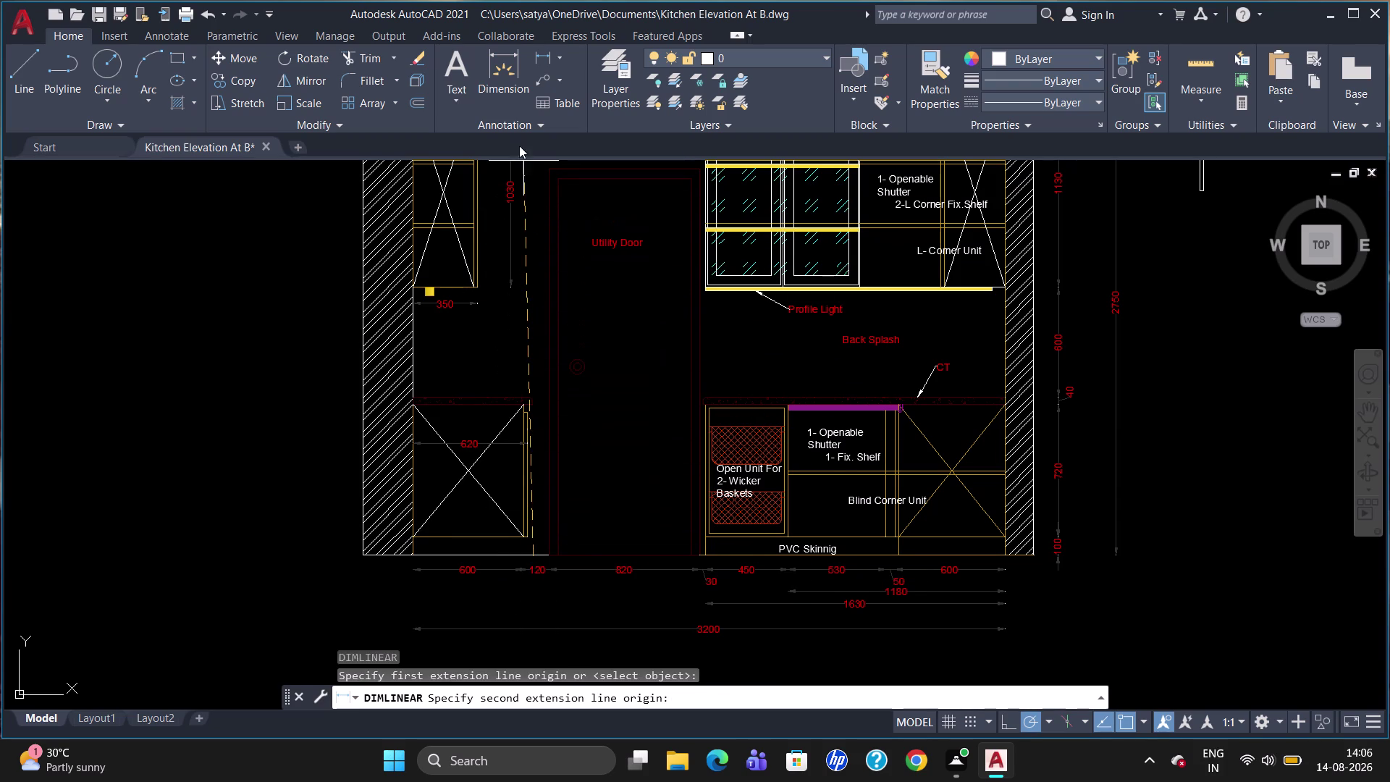
click(535, 166)
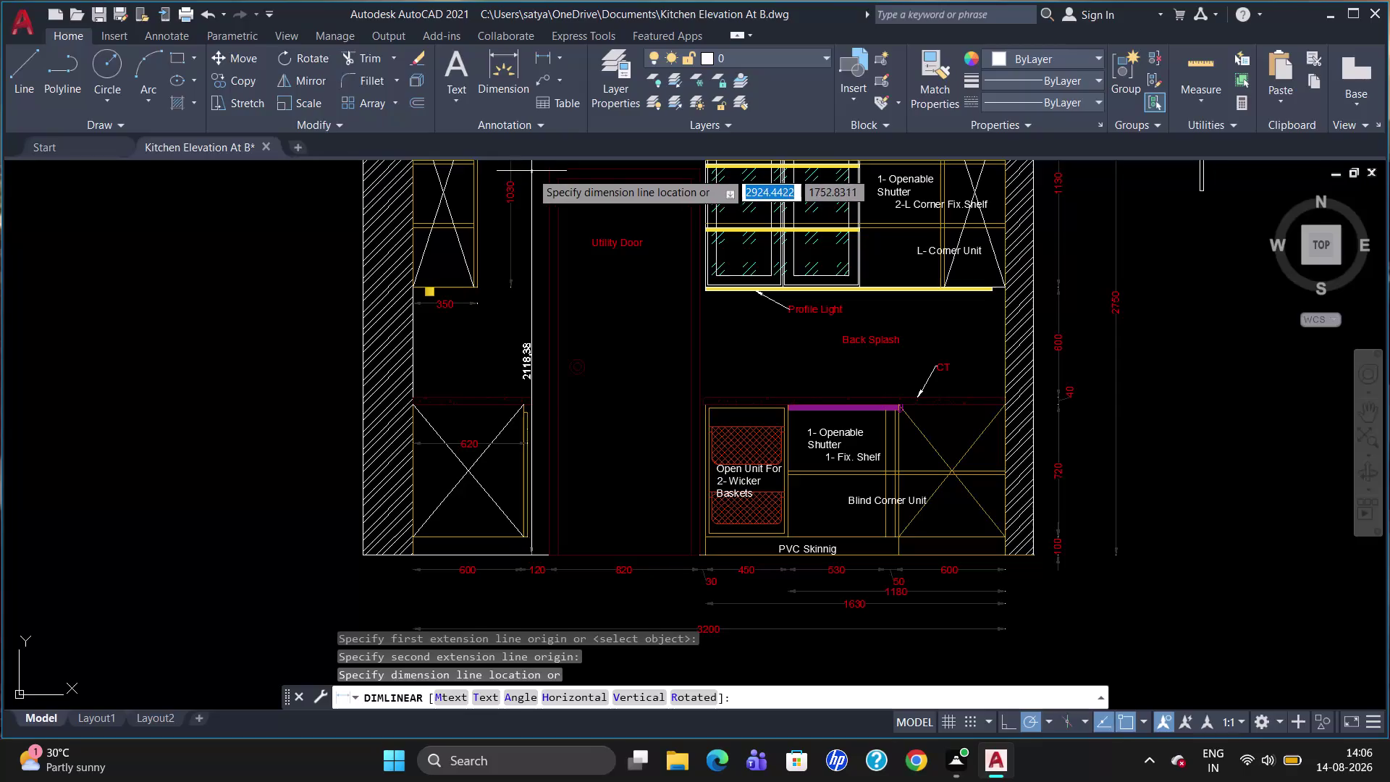
key(Escape)
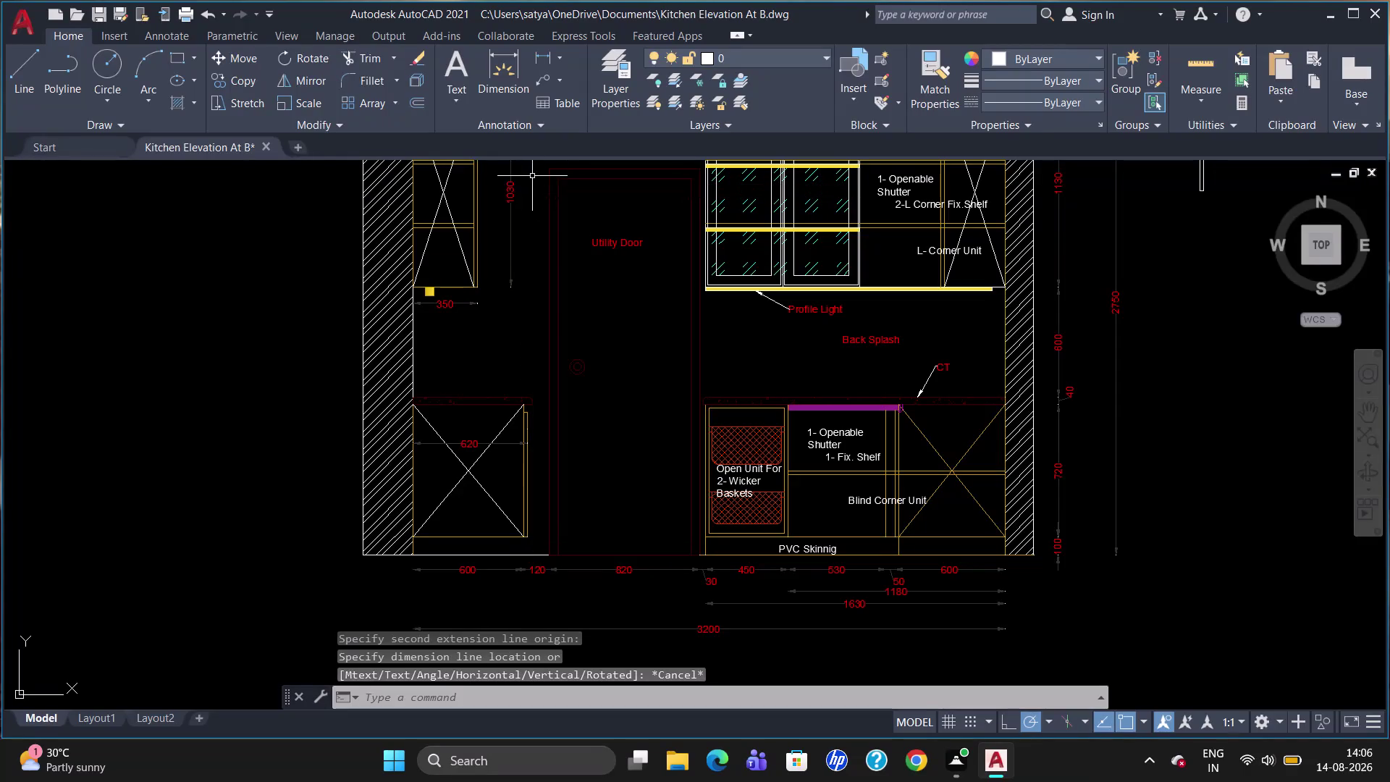
text(dli)
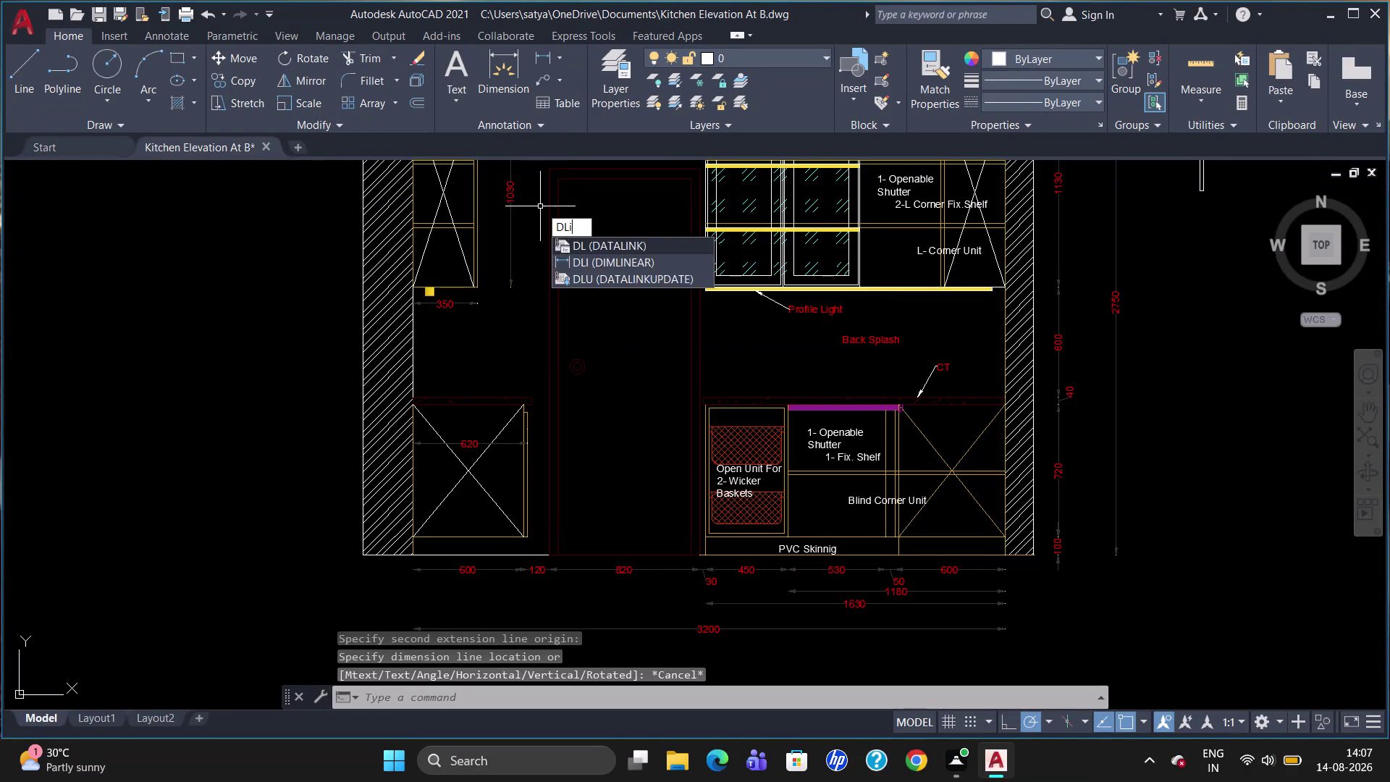
key(Return)
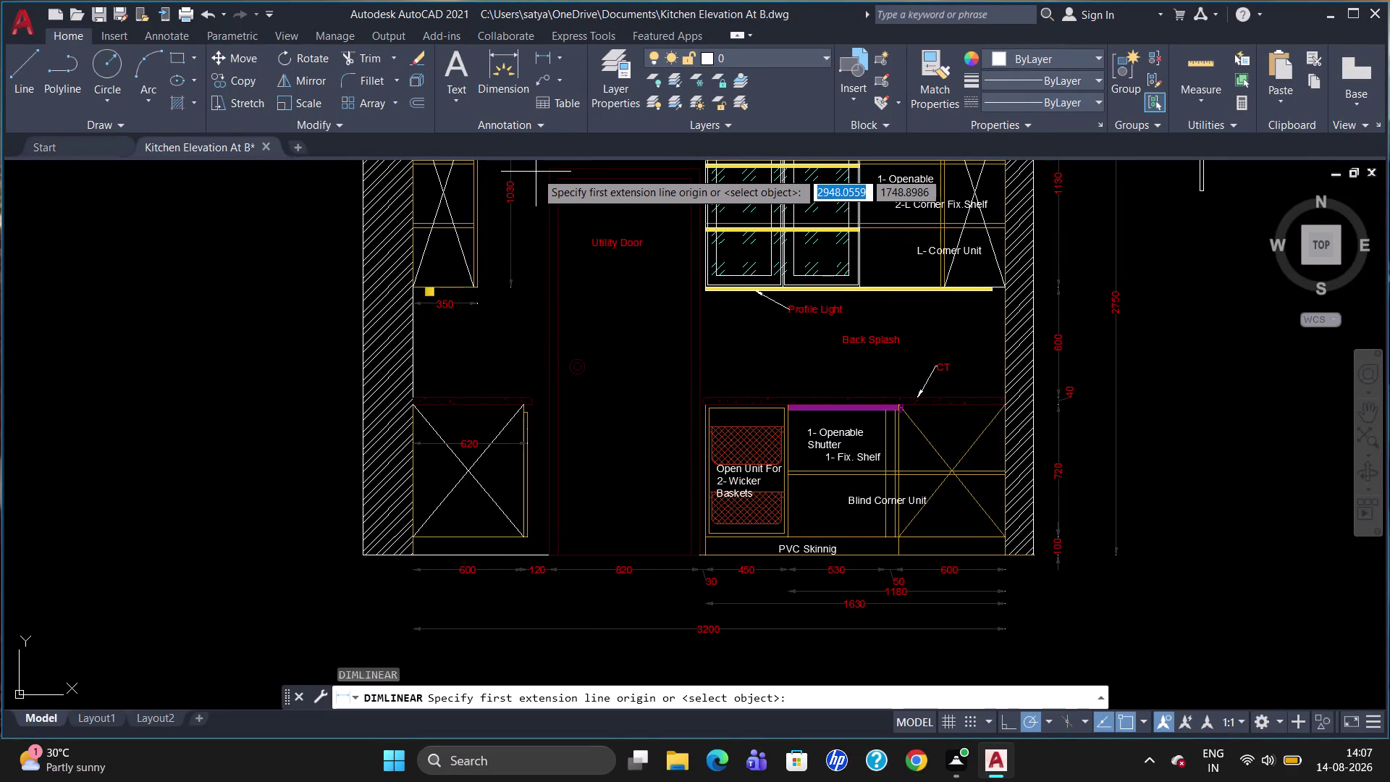
click(539, 167)
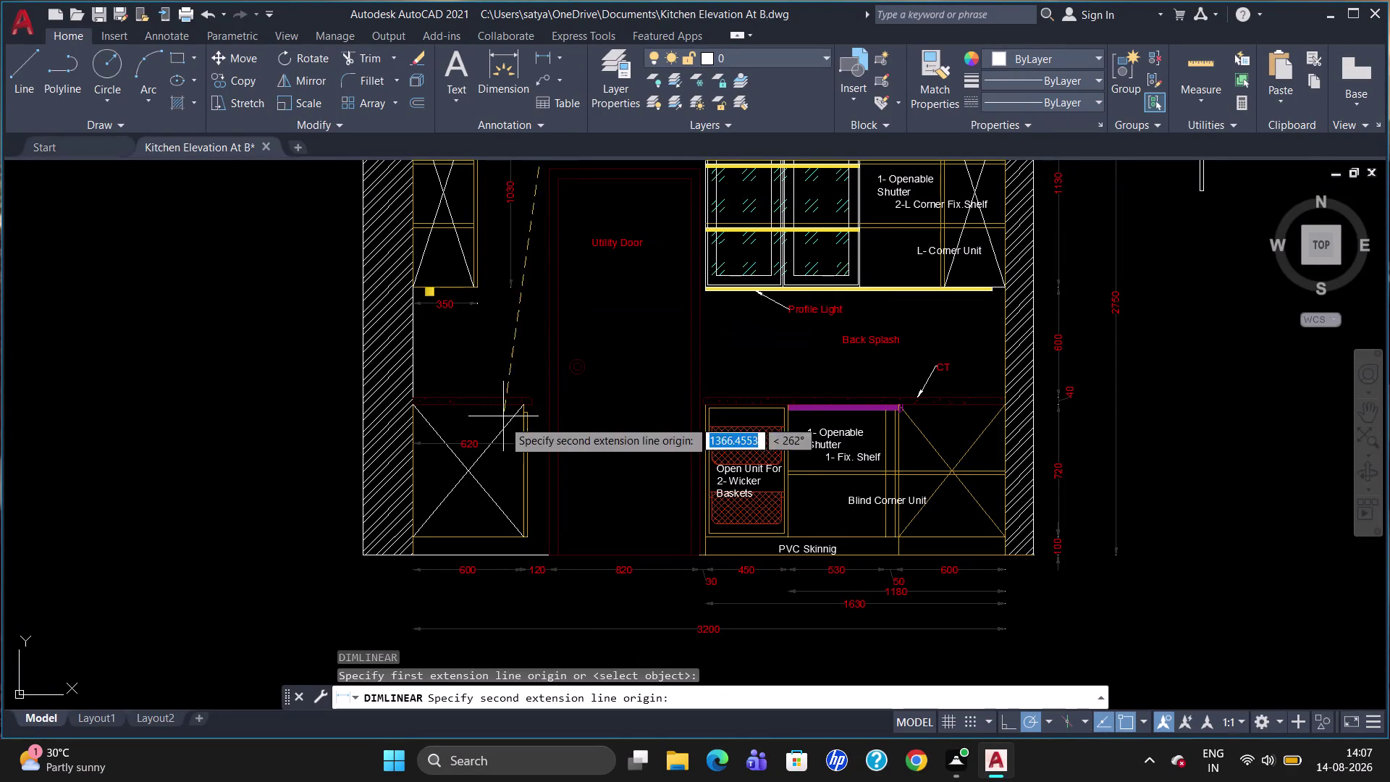
click(533, 556)
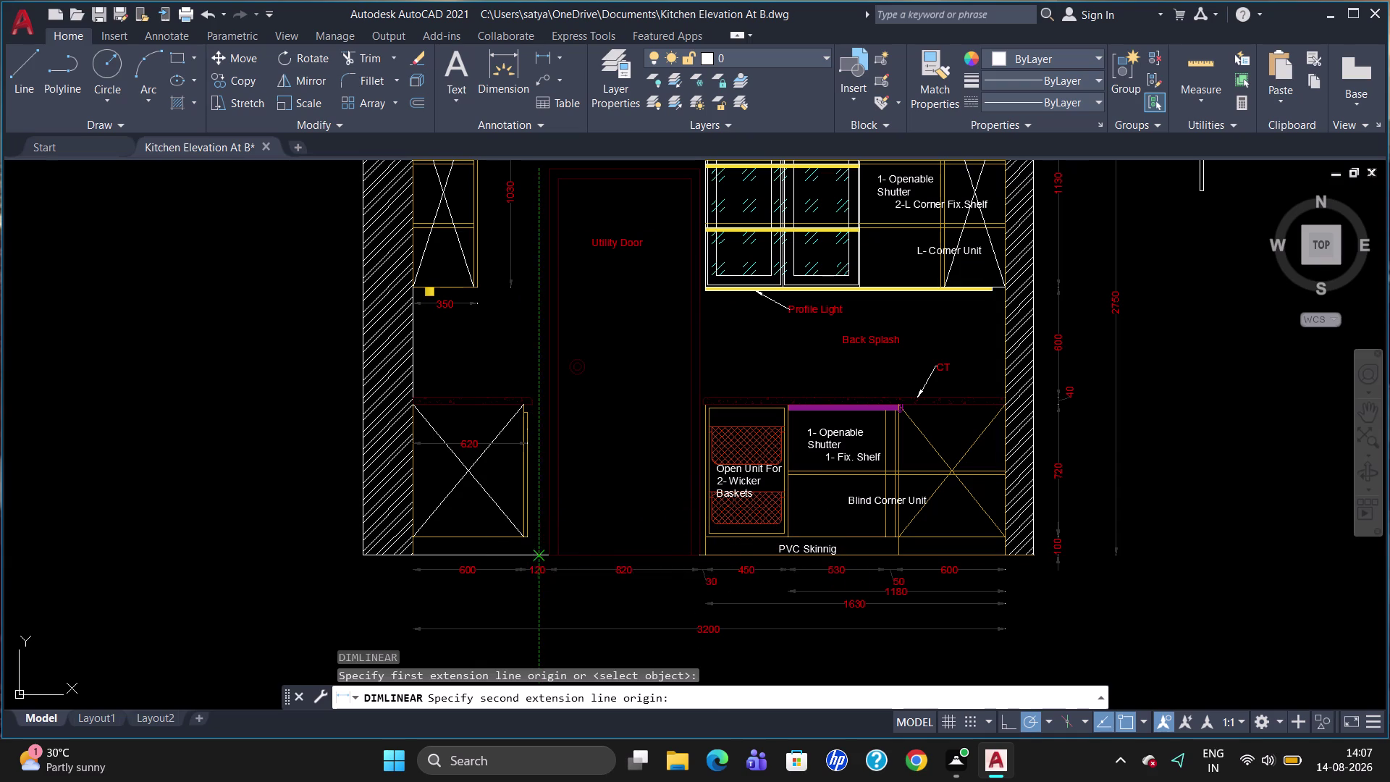
key(Escape)
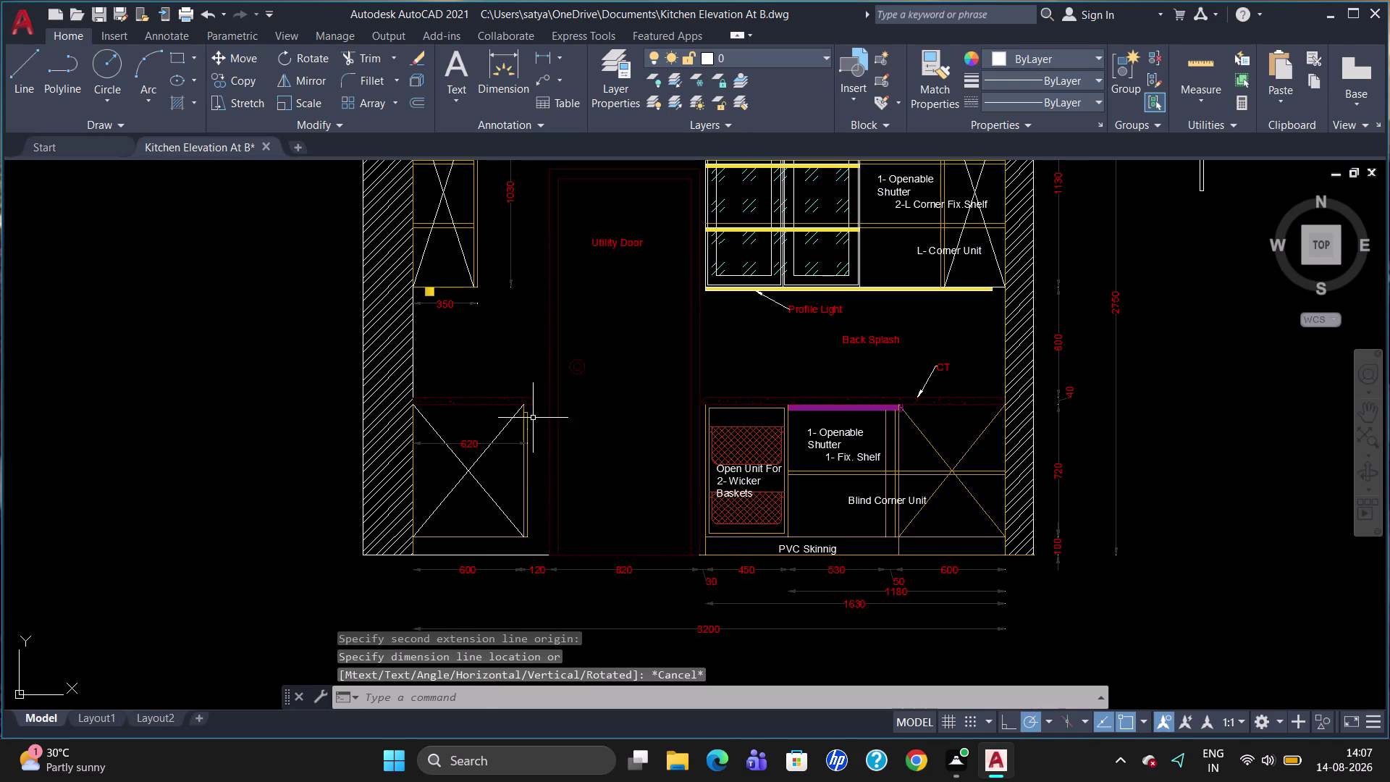
Place a 2100 DLI dimension from door top to floor beside the door and select it.
text(dli)
key(Return)
click(544, 169)
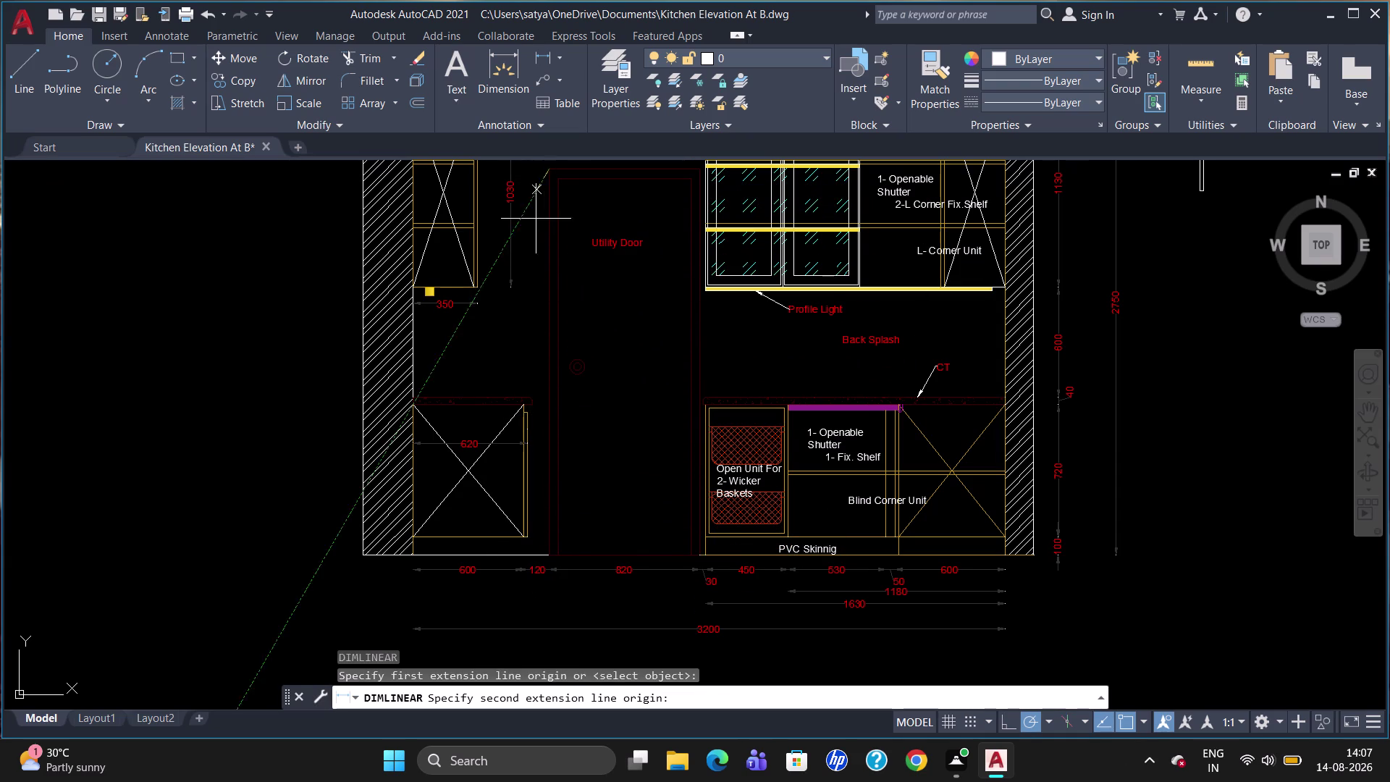
click(546, 554)
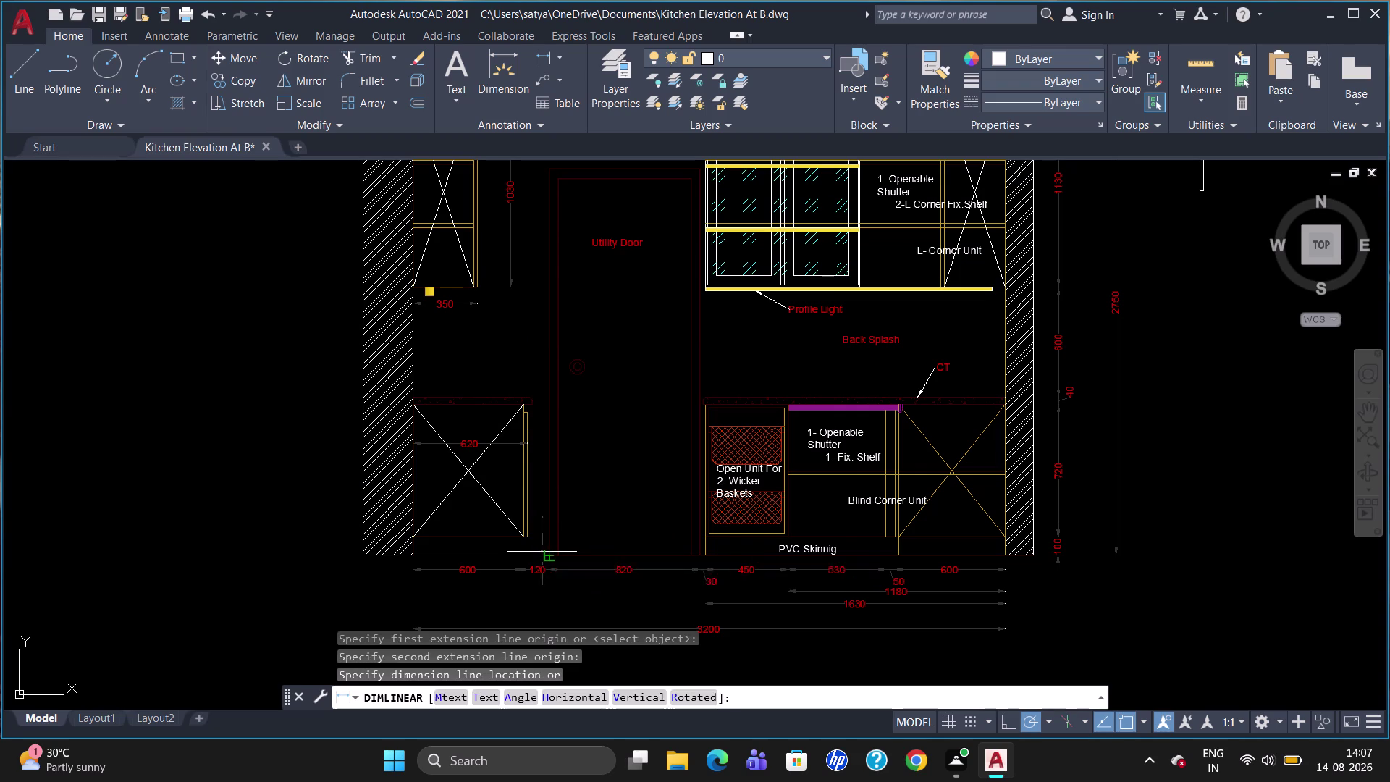
click(541, 551)
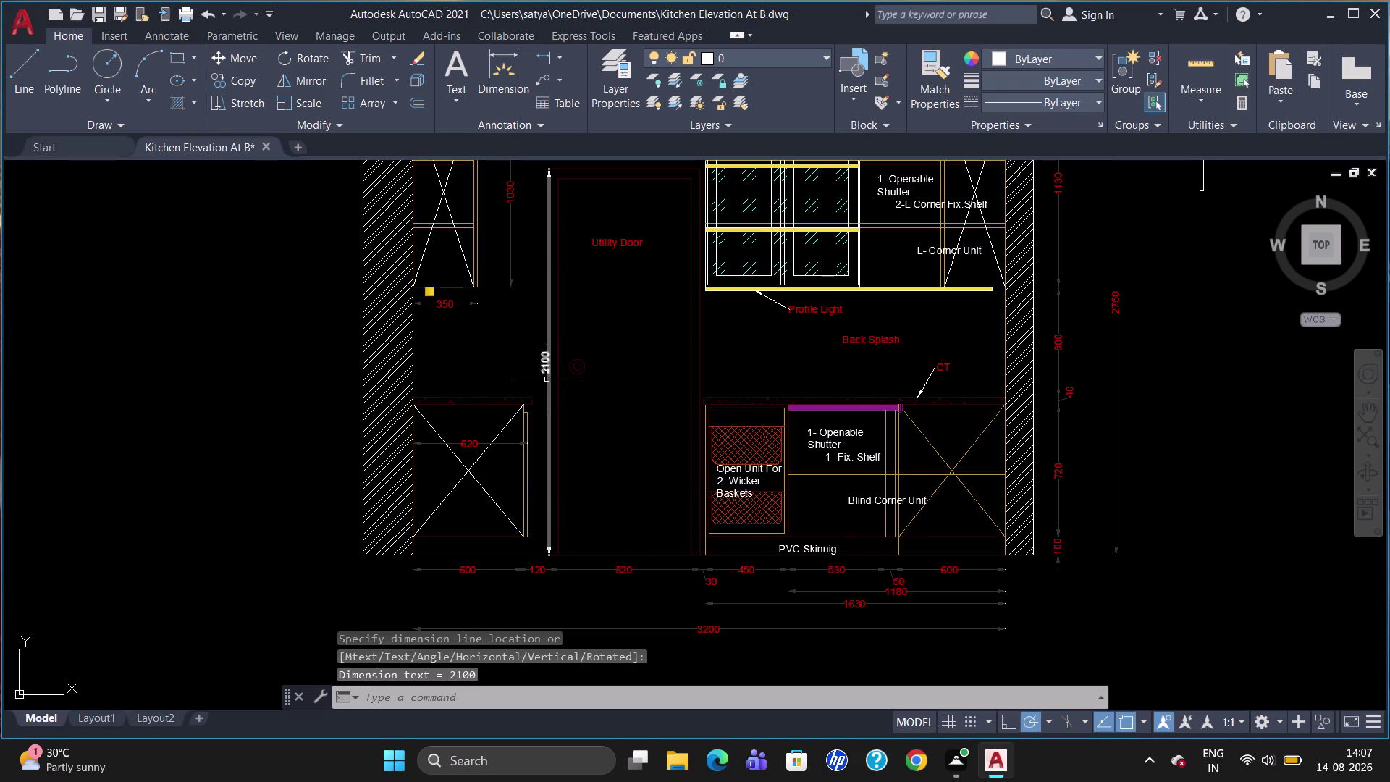
click(547, 380)
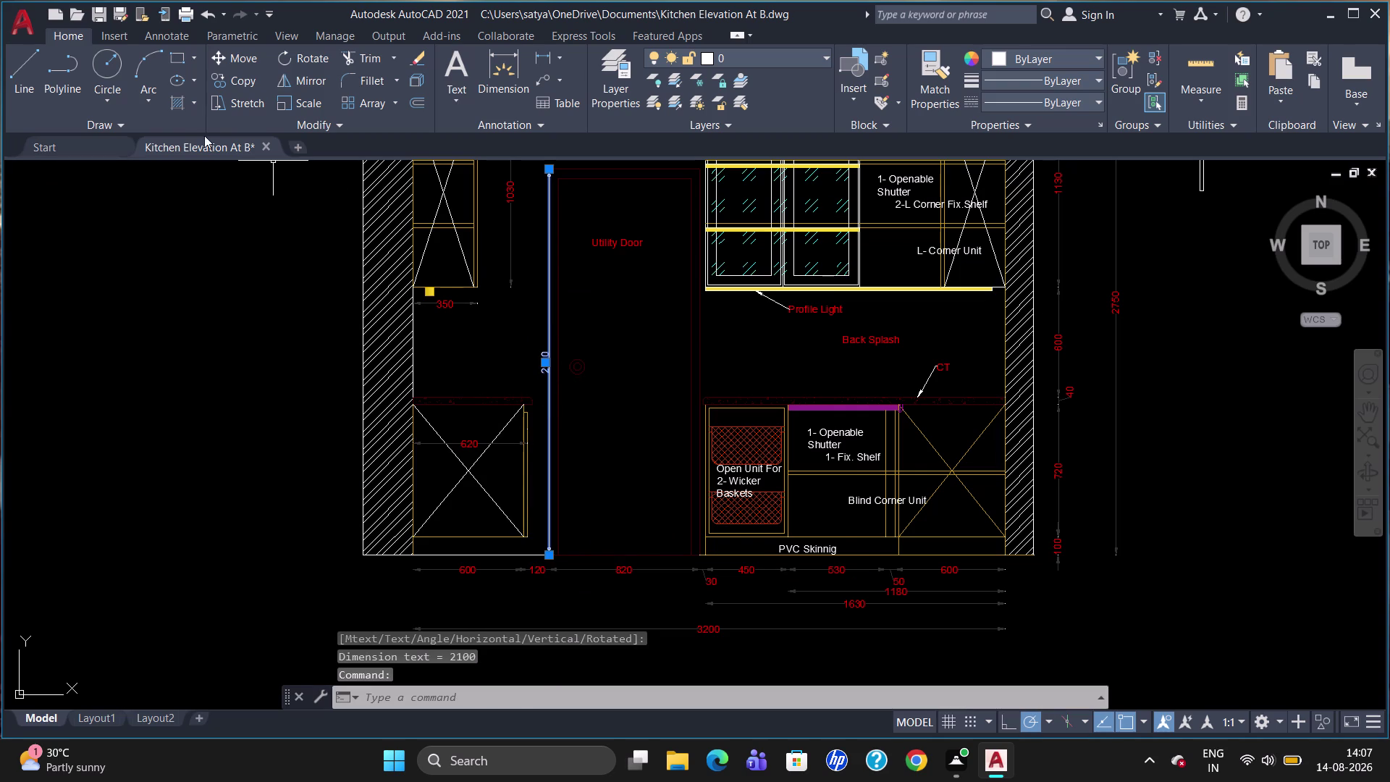
right_click(168, 121)
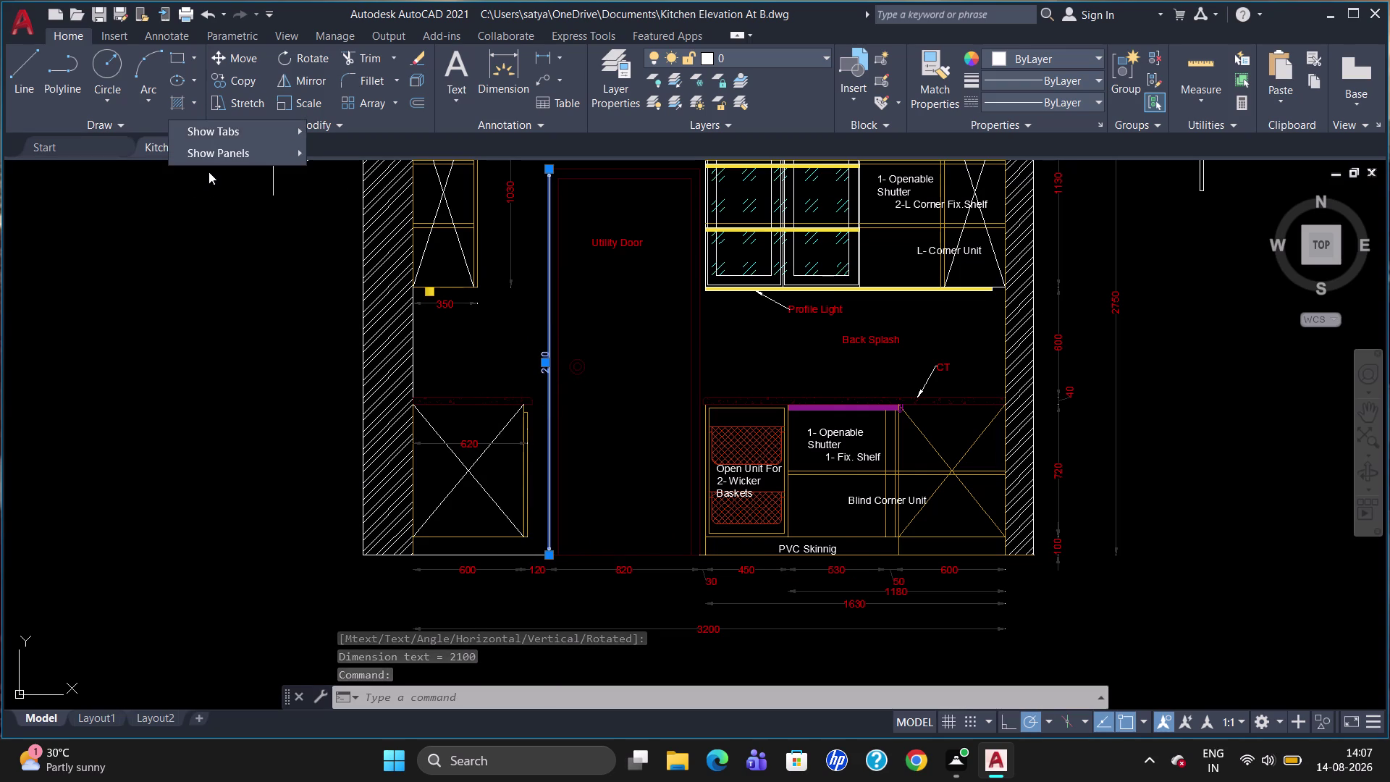
Open the 2100 dimension's Properties and set its text colour to red.
right_click(210, 170)
click(269, 671)
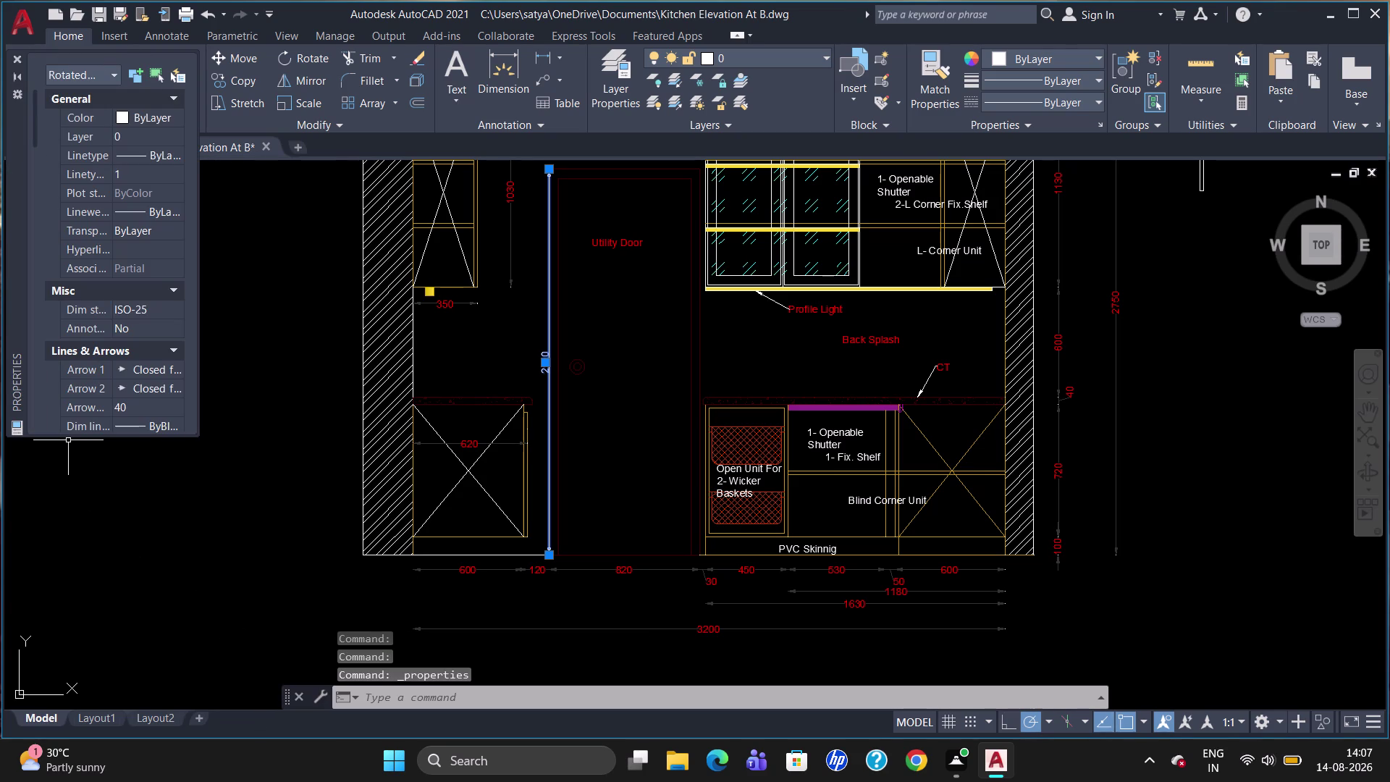
scroll(down, 3)
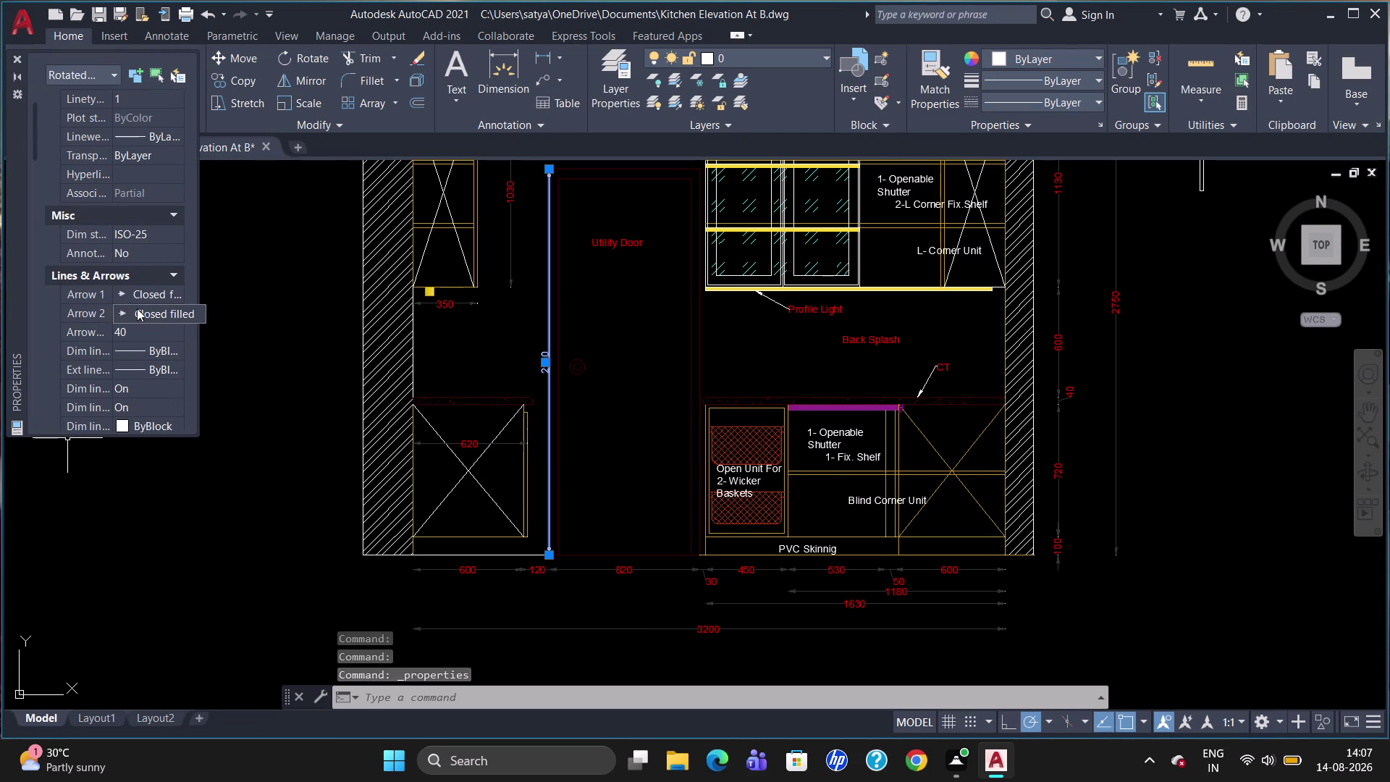
scroll(down, 3)
scroll(down, 3)
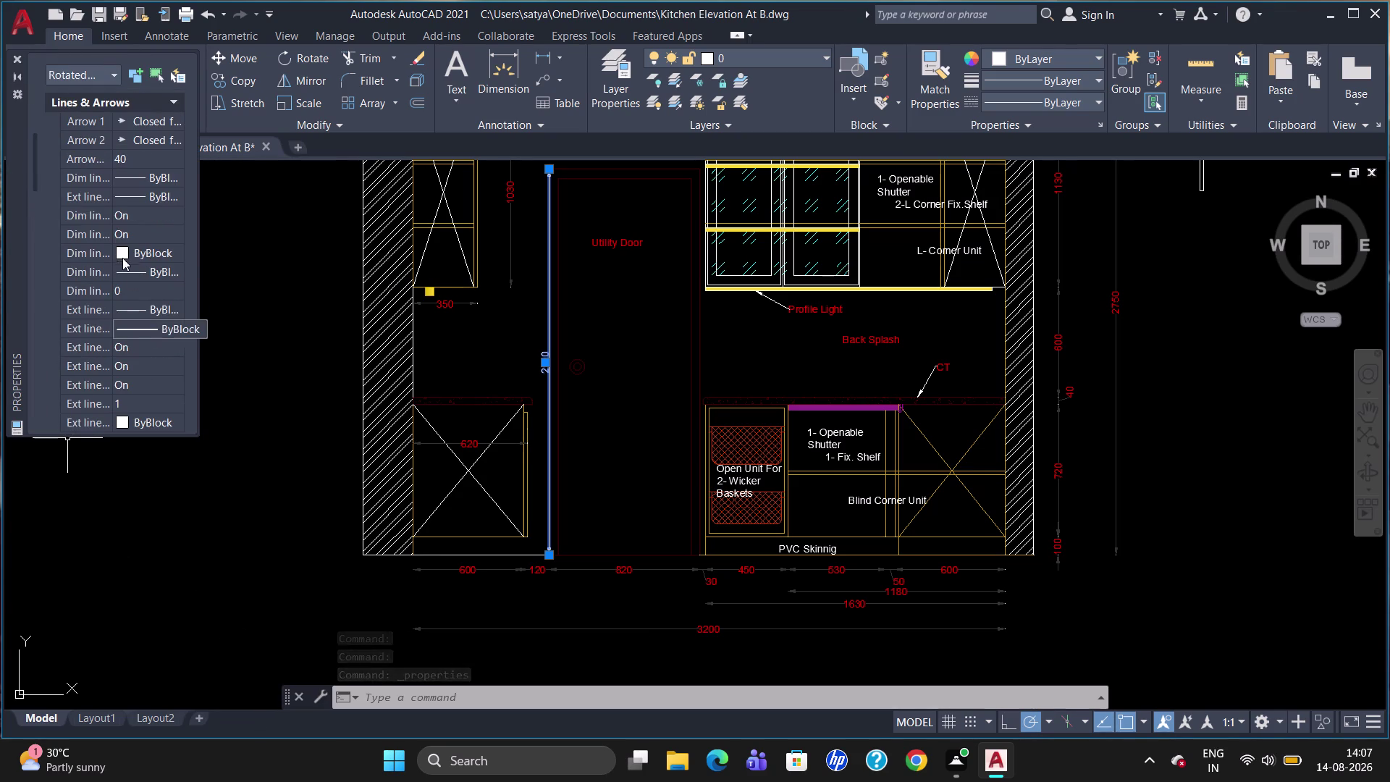
scroll(down, 3)
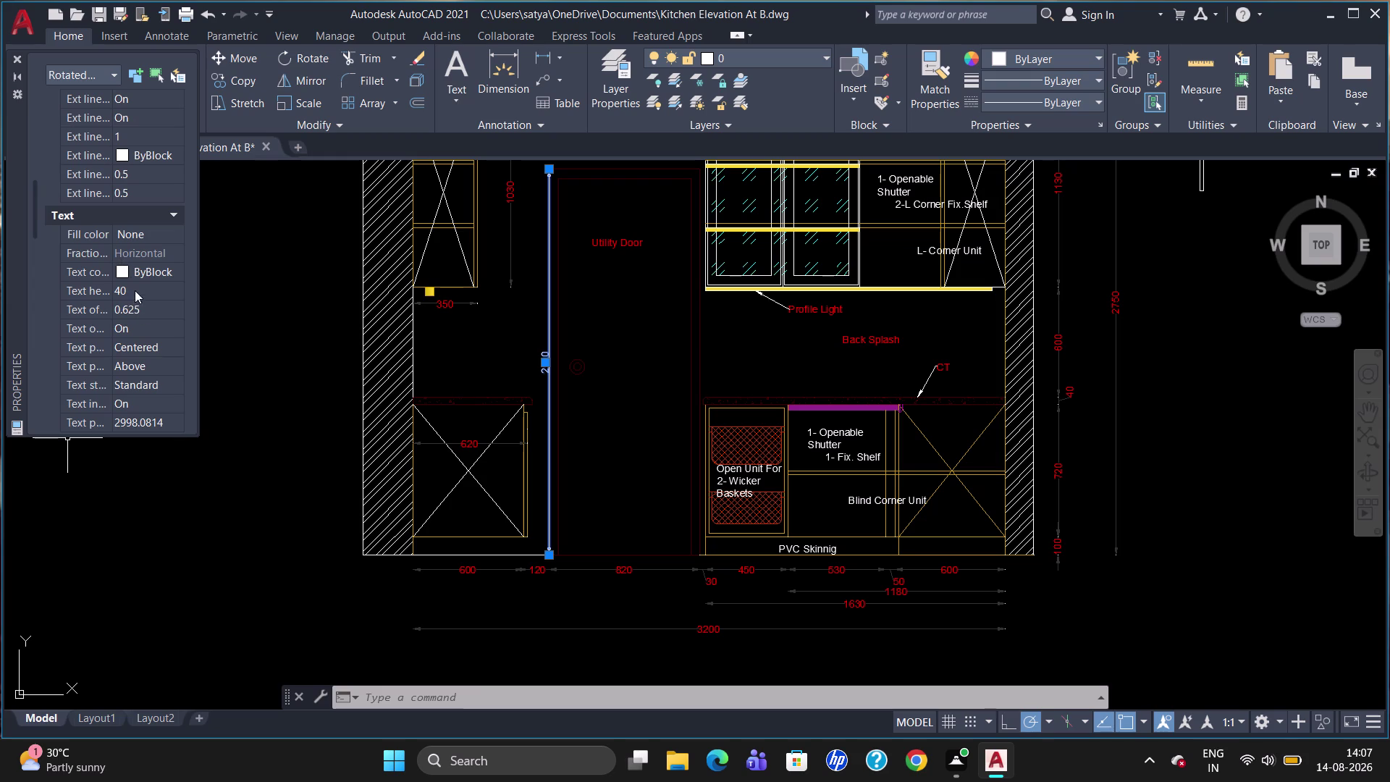
click(119, 268)
click(125, 269)
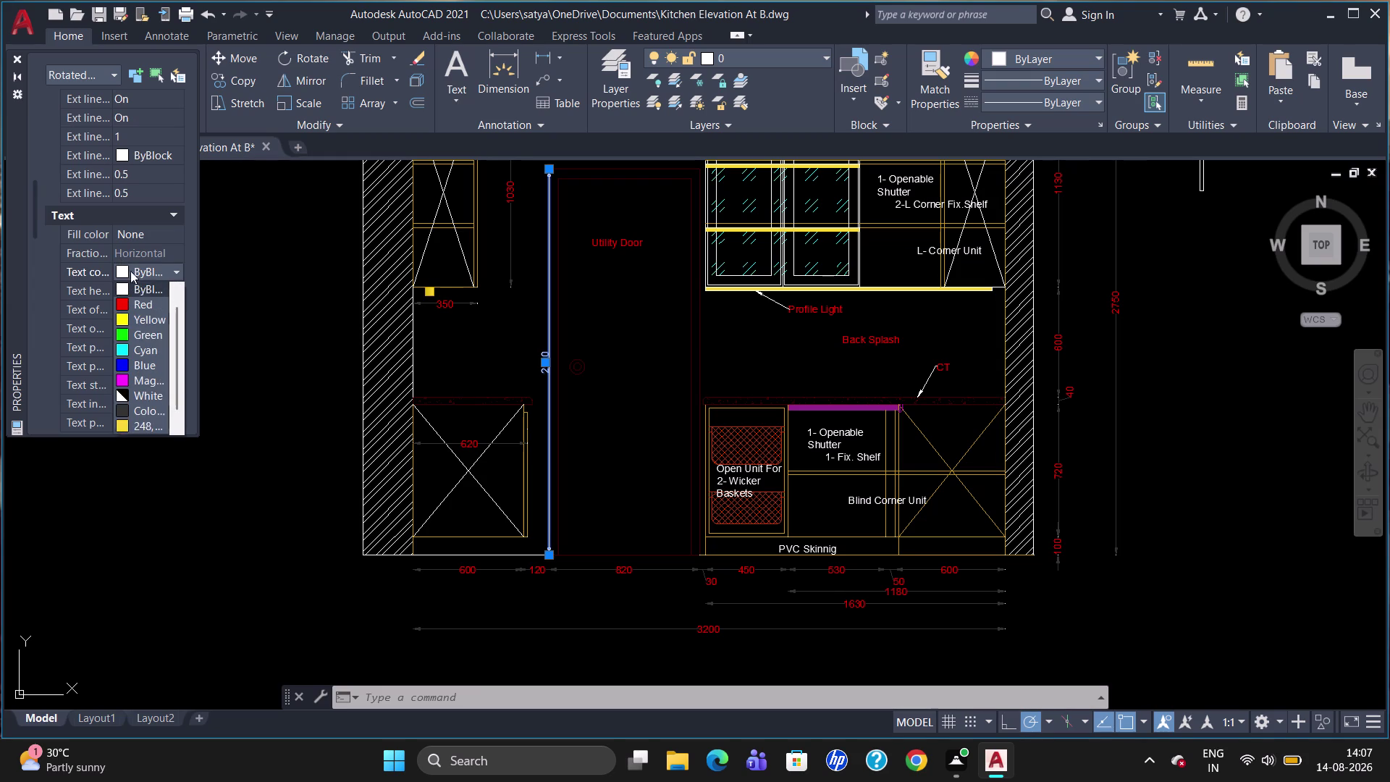
click(141, 301)
key(Escape)
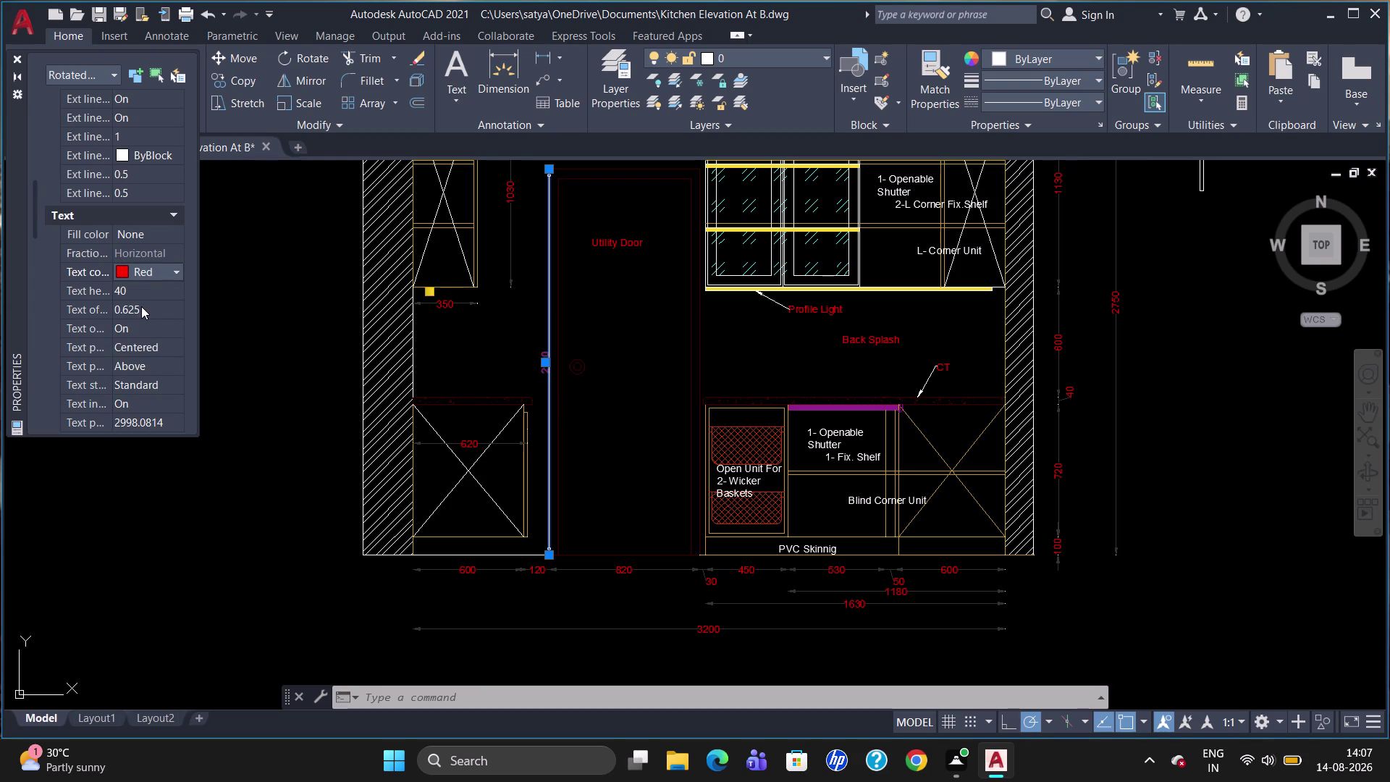
key(Escape)
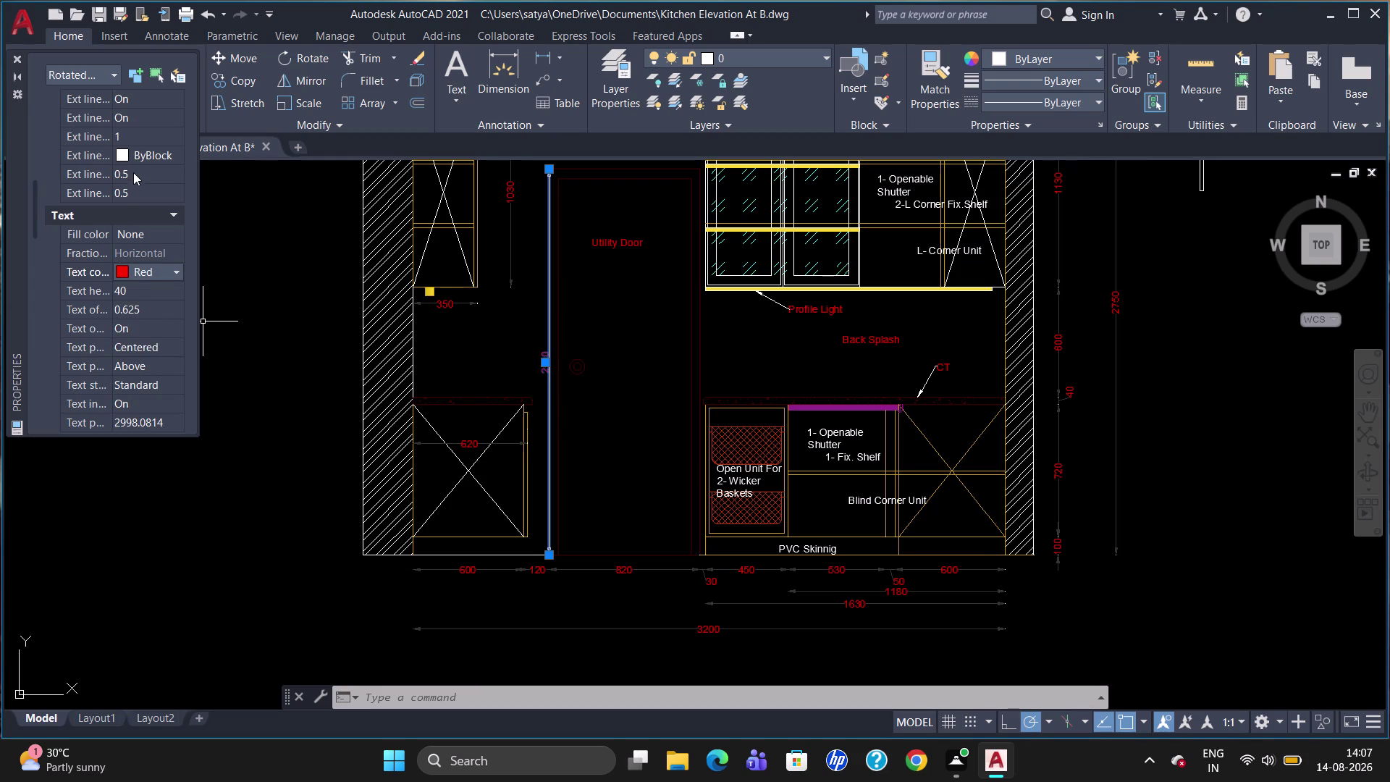
Set the dimension line colour to 250.
scroll(up, 3)
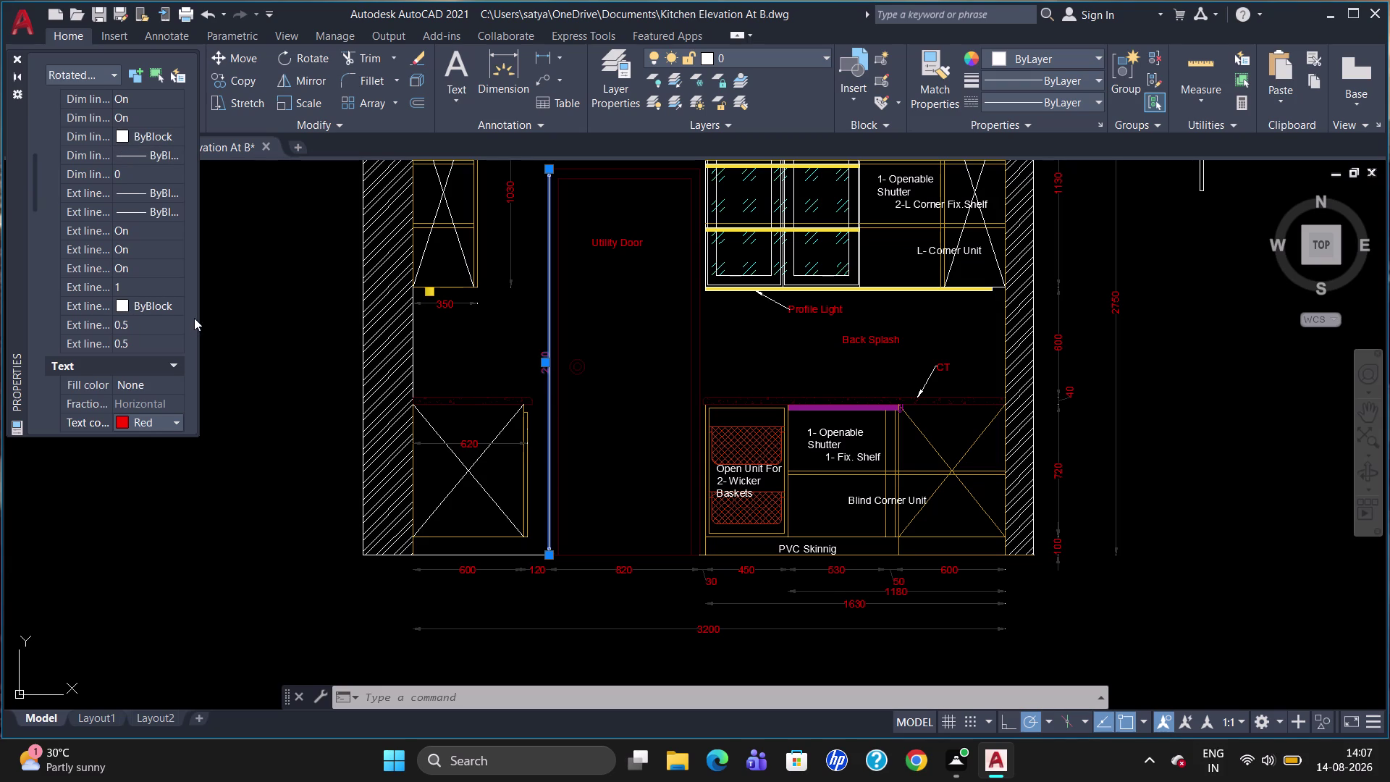
click(123, 133)
scroll(up, 3)
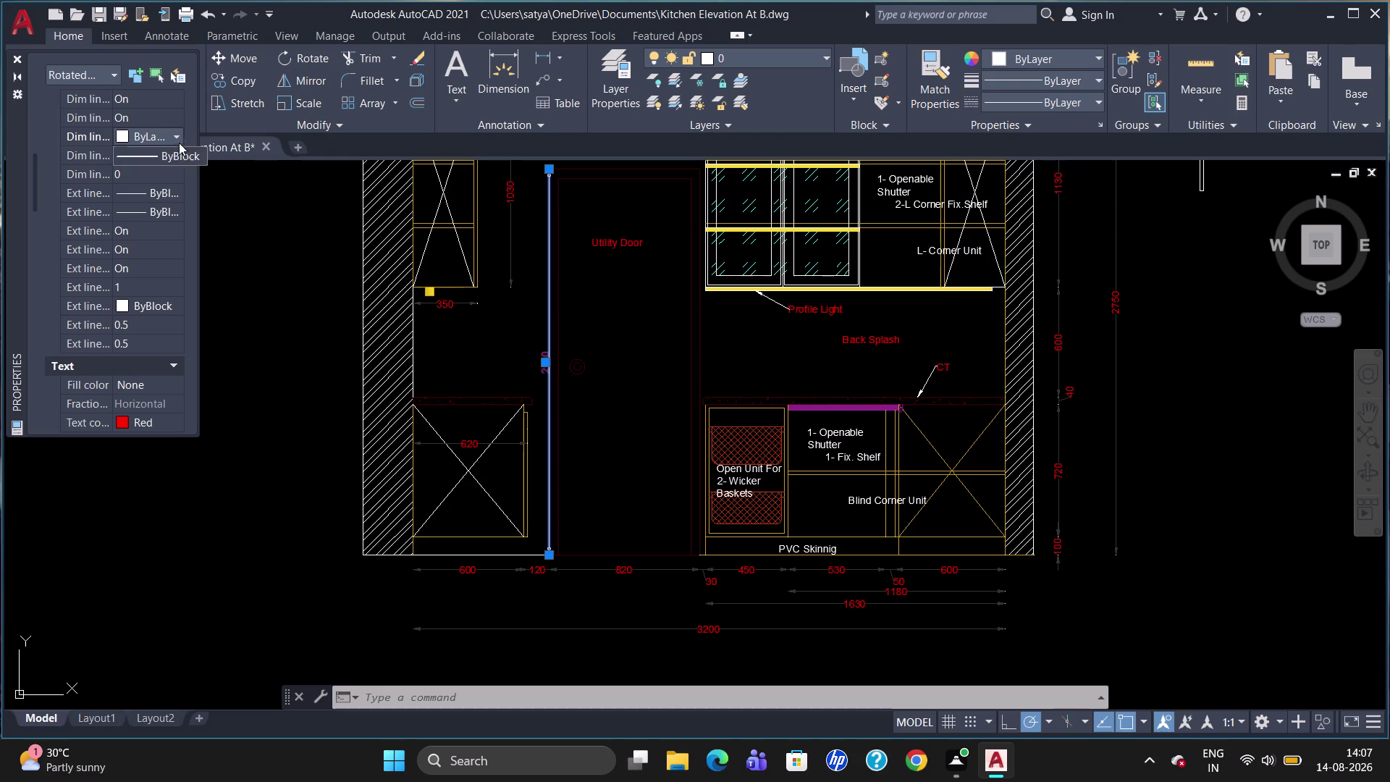
click(182, 136)
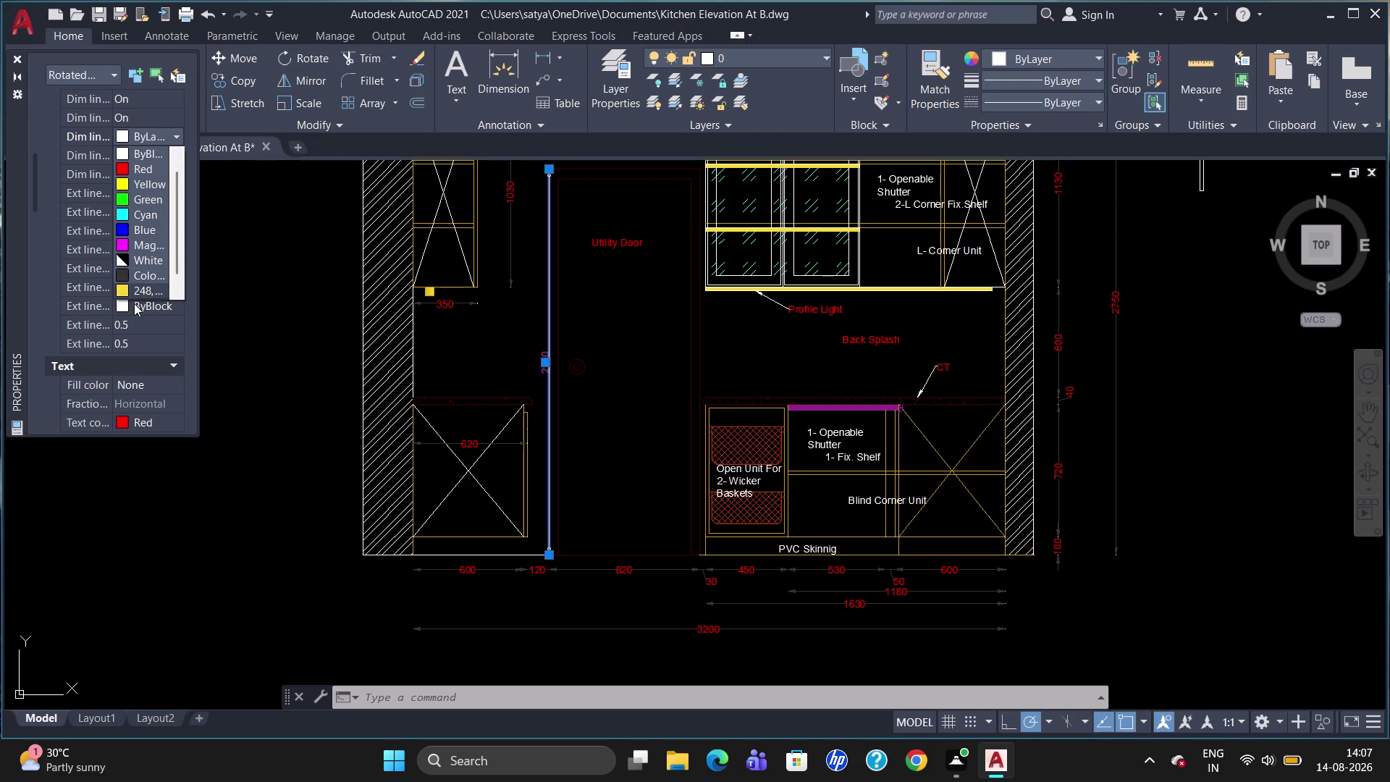
click(138, 258)
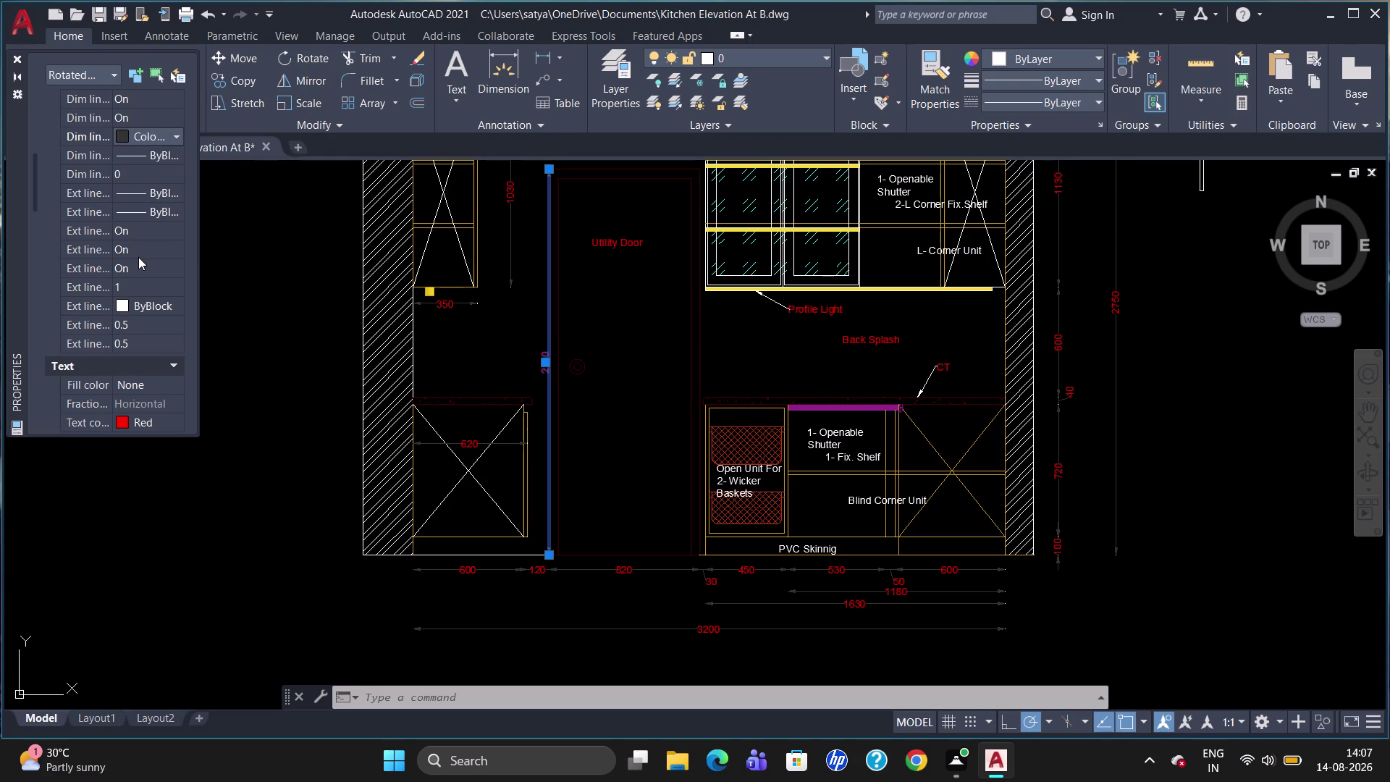
key(Escape)
key(Escape)
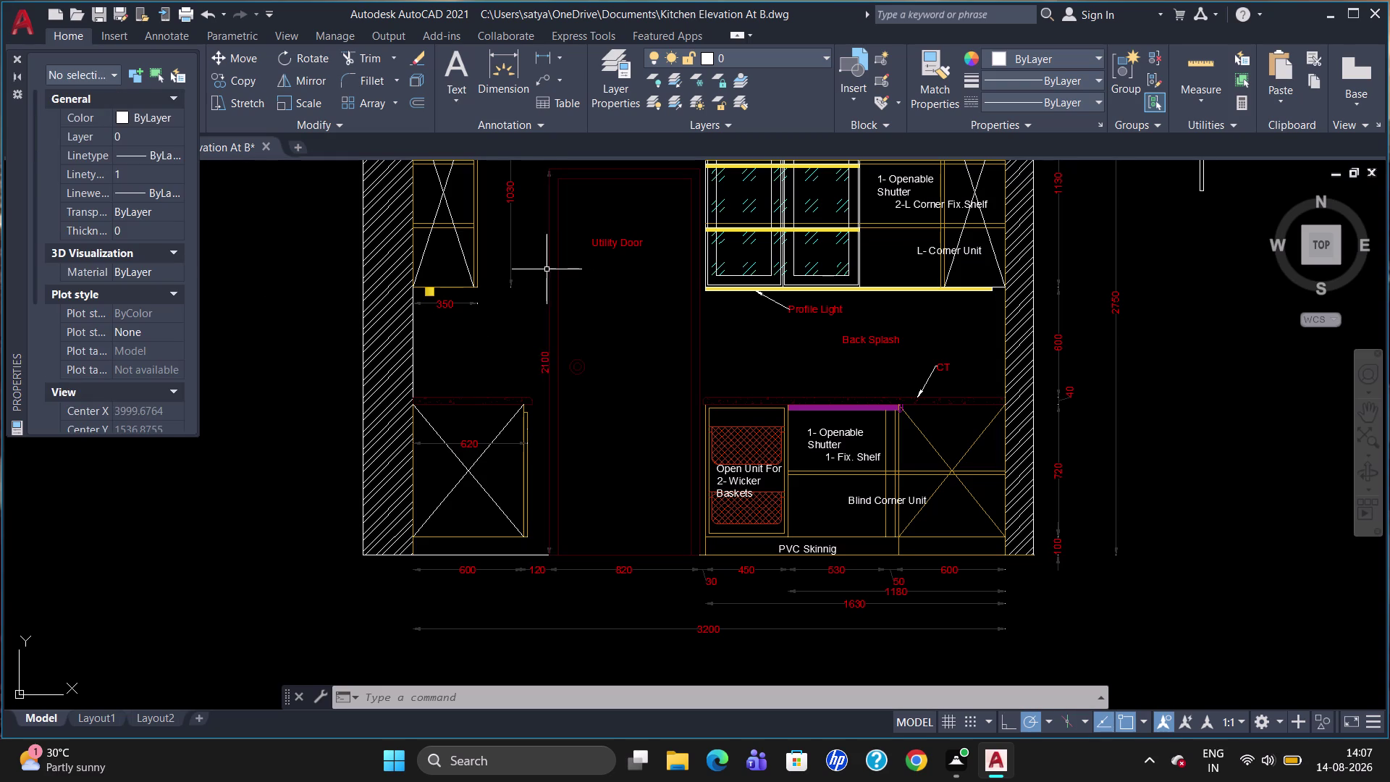
Reselect the 2100 dimension and change its extension line colour.
click(551, 267)
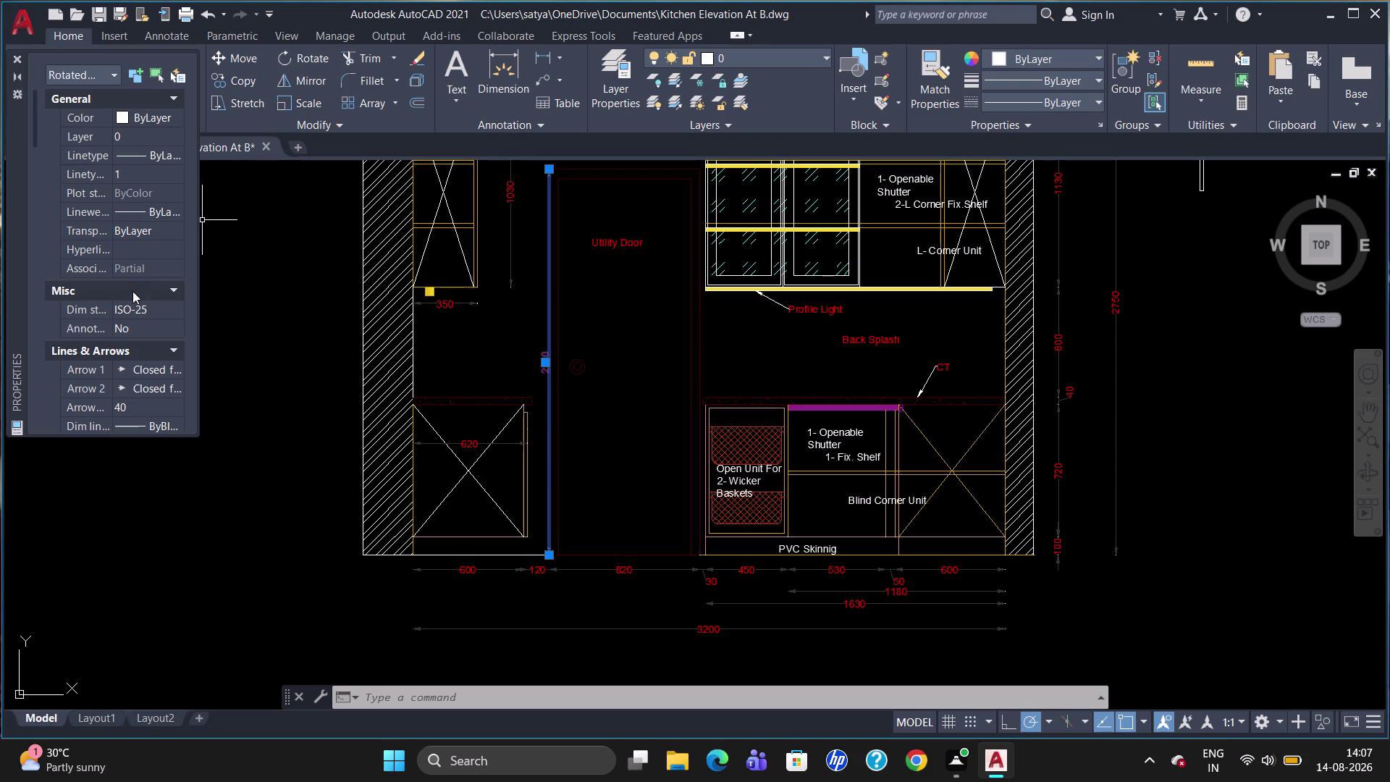
scroll(down, 3)
scroll(down, 3)
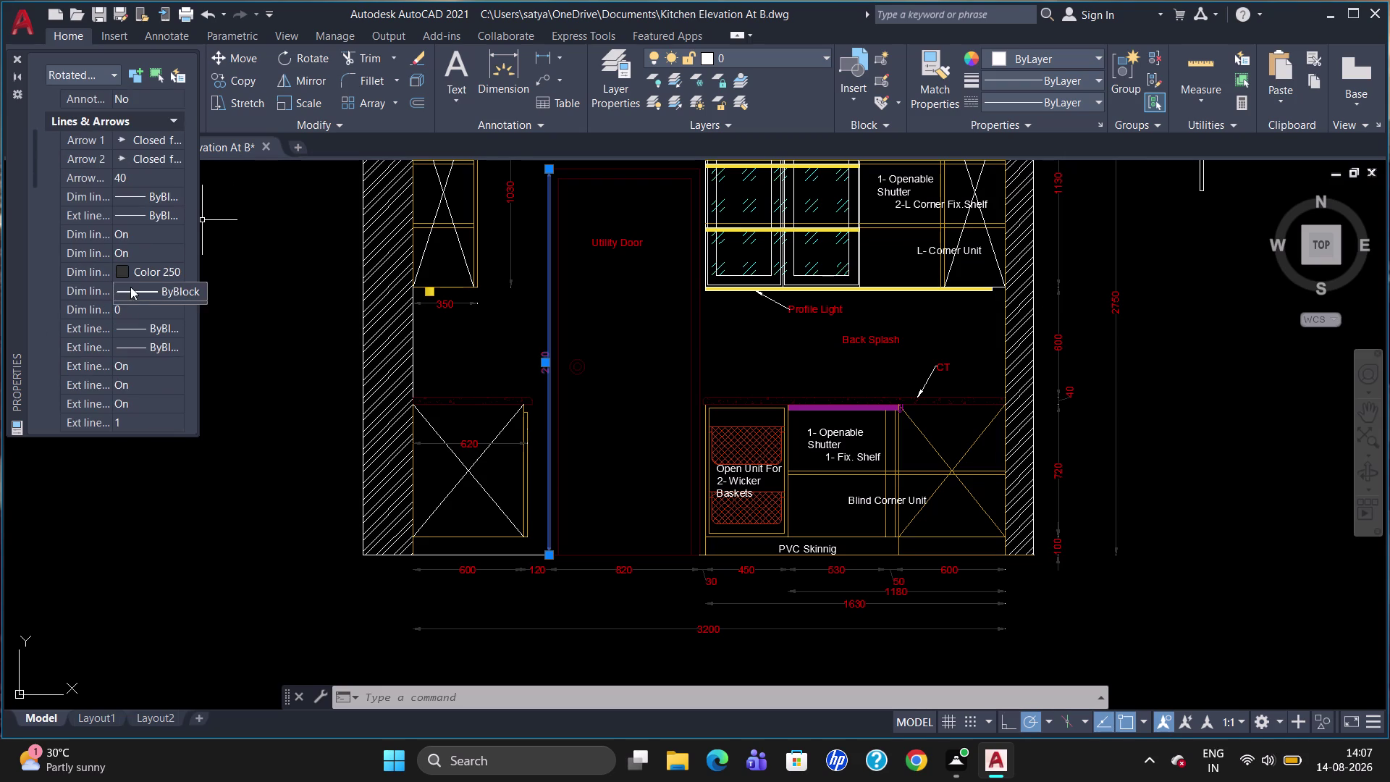
scroll(down, 3)
scroll(down, 3)
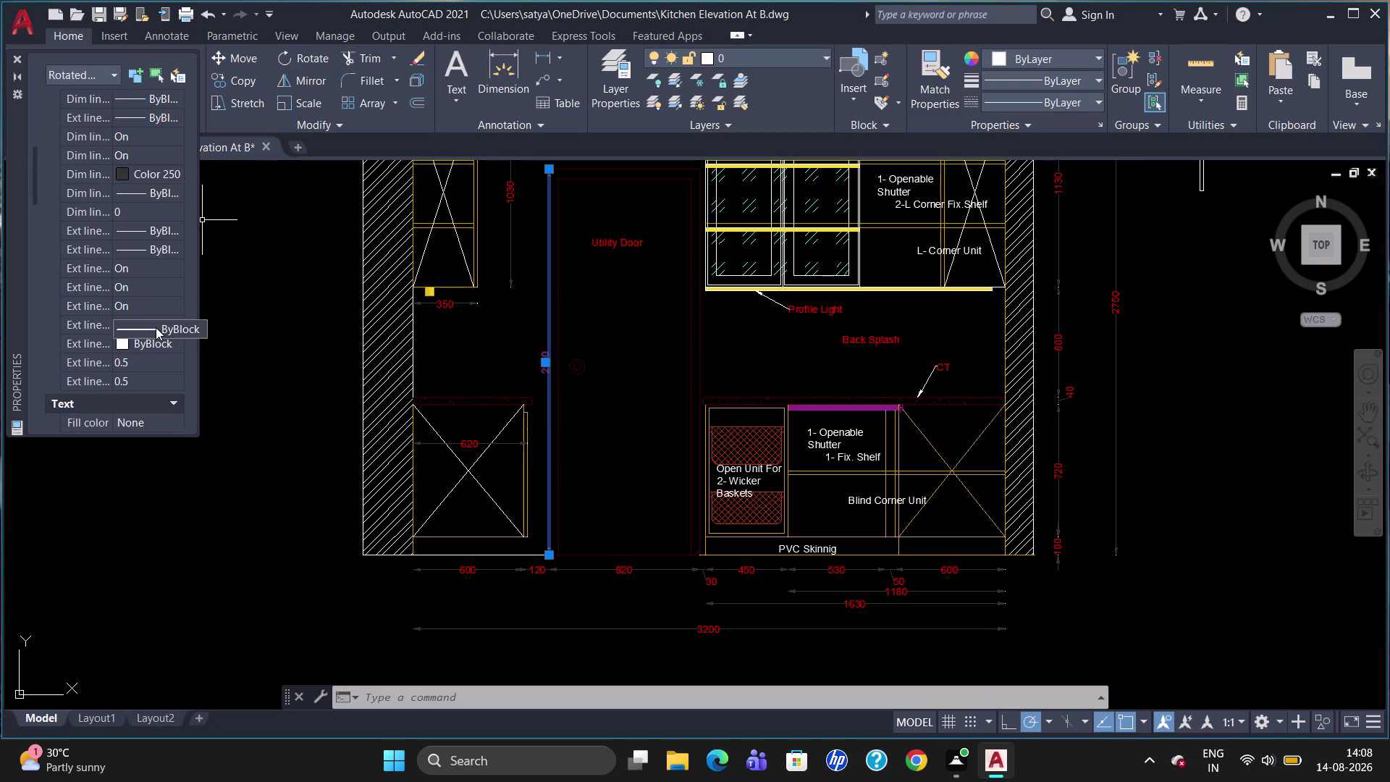
click(122, 339)
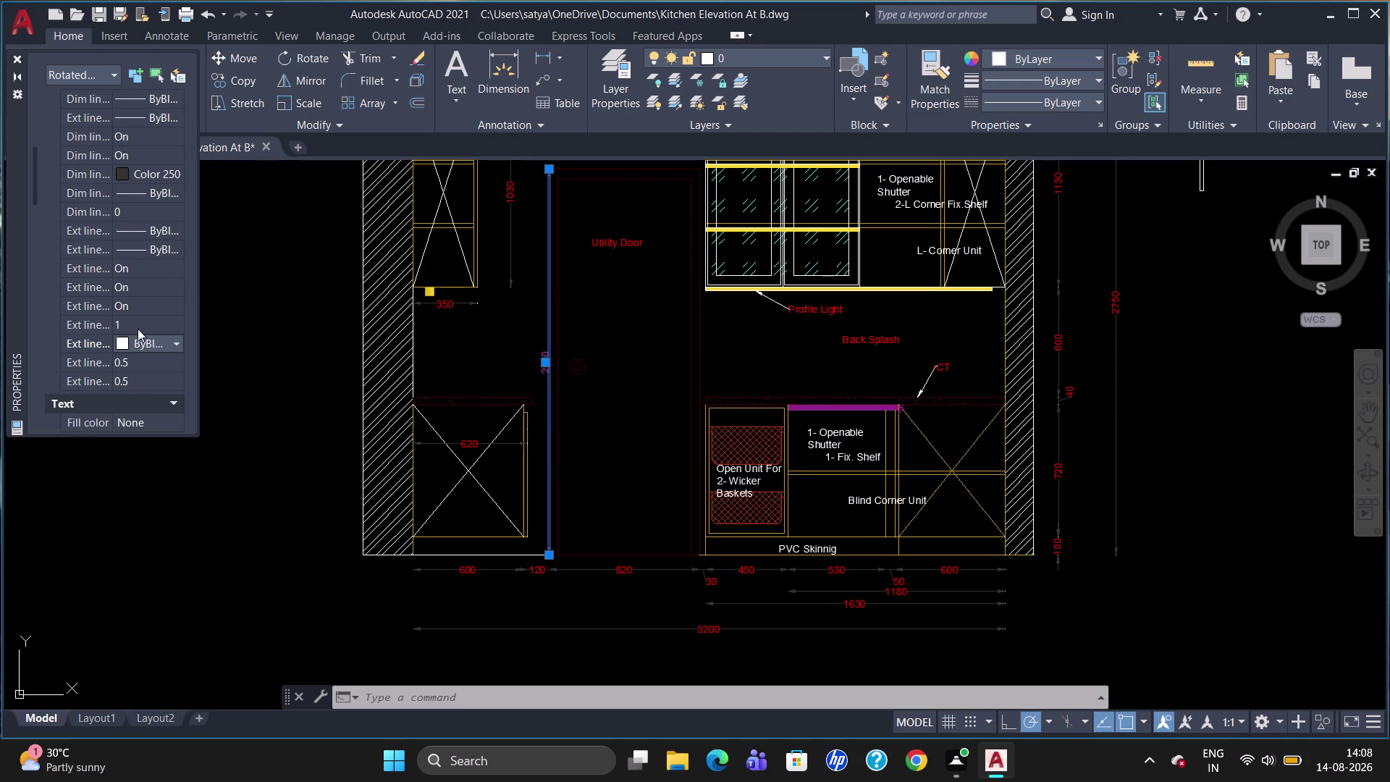
click(124, 343)
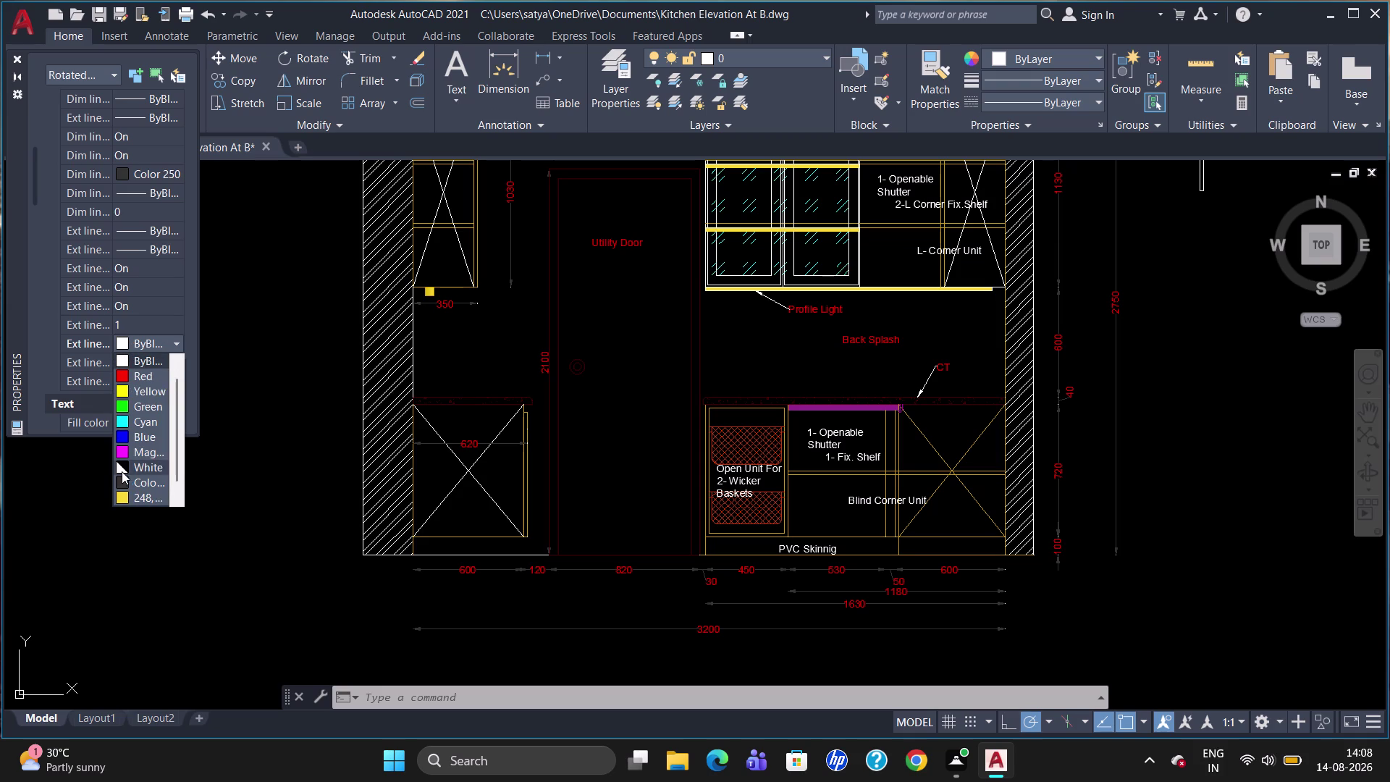
click(124, 480)
key(Escape)
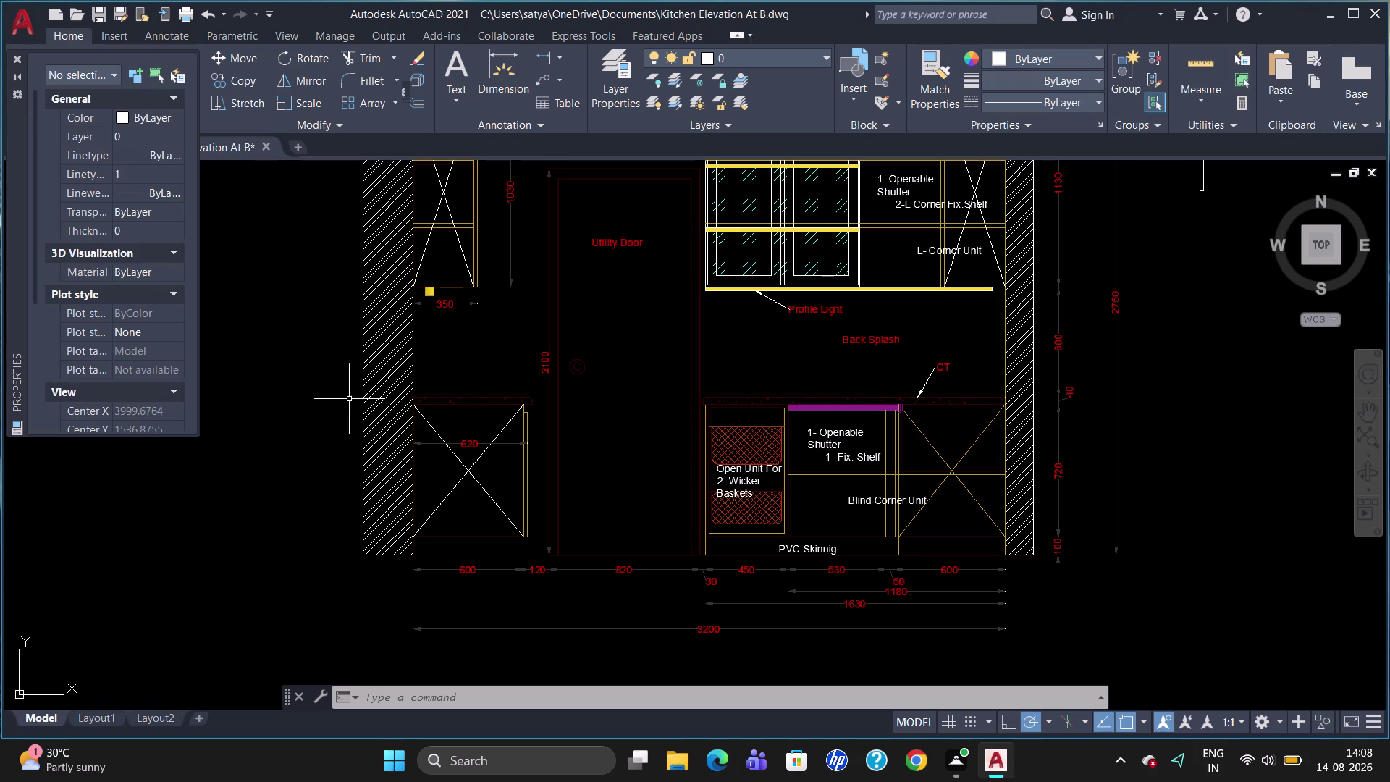
key(Escape)
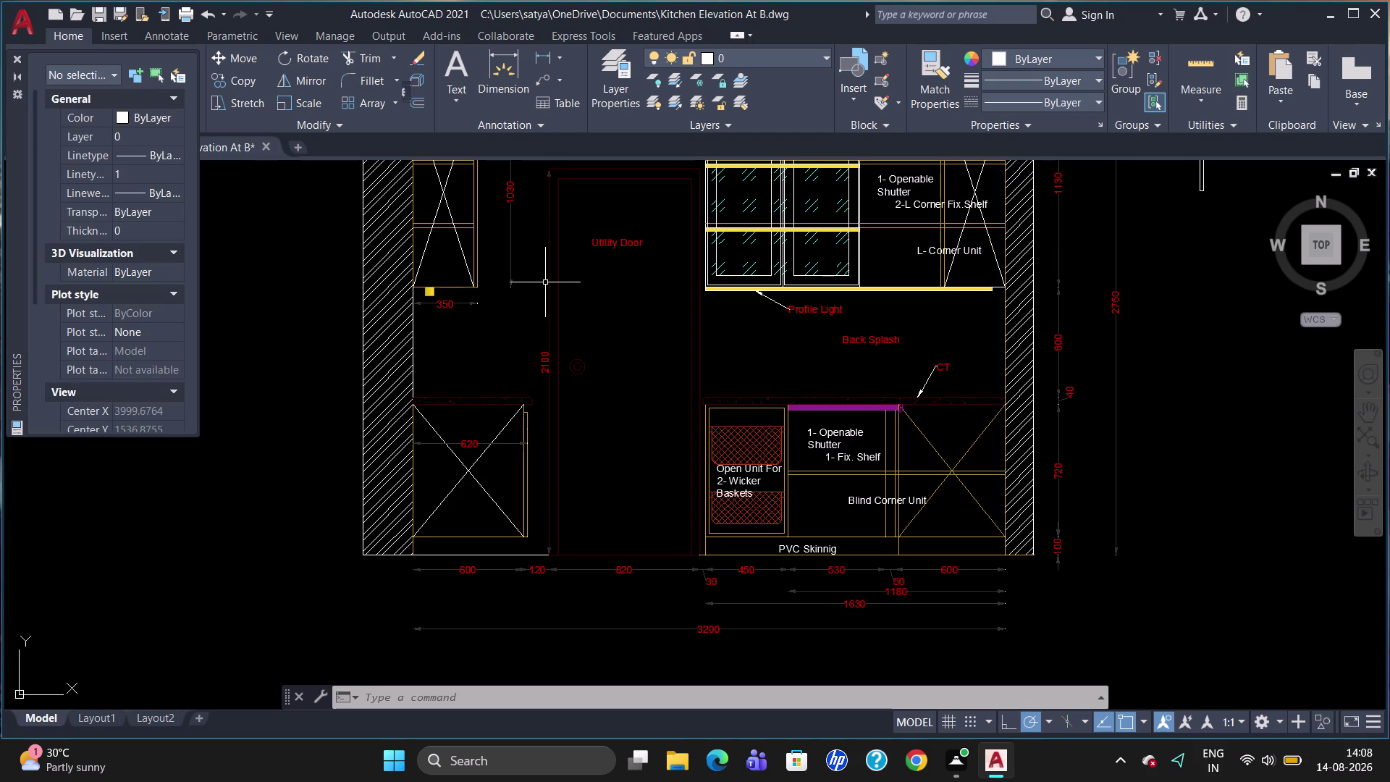
Reopen the dimension's properties and browse extension line type options without changing them.
click(551, 282)
right_click(551, 280)
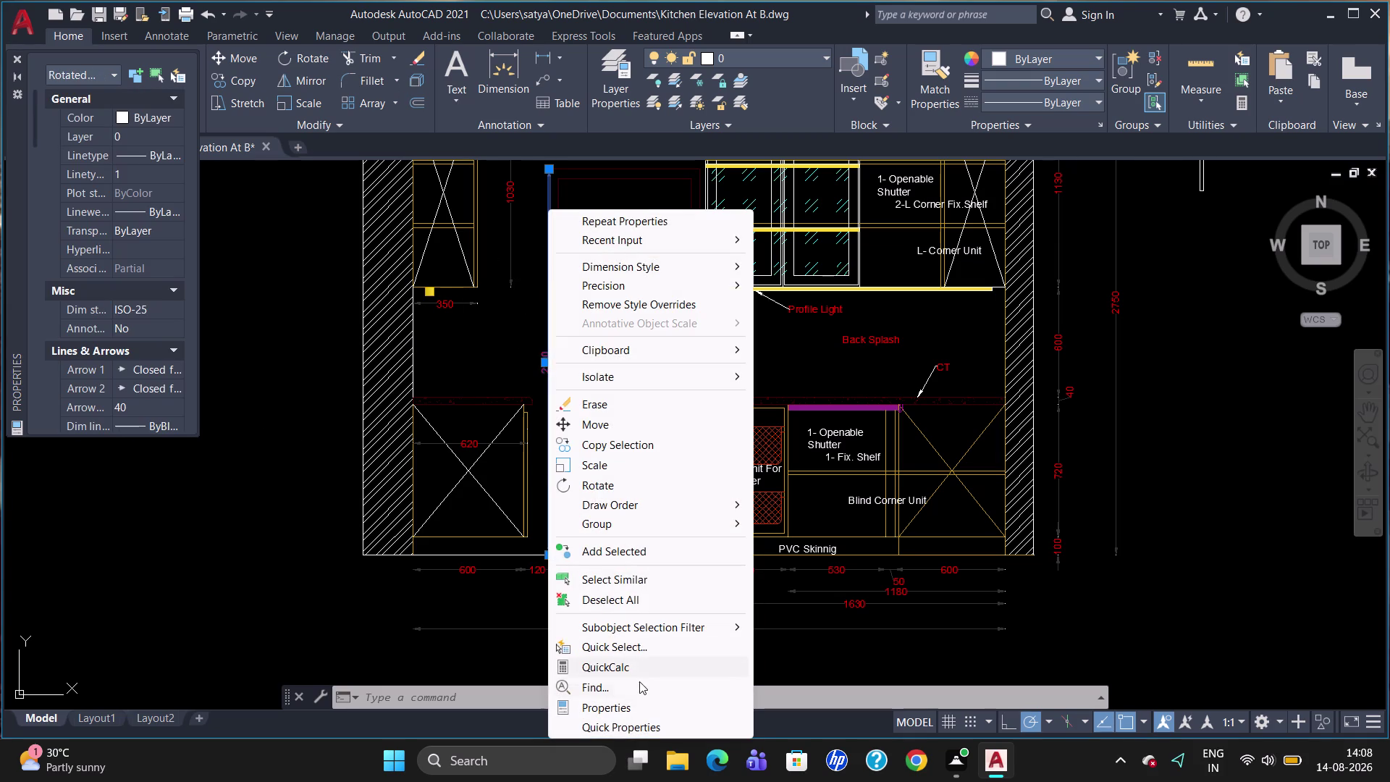
click(631, 707)
scroll(down, 3)
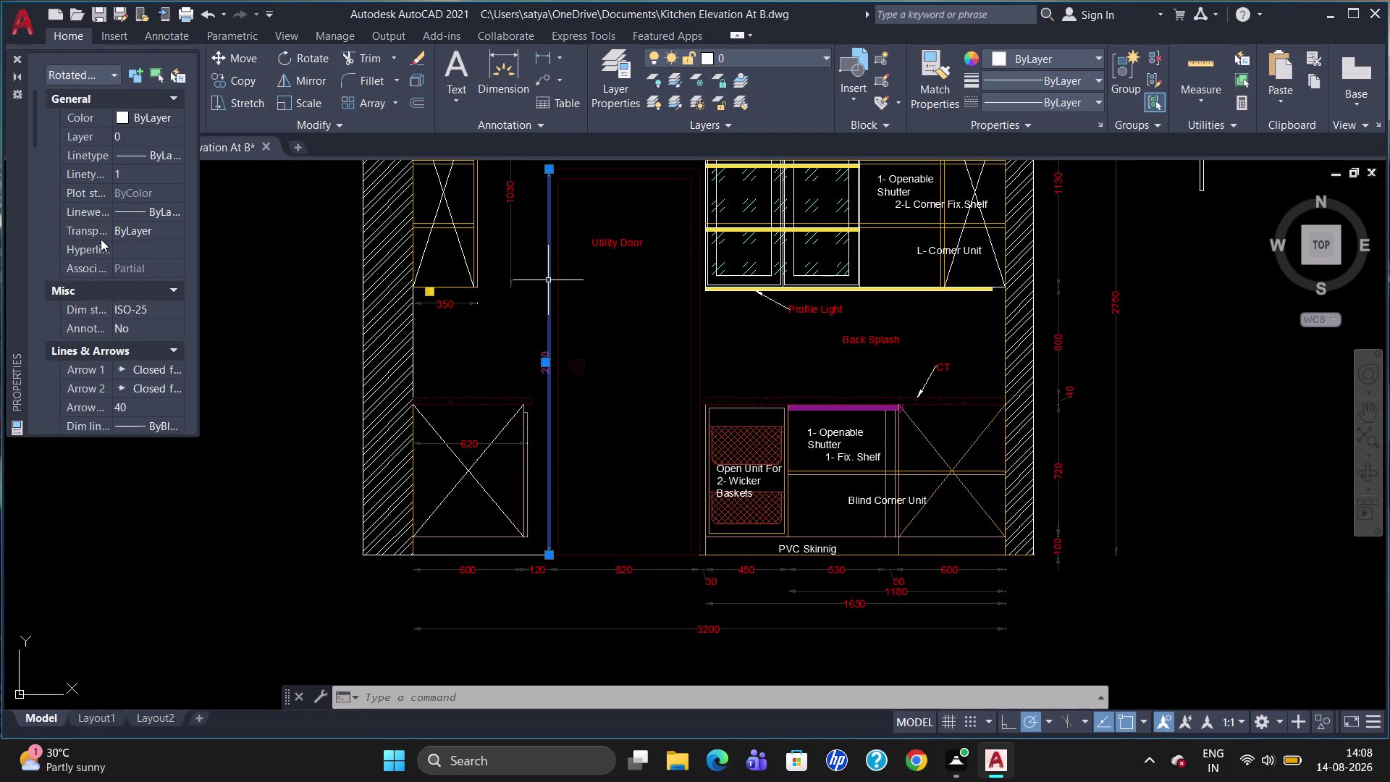
scroll(down, 3)
scroll(down, 3)
scroll(down, 3)
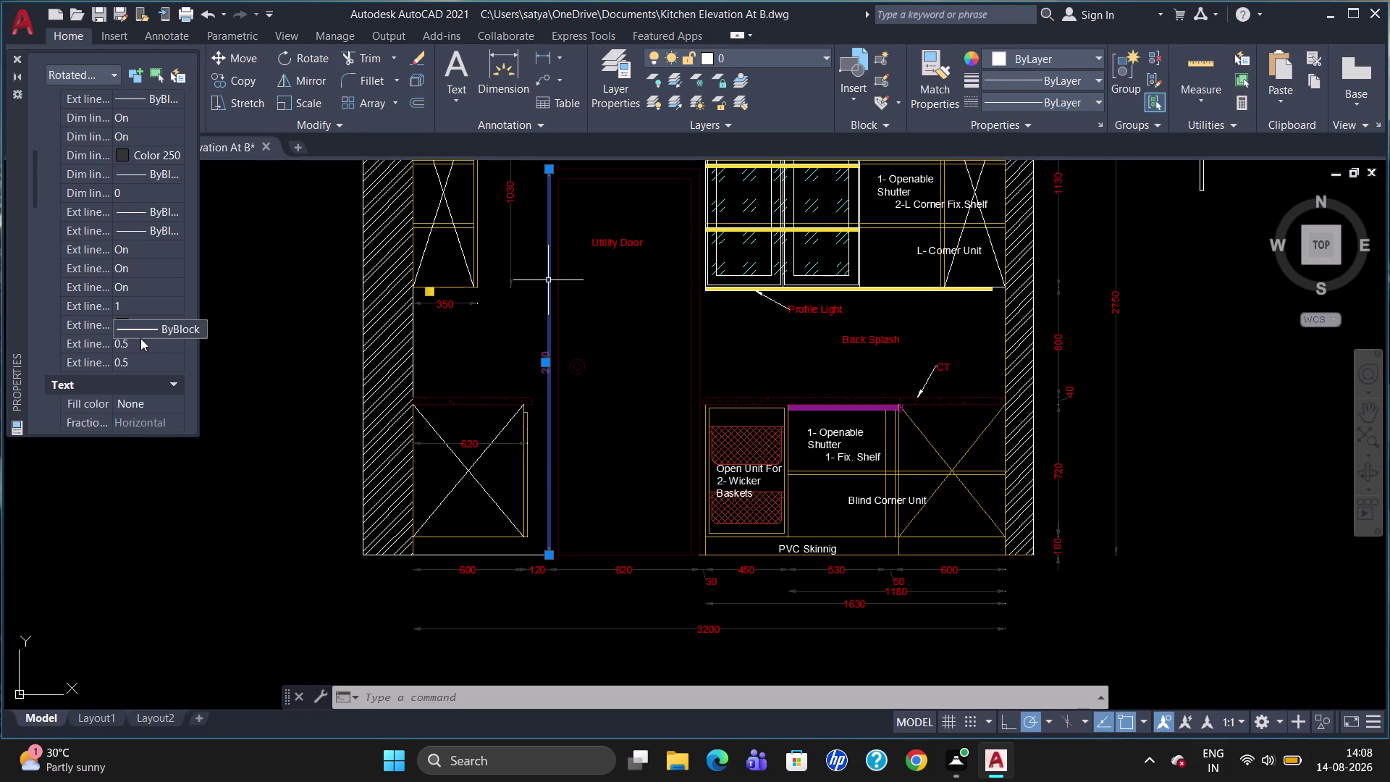
click(166, 93)
click(174, 99)
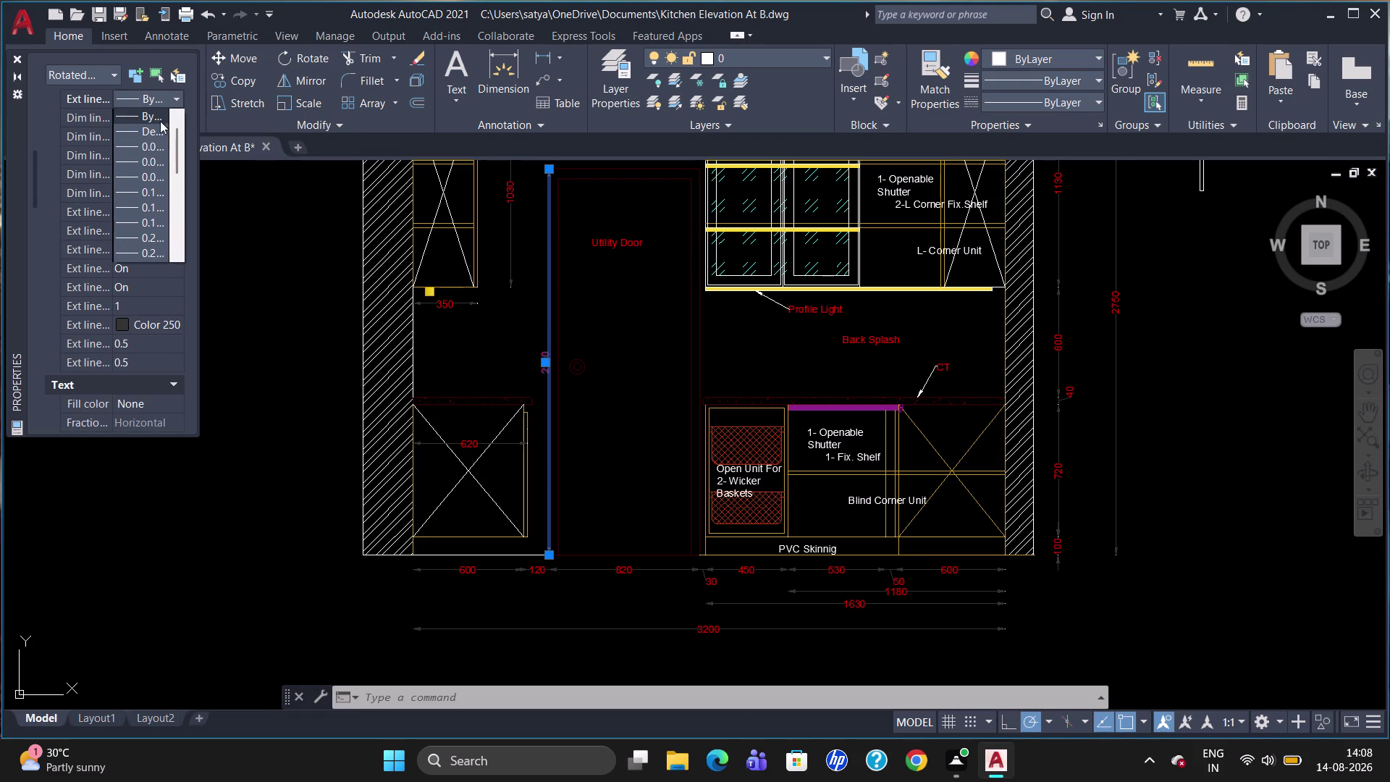
key(Escape)
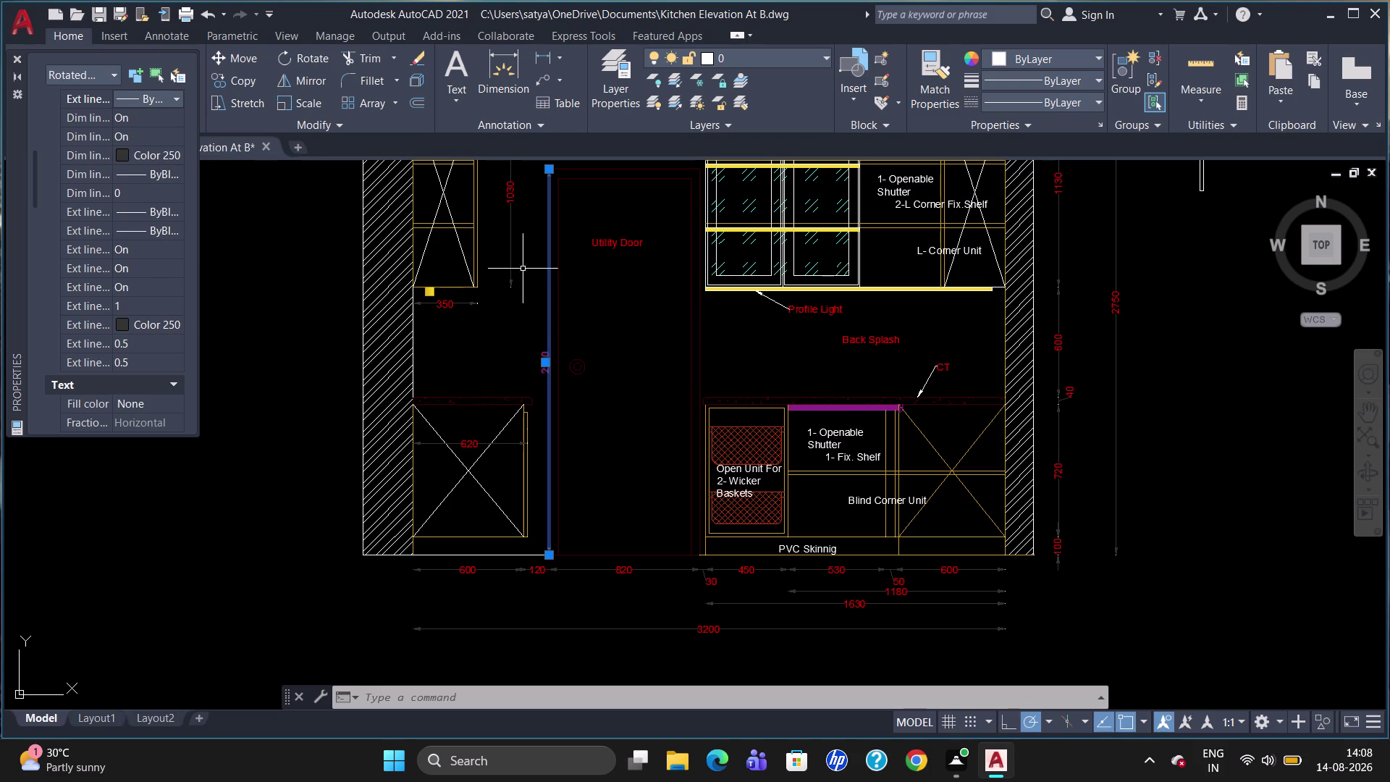
key(Escape)
Delete the old recoloured 2100 door-height dimension.
click(548, 296)
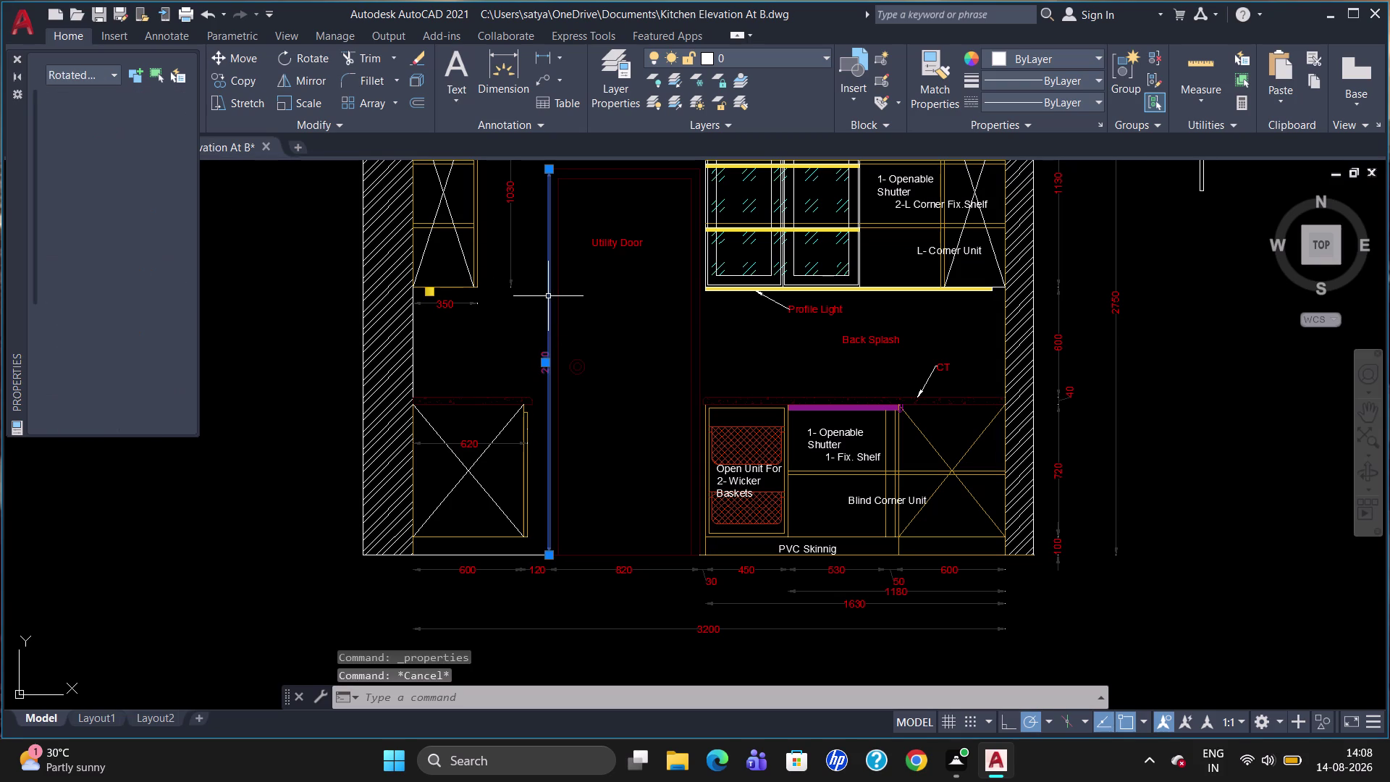
scroll(up, 3)
key(Delete)
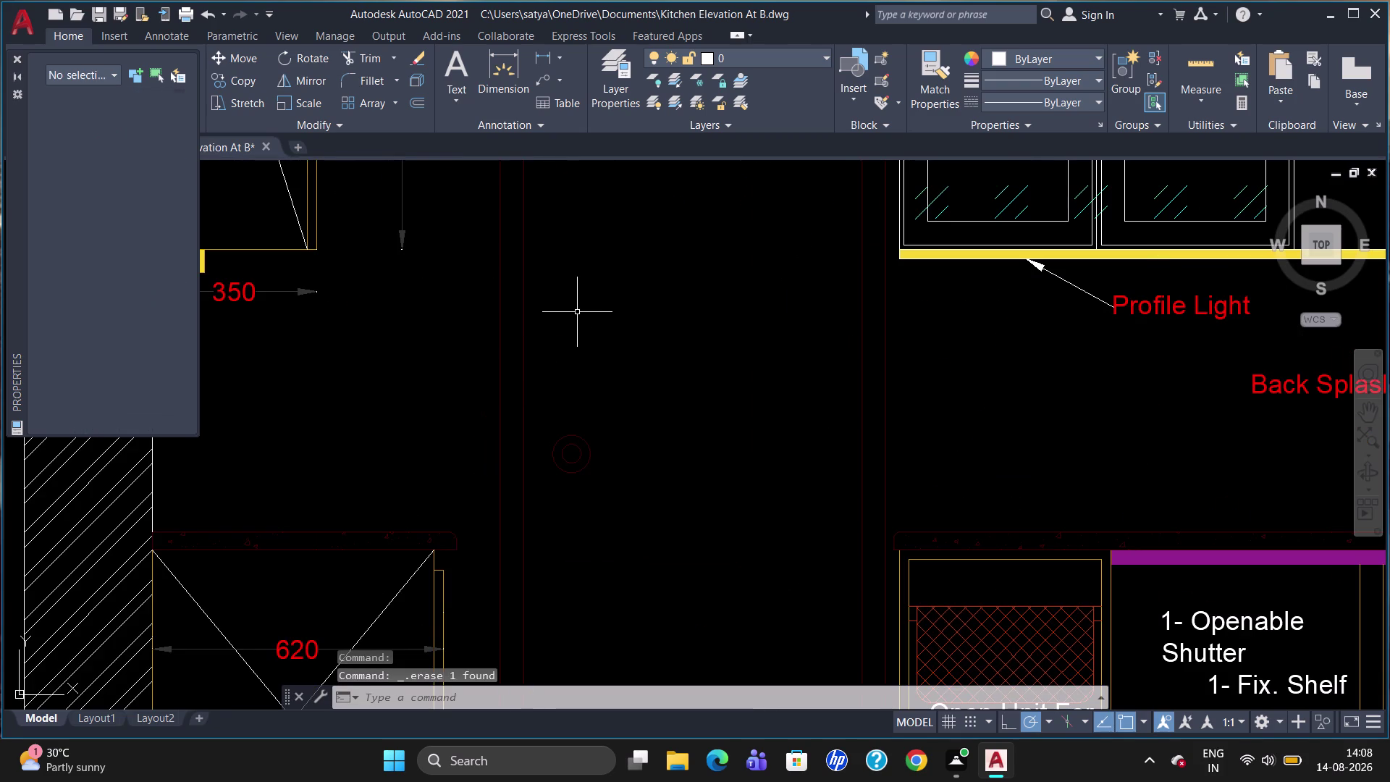
scroll(down, 3)
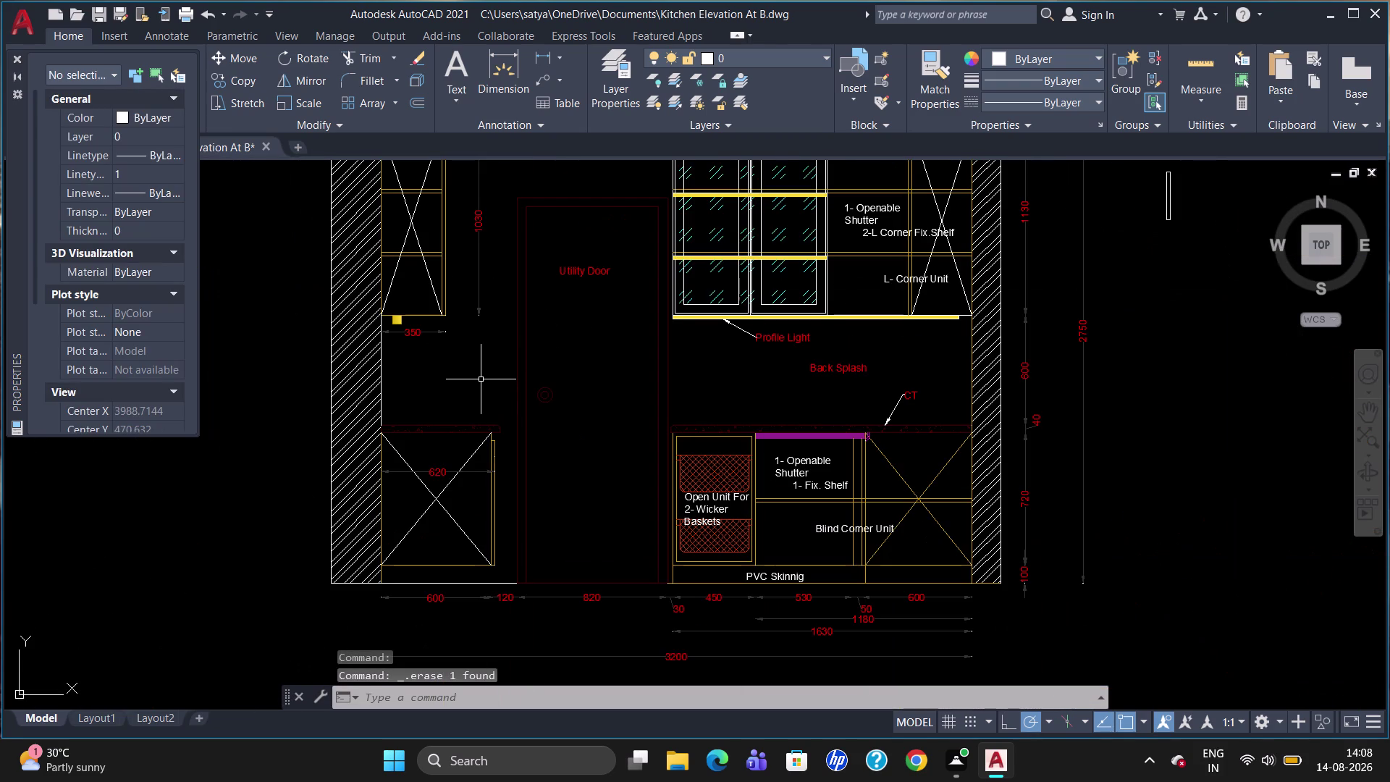
Start a linear dimension on the door height, then cancel the wrong 2050 measurement.
key(d)
text(li)
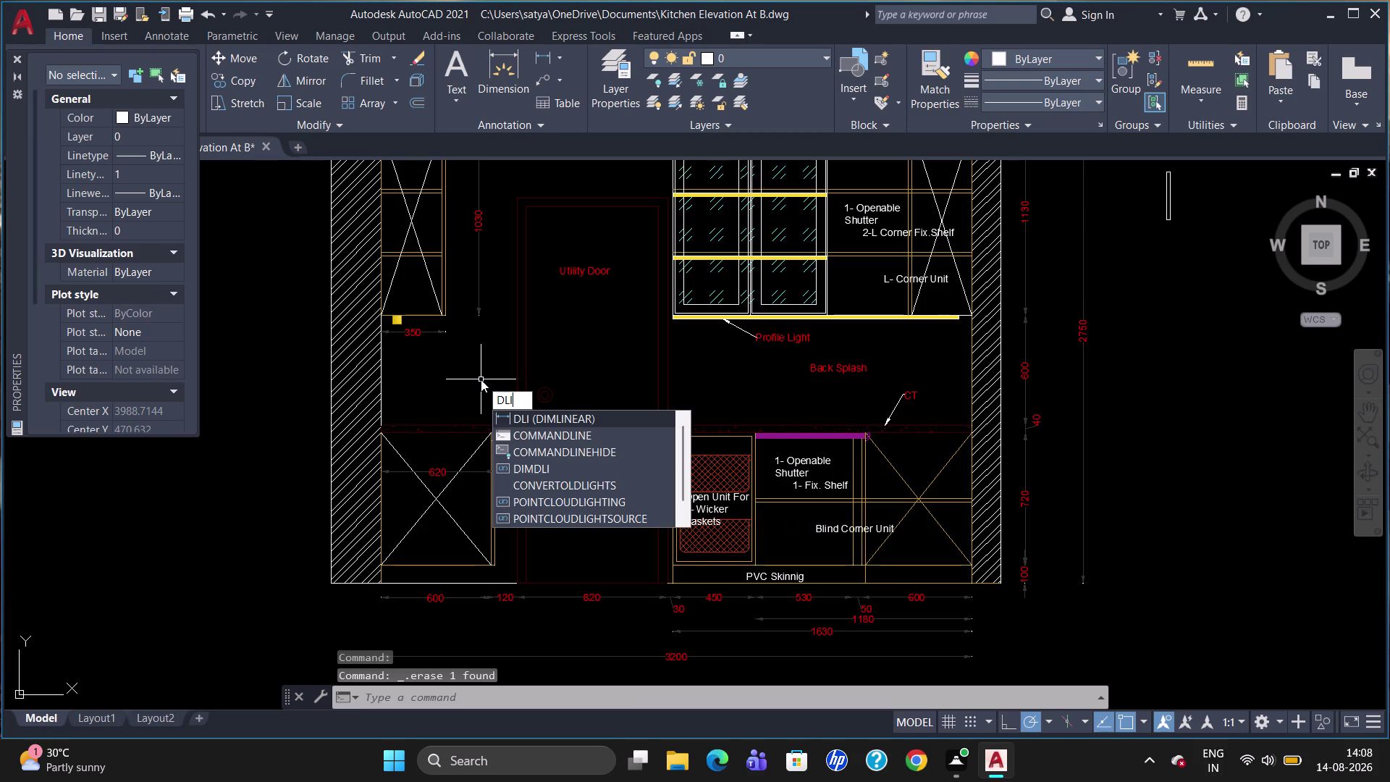
key(Return)
click(517, 206)
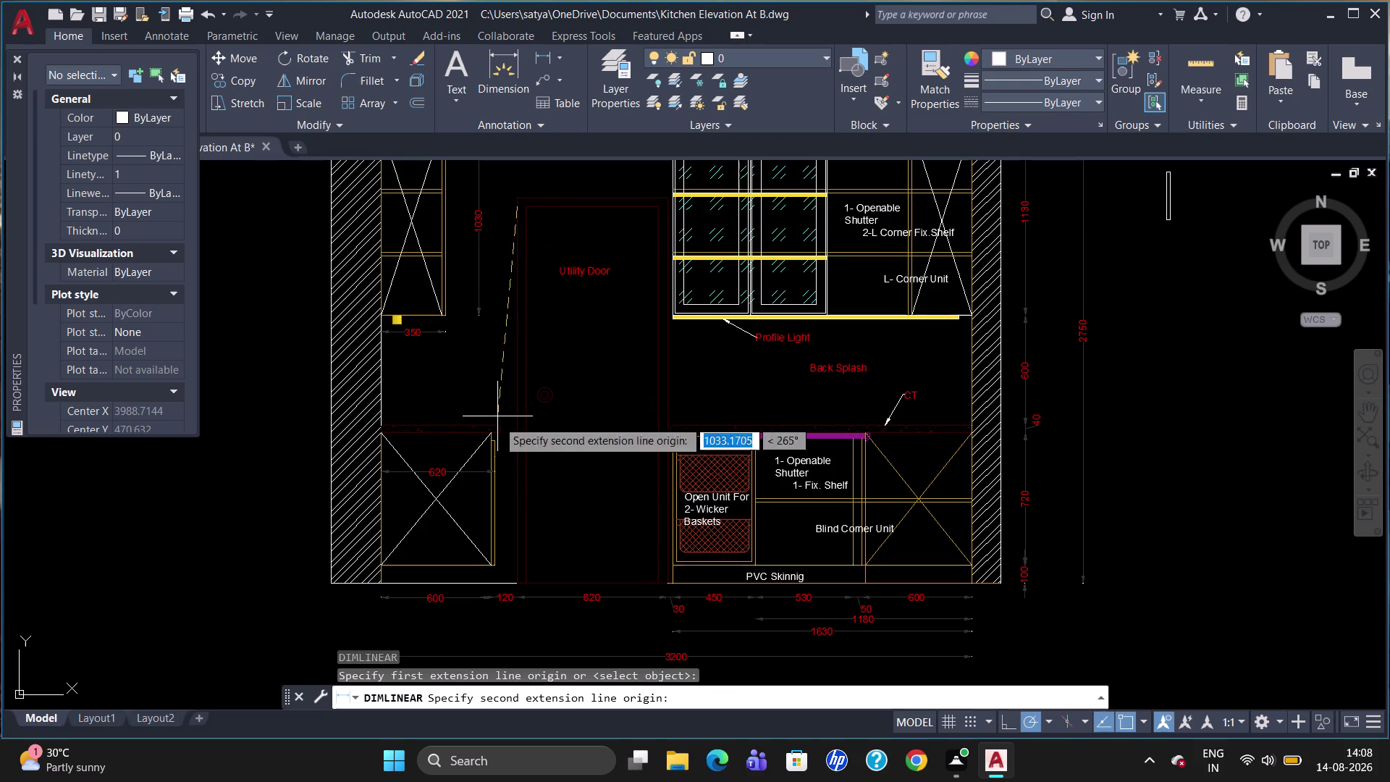
click(516, 583)
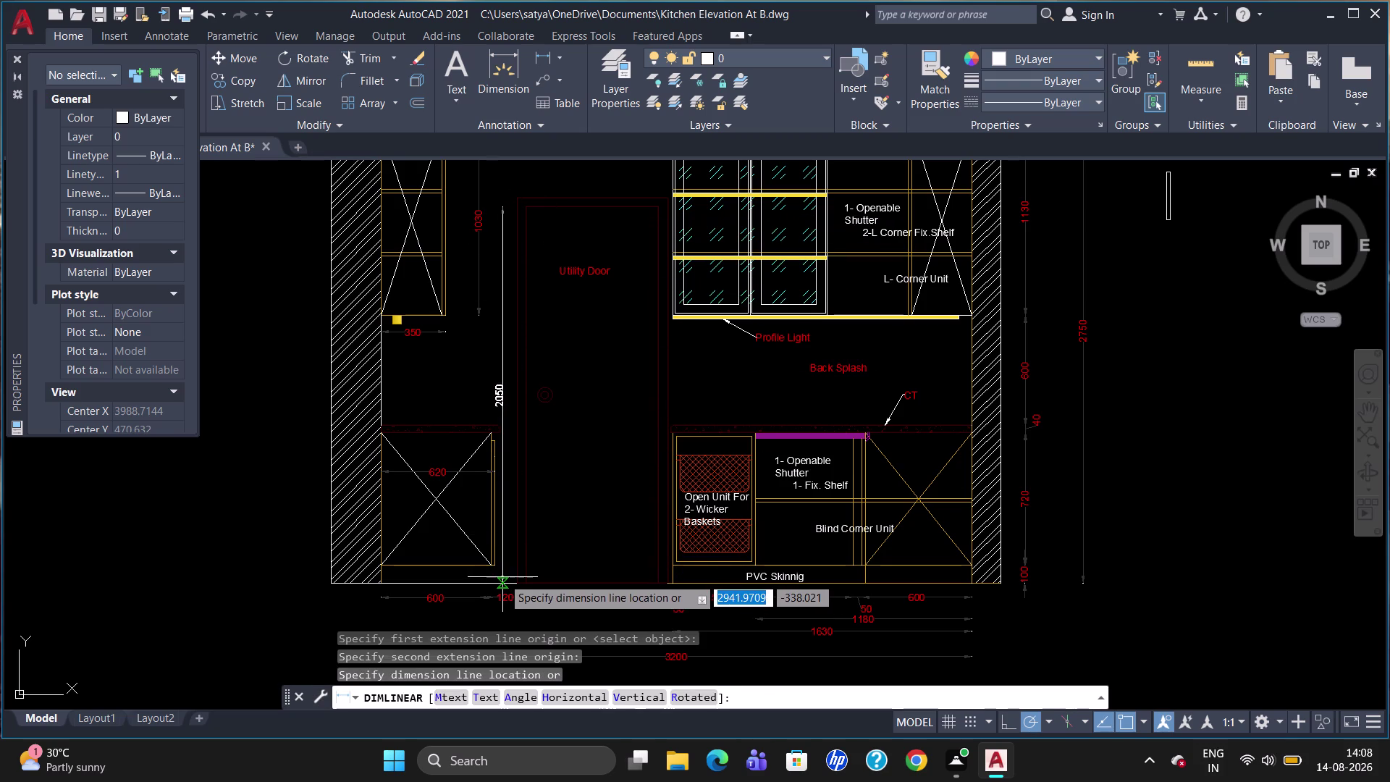
key(Escape)
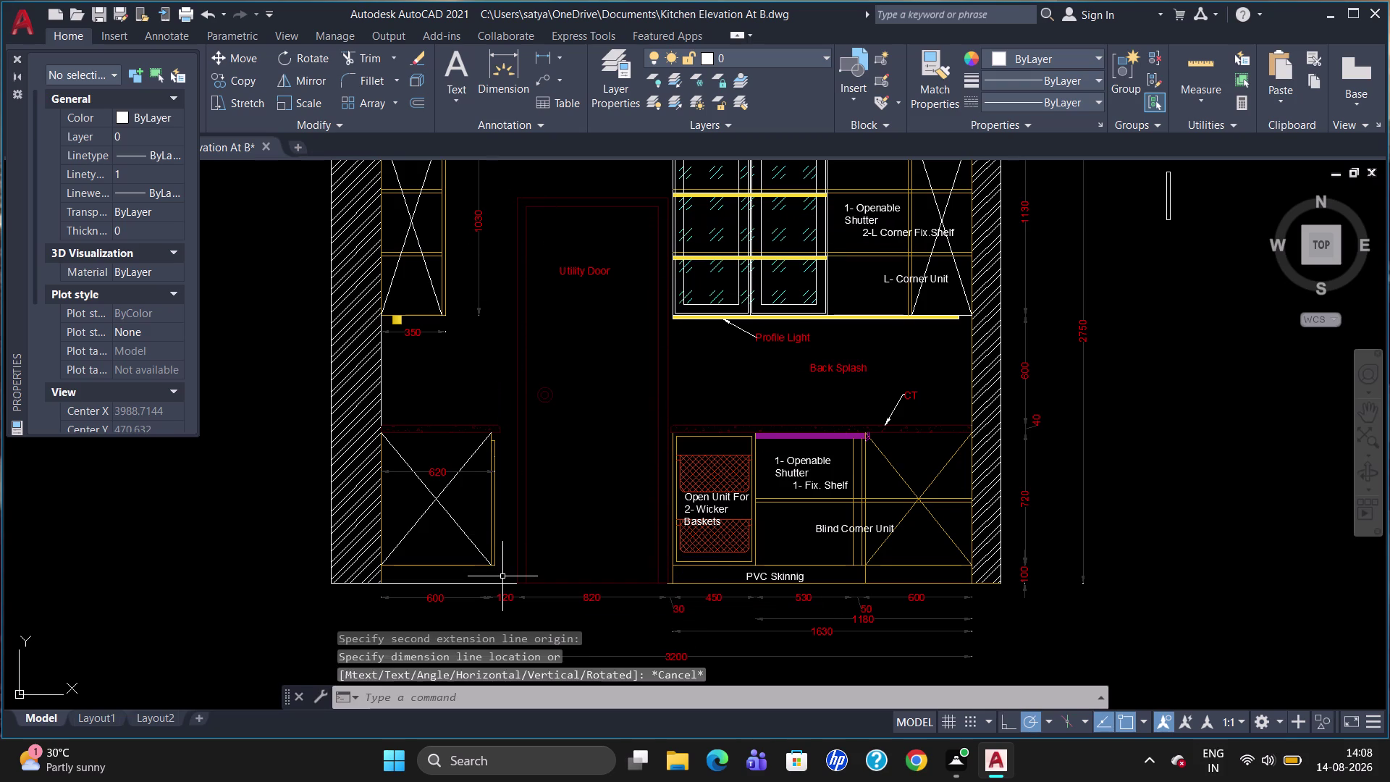
Dimension the door from top to bottom with DLI, placing the 2100 dimension beside it.
text(dli)
key(Return)
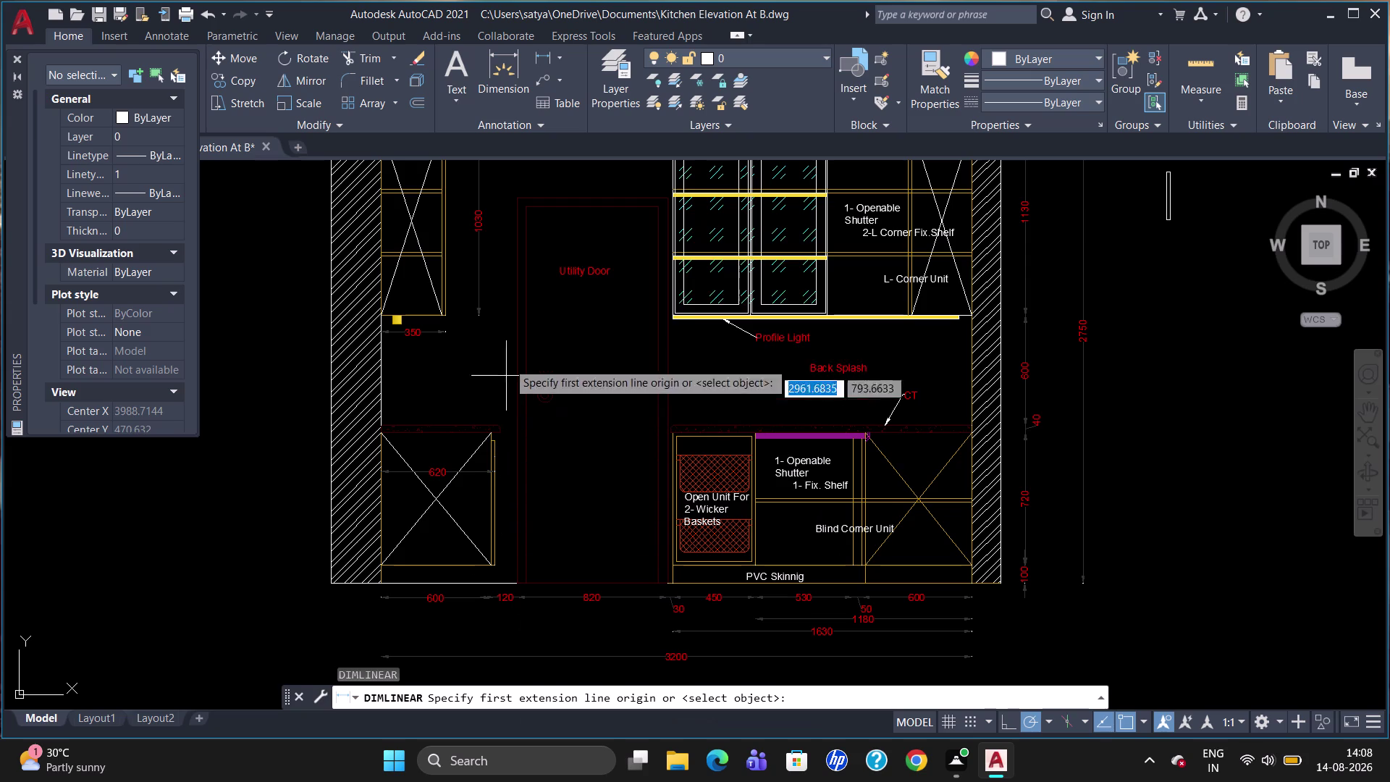
click(516, 195)
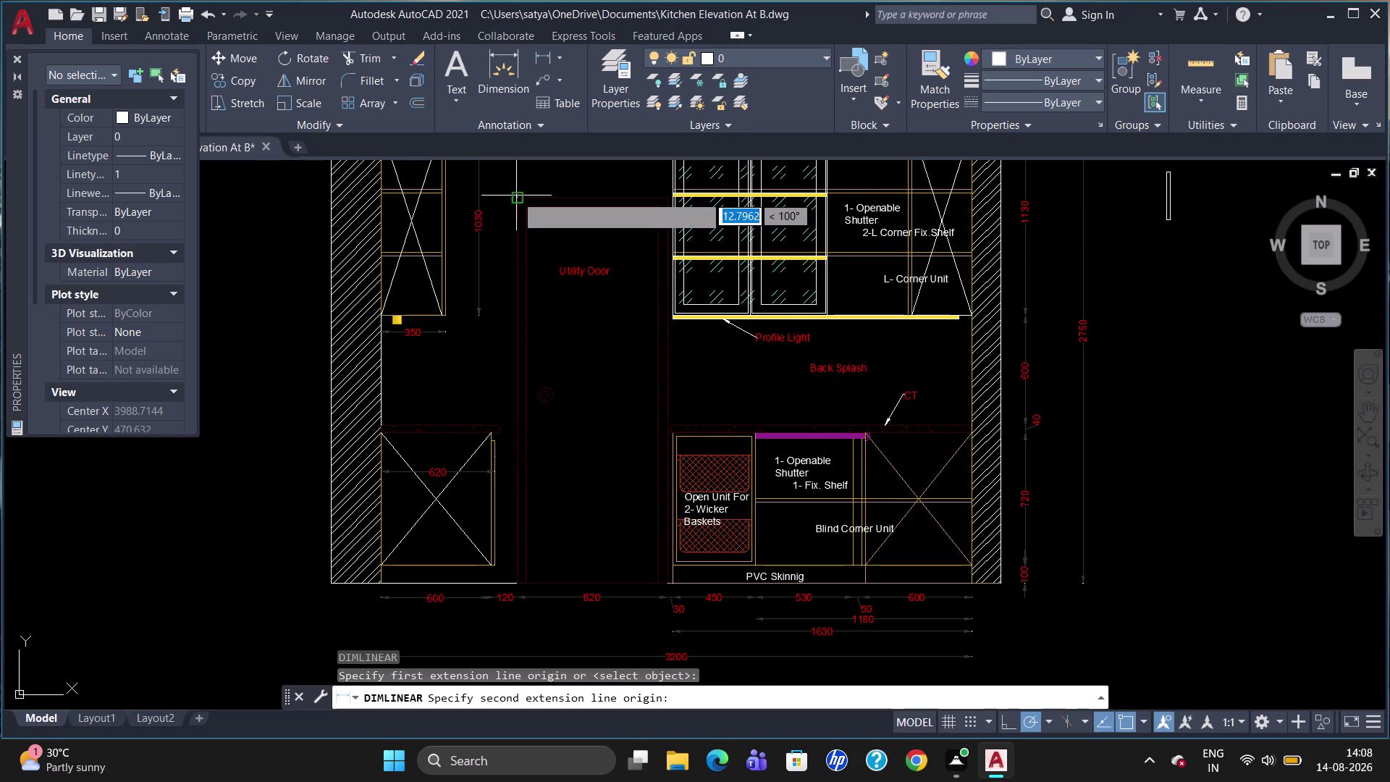
click(513, 582)
click(503, 580)
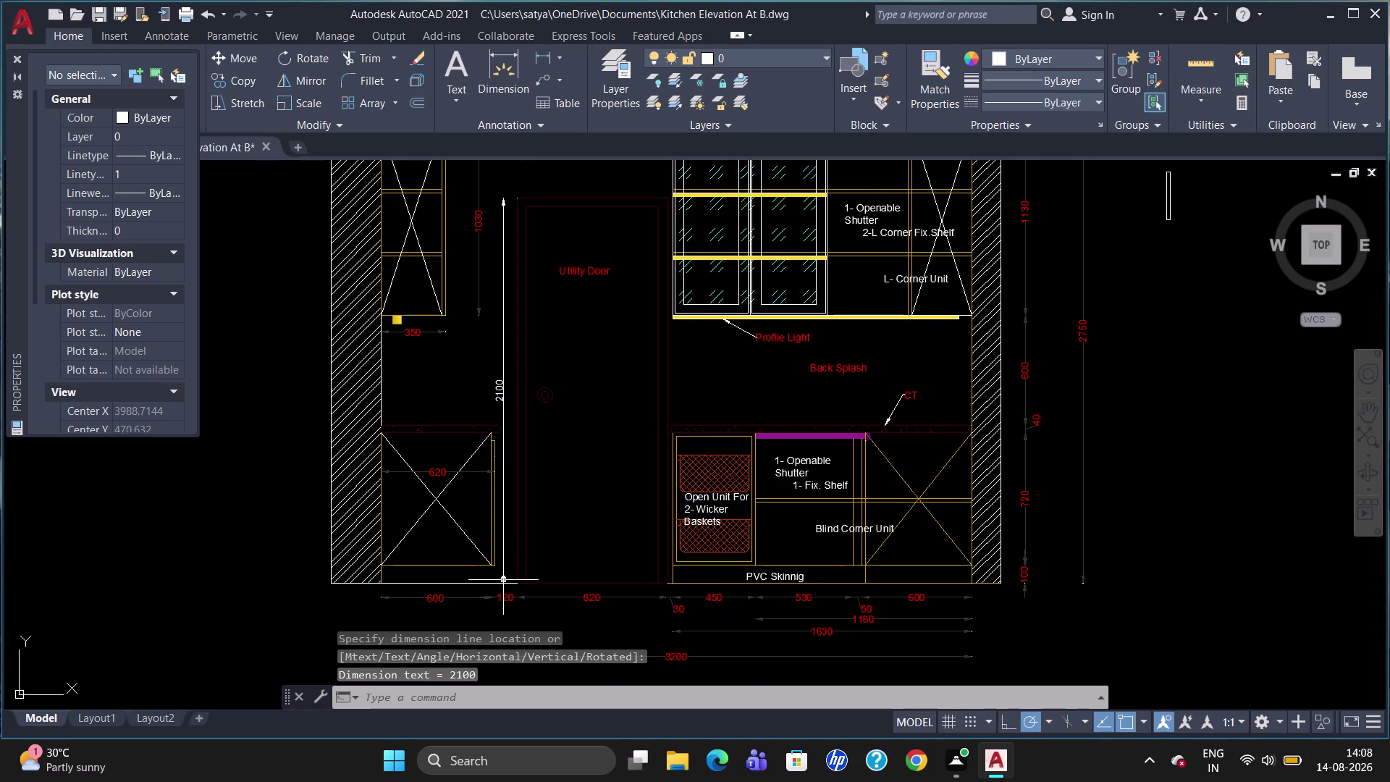
click(503, 366)
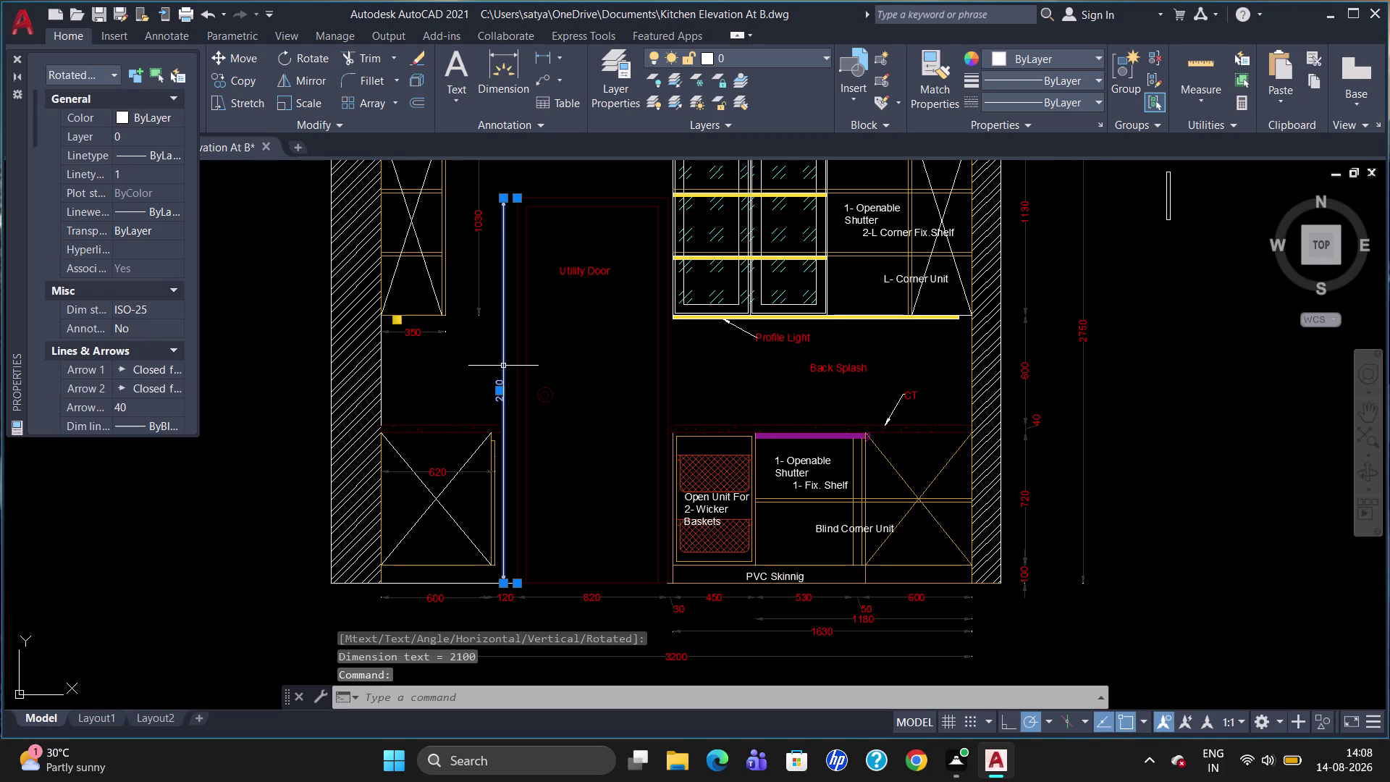
Give the 2100 dimension line a new darker colour in Properties.
scroll(down, 3)
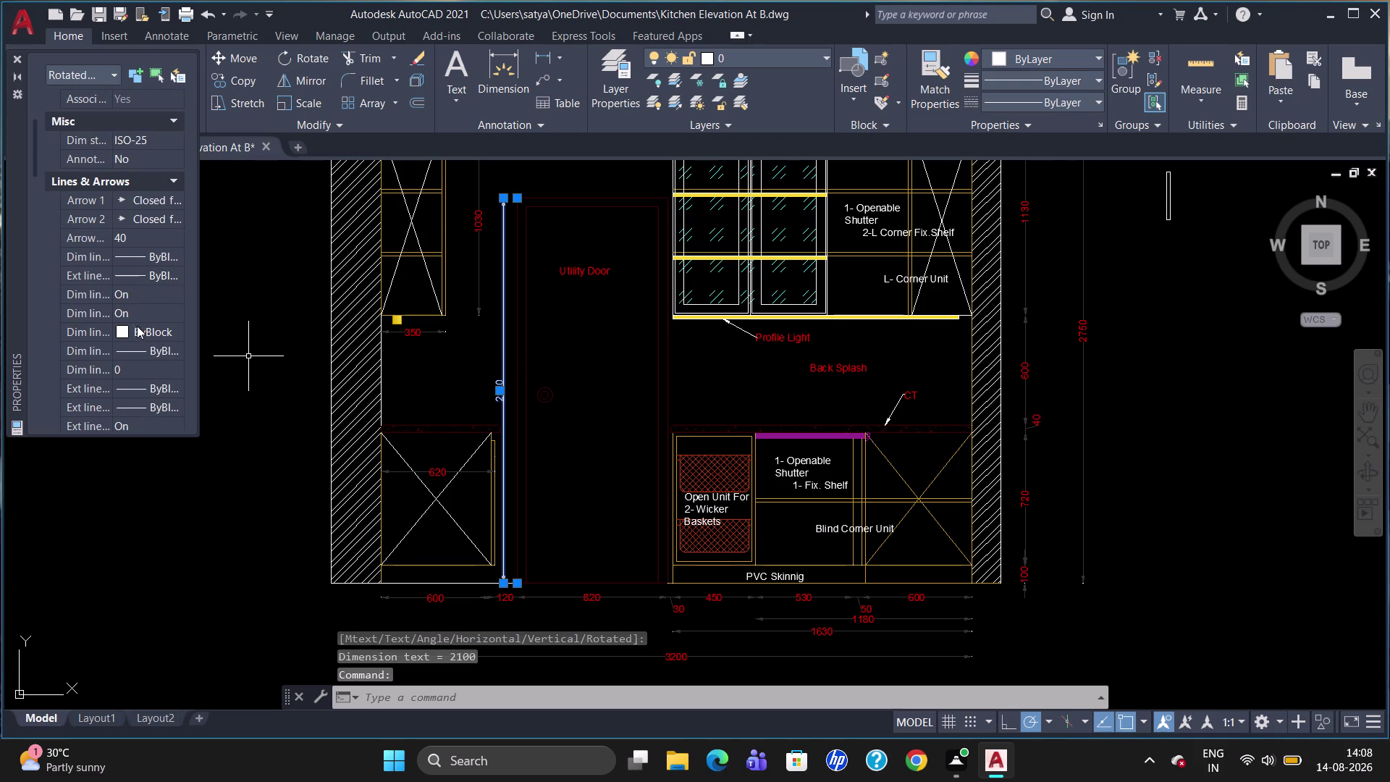
click(125, 329)
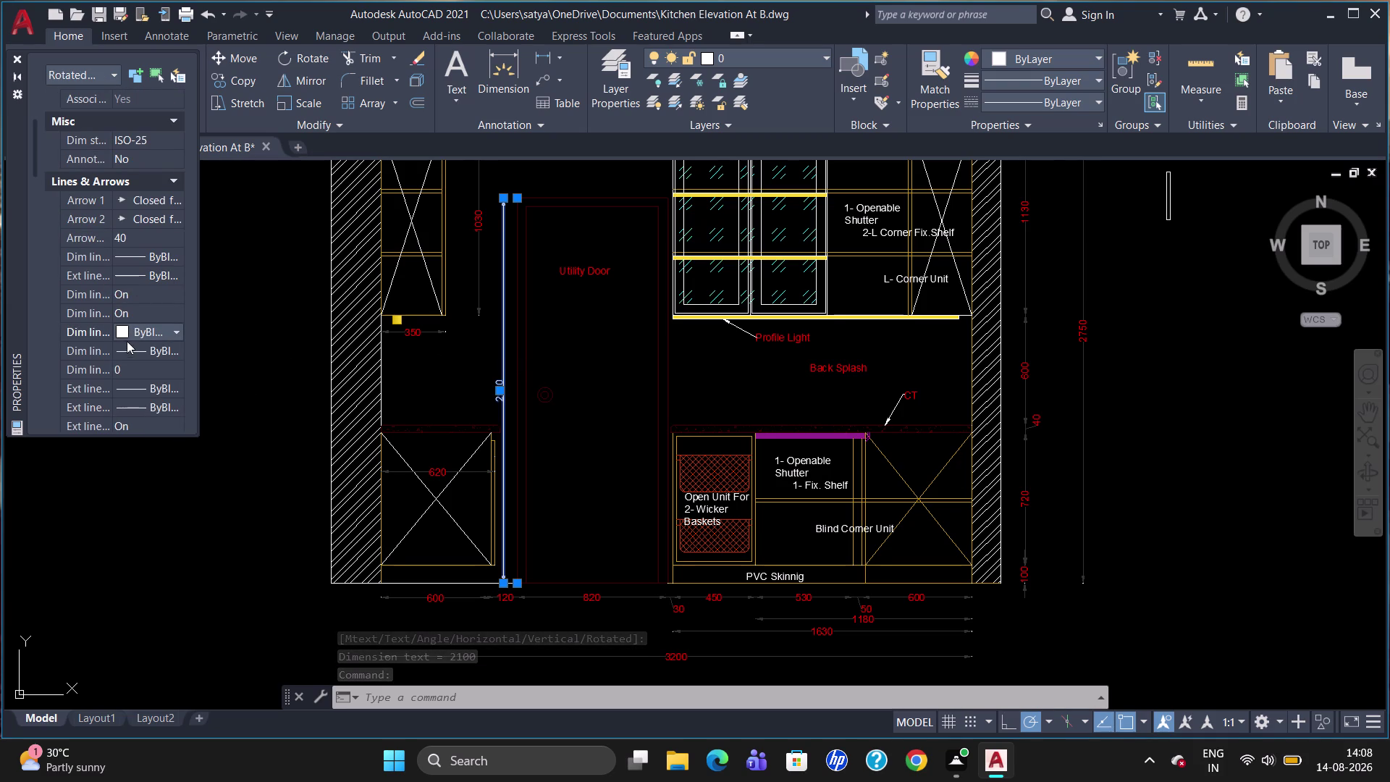
click(125, 331)
click(137, 473)
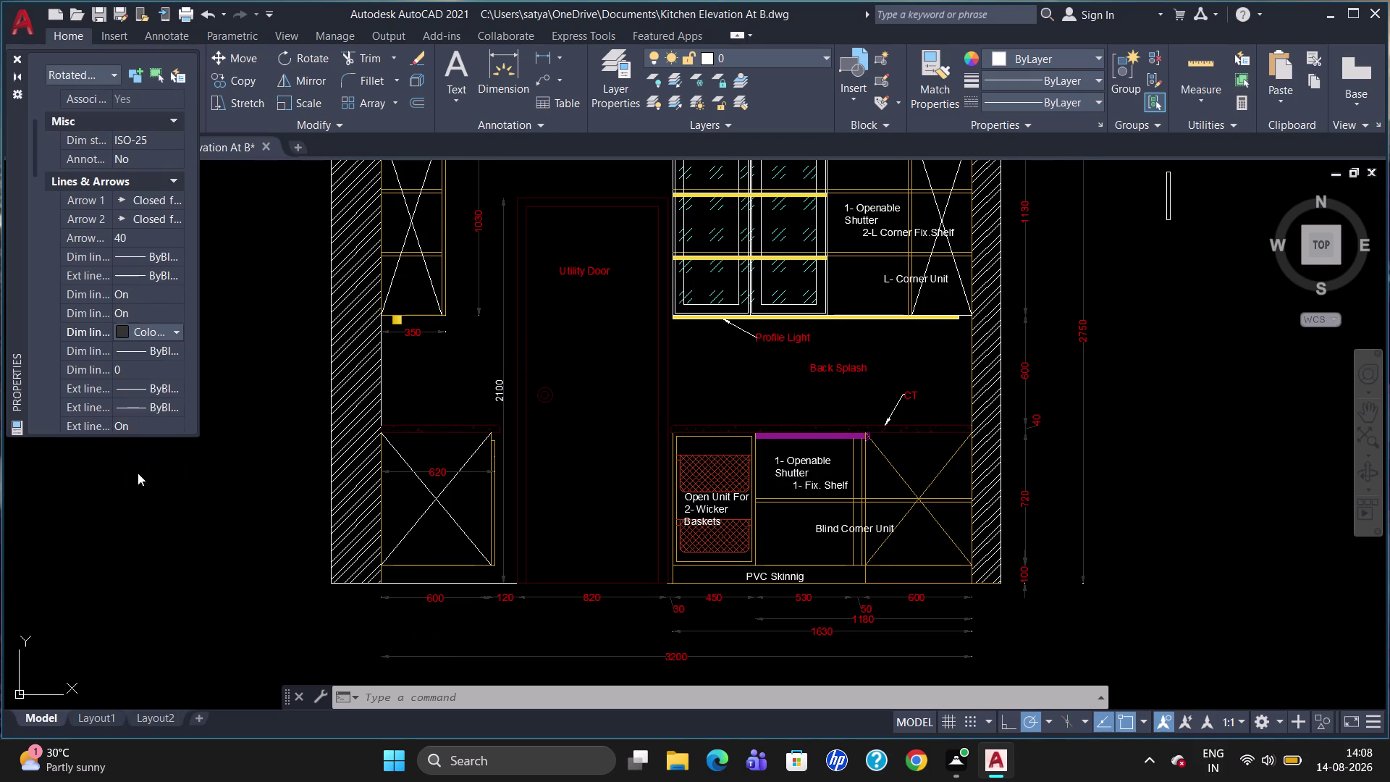
Set the 2100 dimension text colour to Red, then close Properties and deselect.
scroll(down, 3)
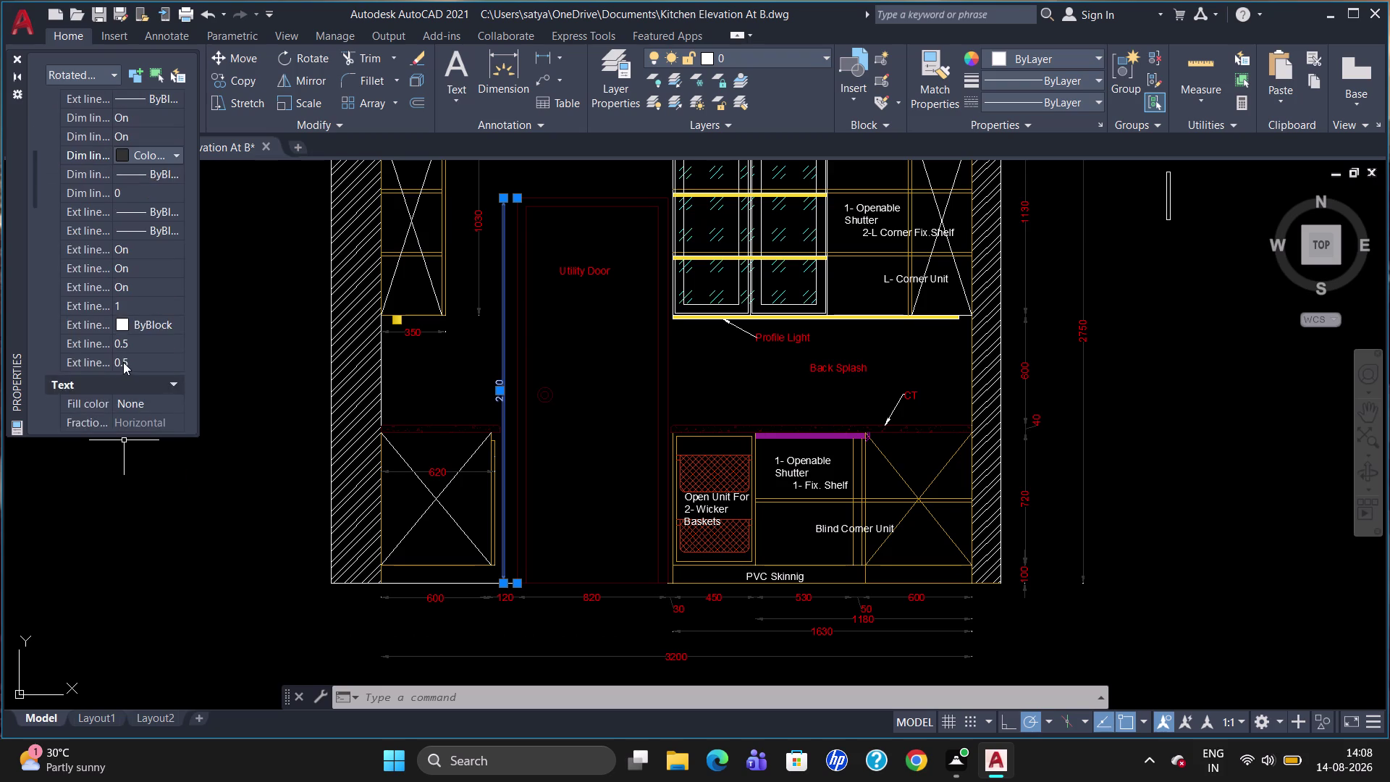
scroll(down, 3)
click(123, 269)
click(125, 275)
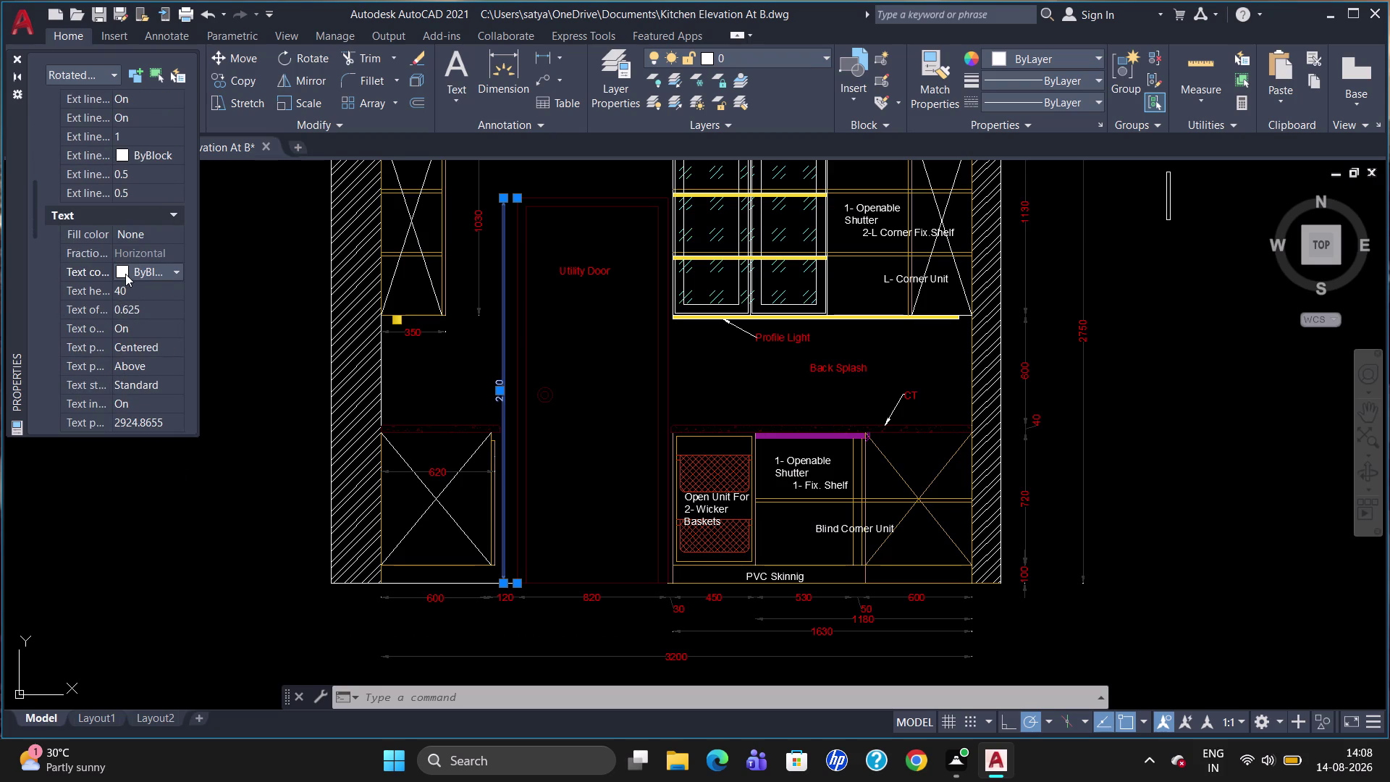
click(128, 305)
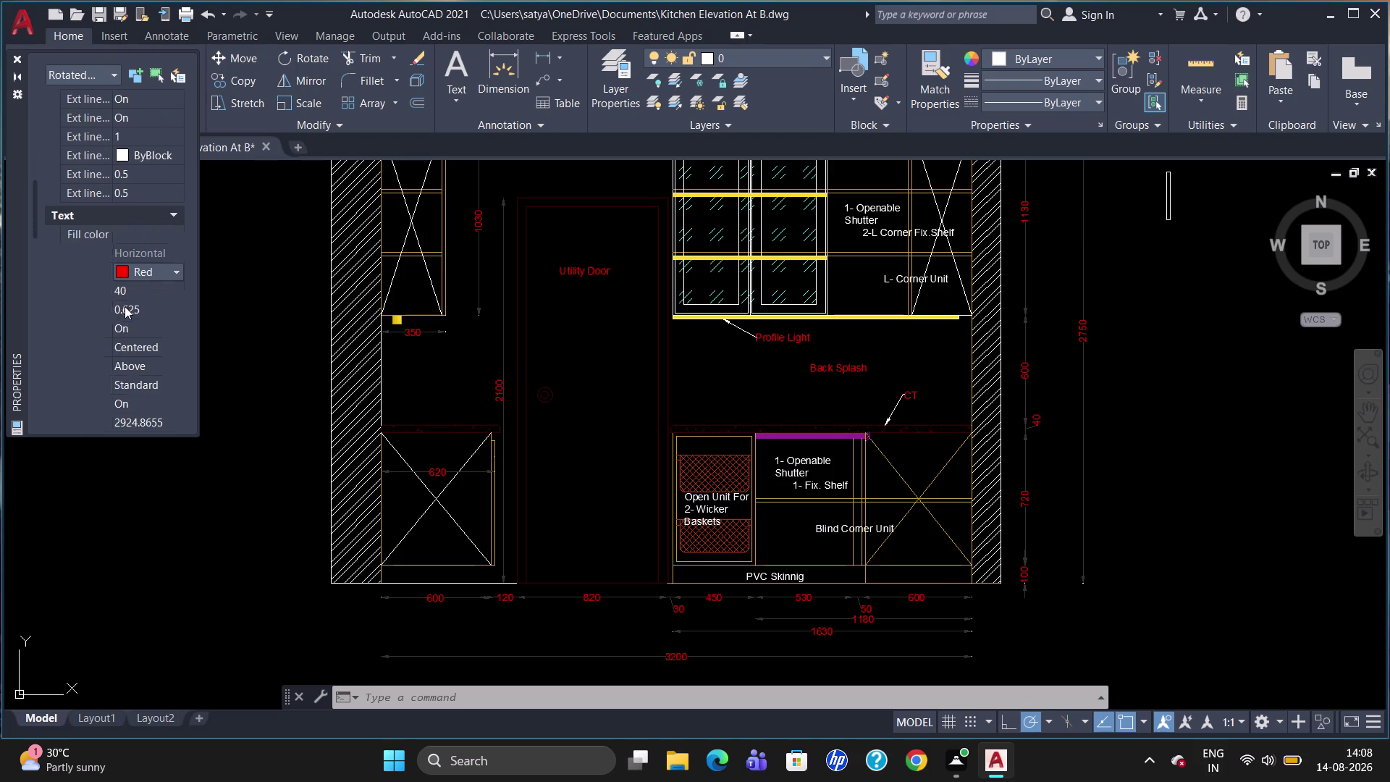
key(Escape)
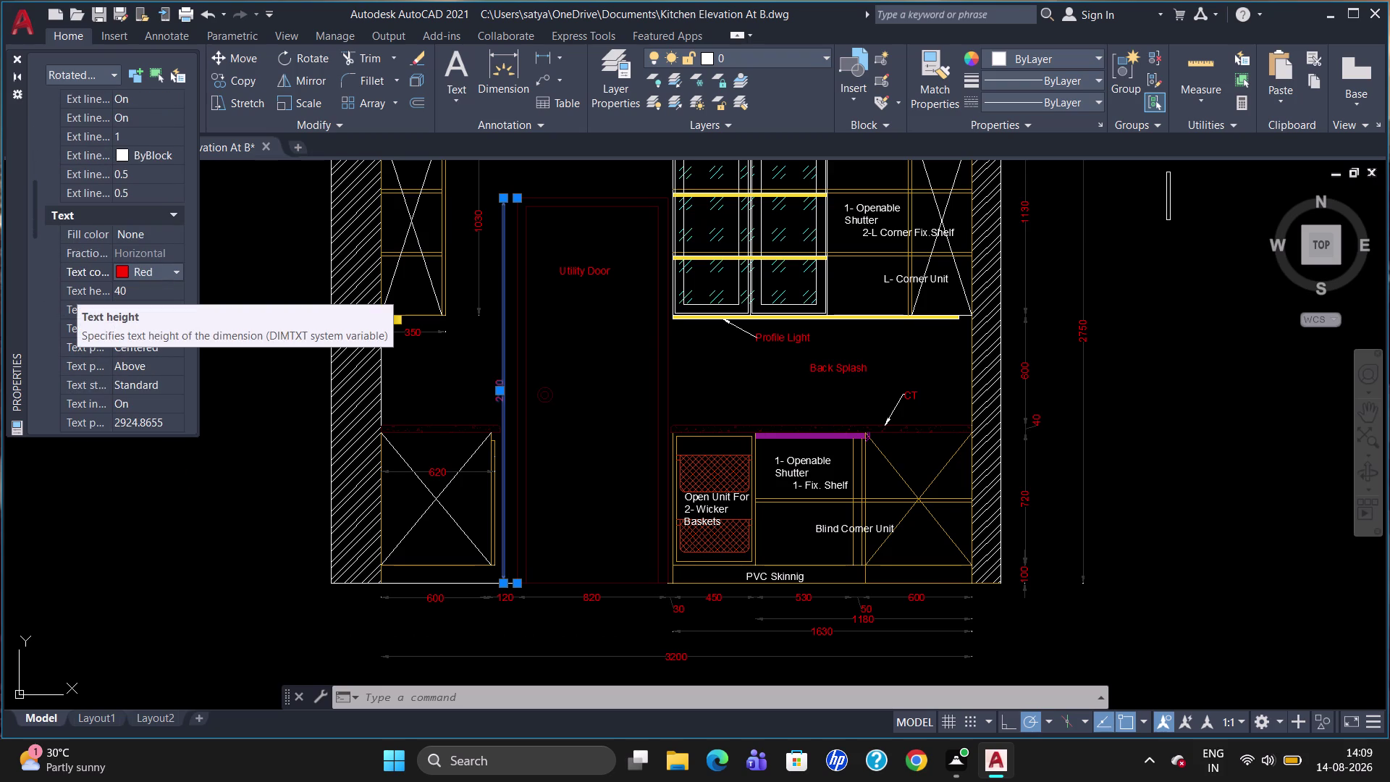
click(20, 52)
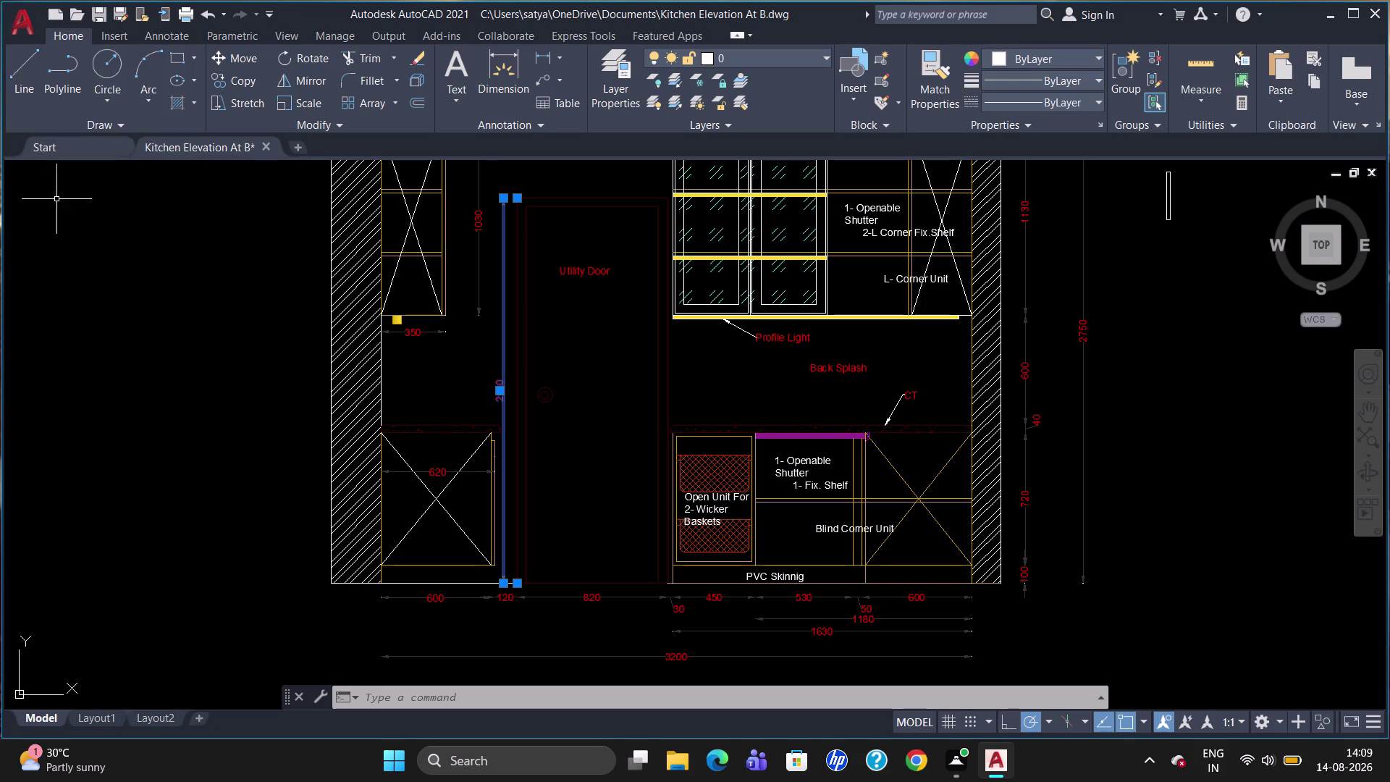
key(Escape)
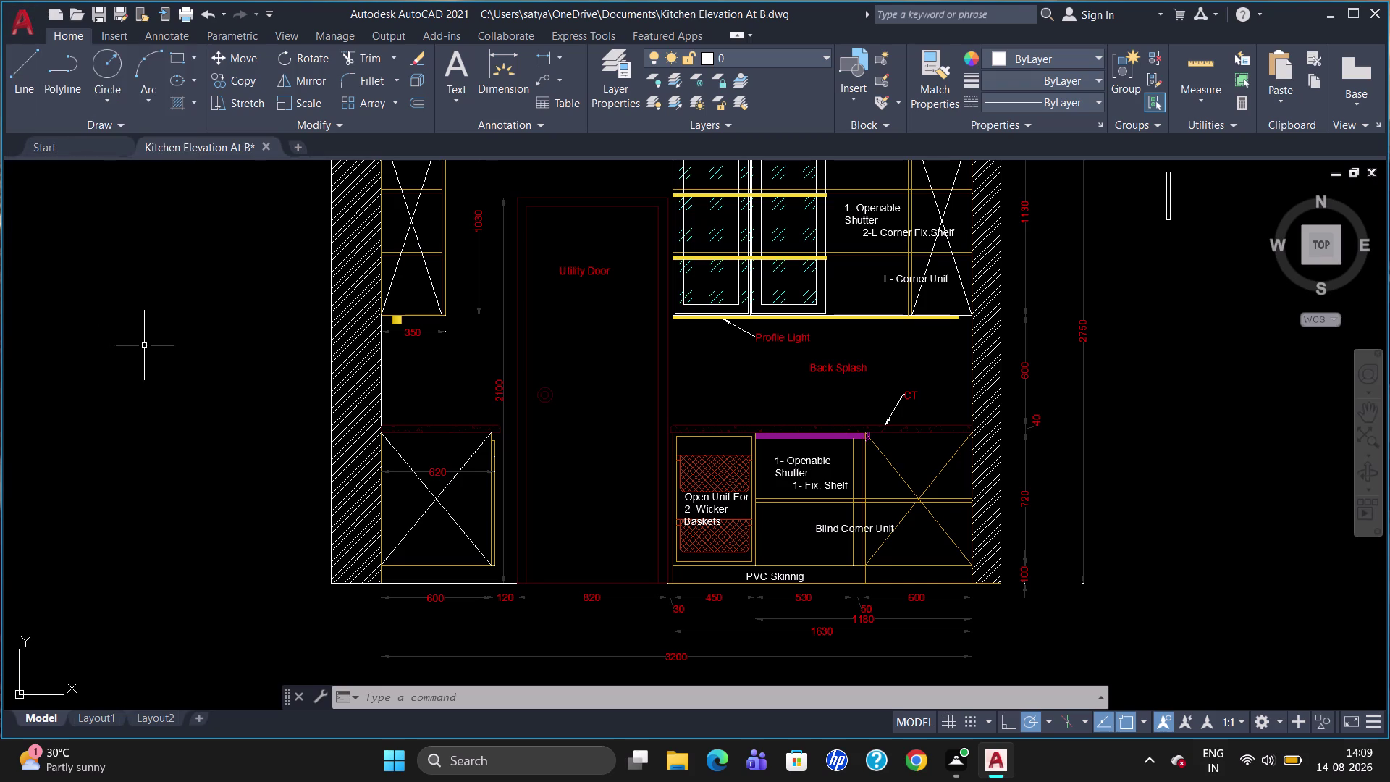
scroll(down, 3)
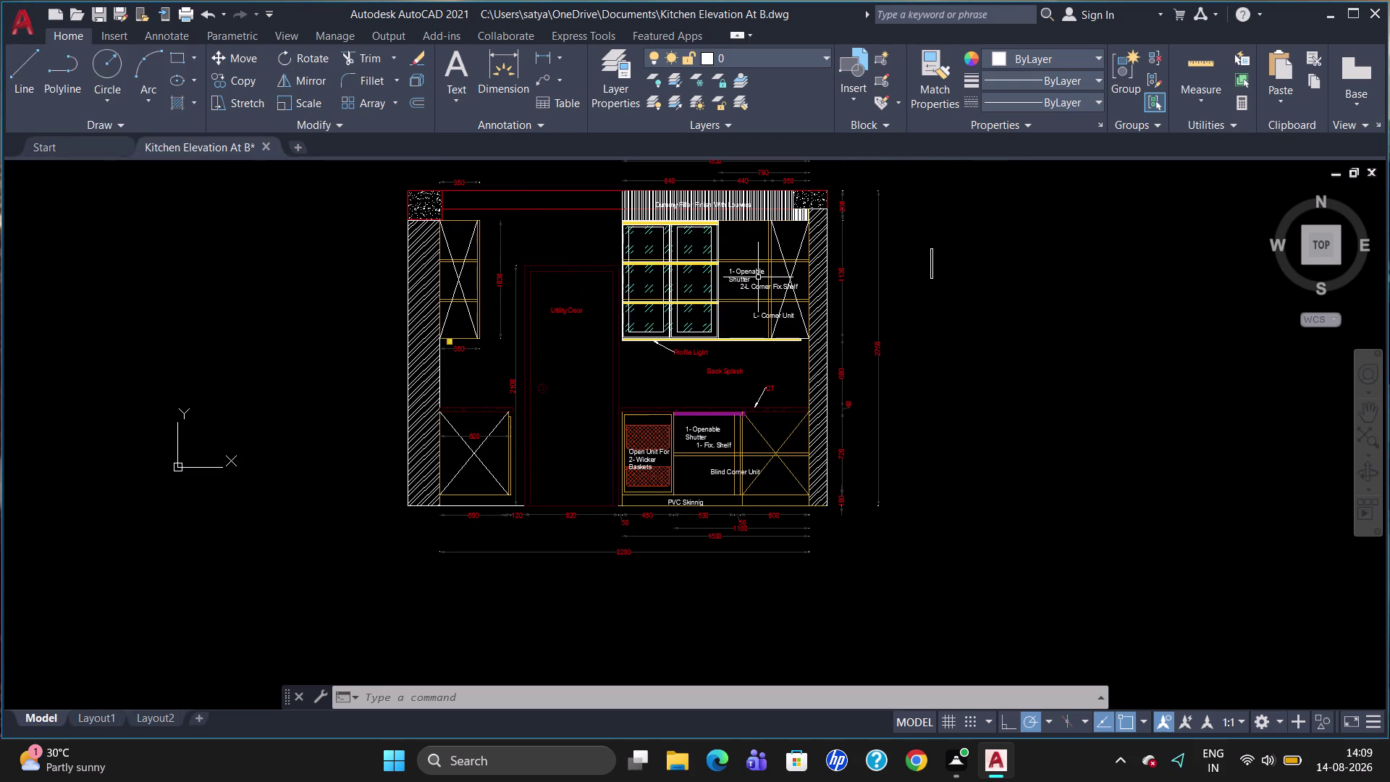
scroll(up, 3)
scroll(up, 3)
scroll(down, 3)
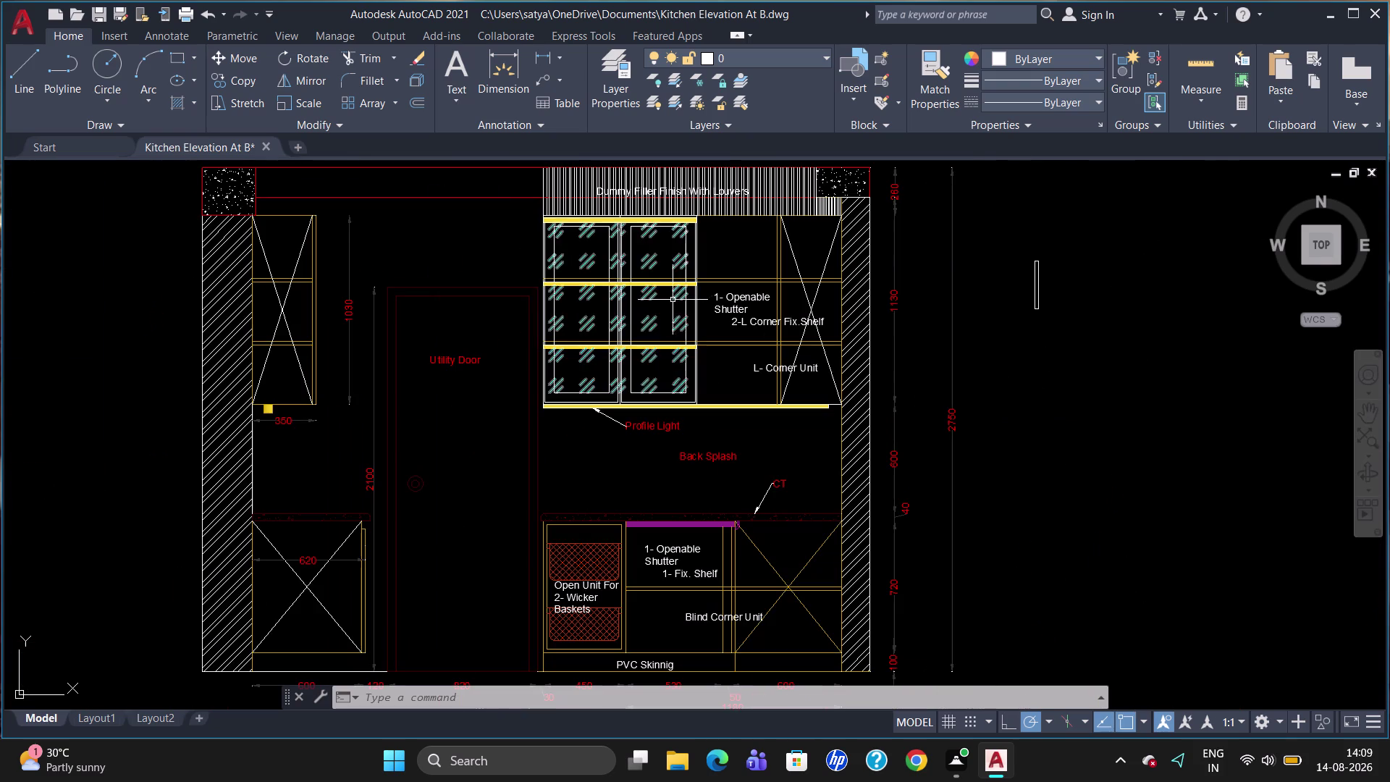
scroll(up, 3)
scroll(down, 3)
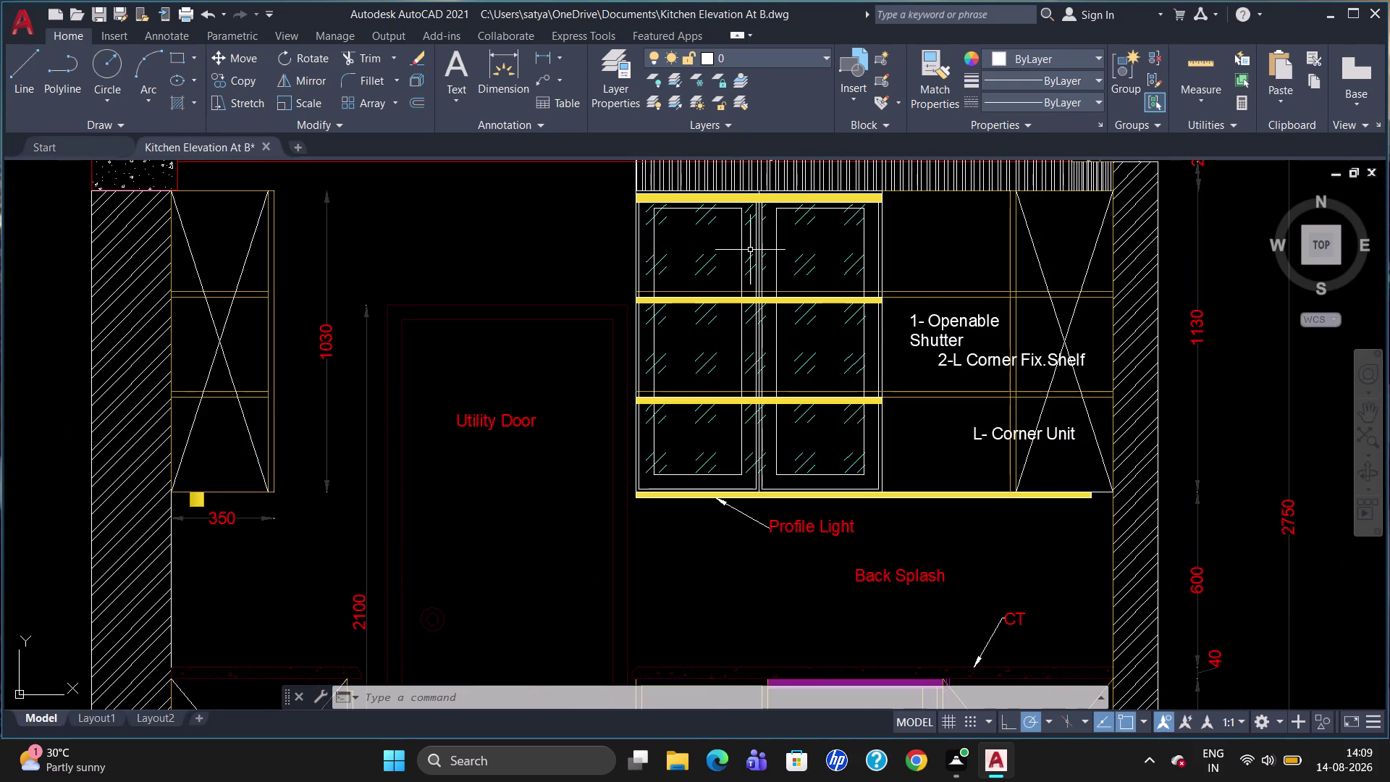
scroll(down, 3)
scroll(up, 3)
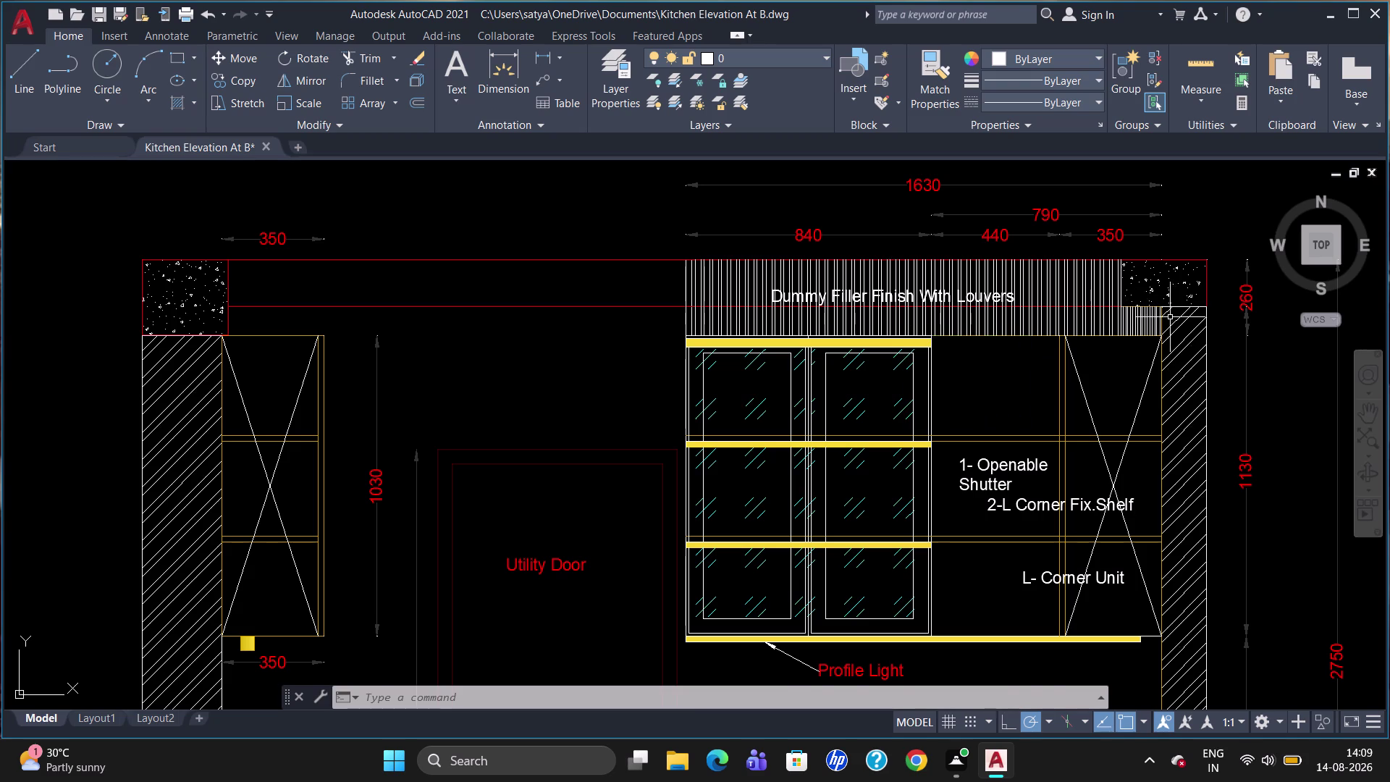
scroll(up, 3)
scroll(down, 3)
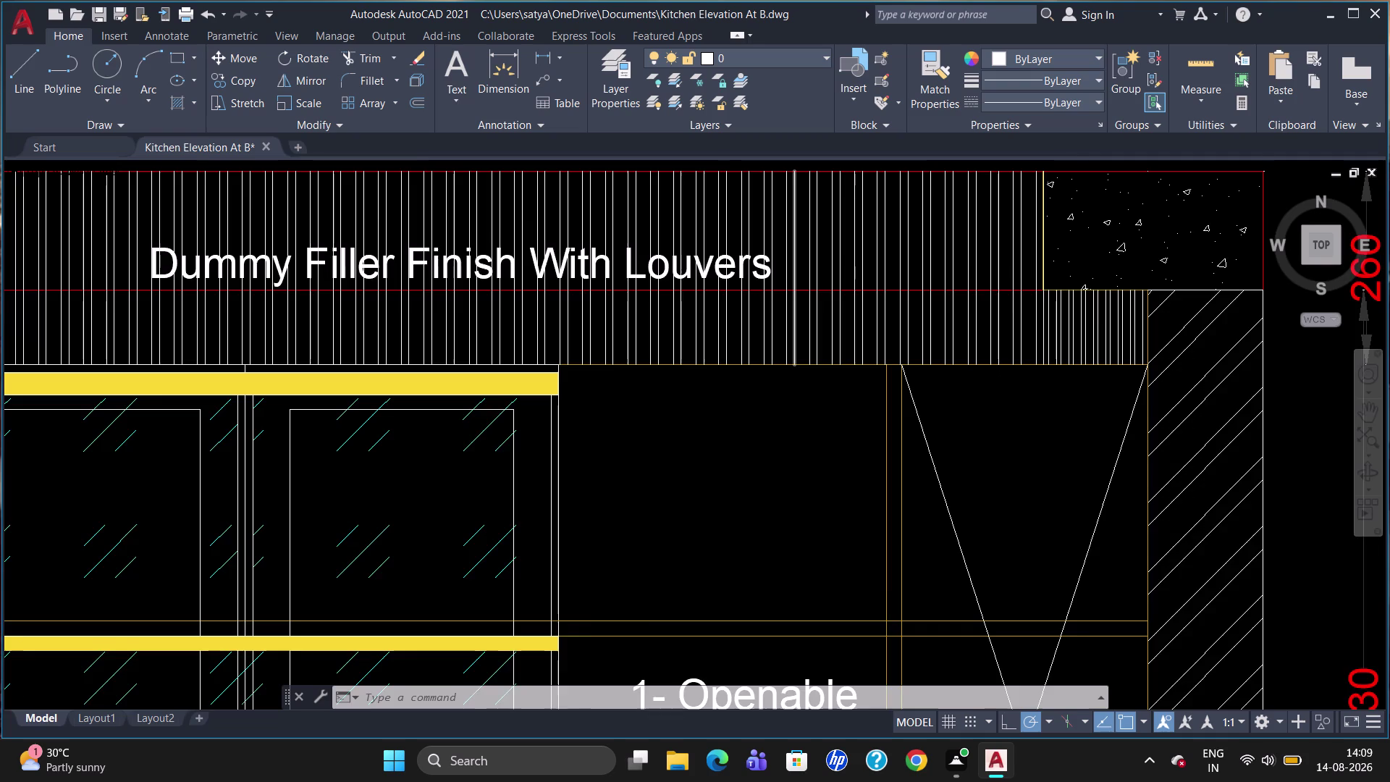